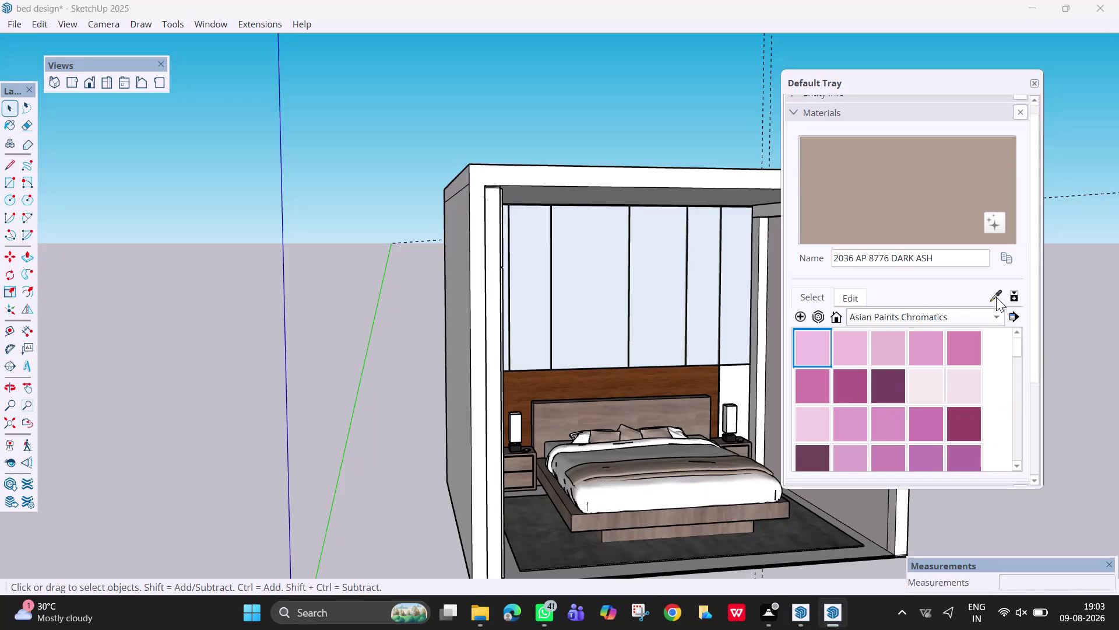
Sample the 0209 AP 9428 Sky Pink colour and paint the first wall faces.
click(996, 296)
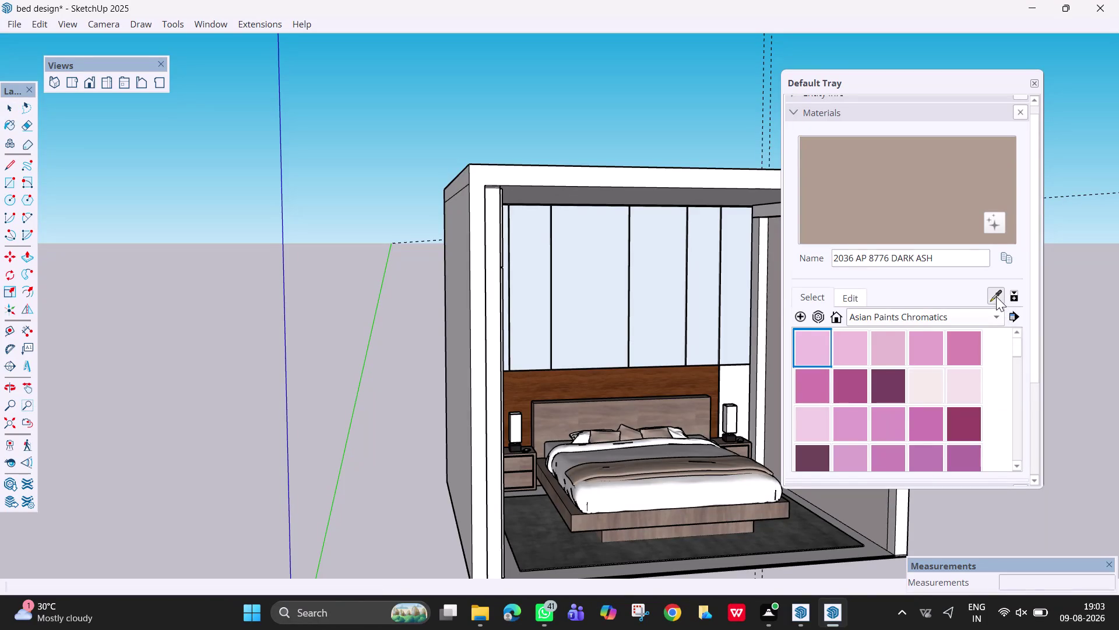
click(873, 517)
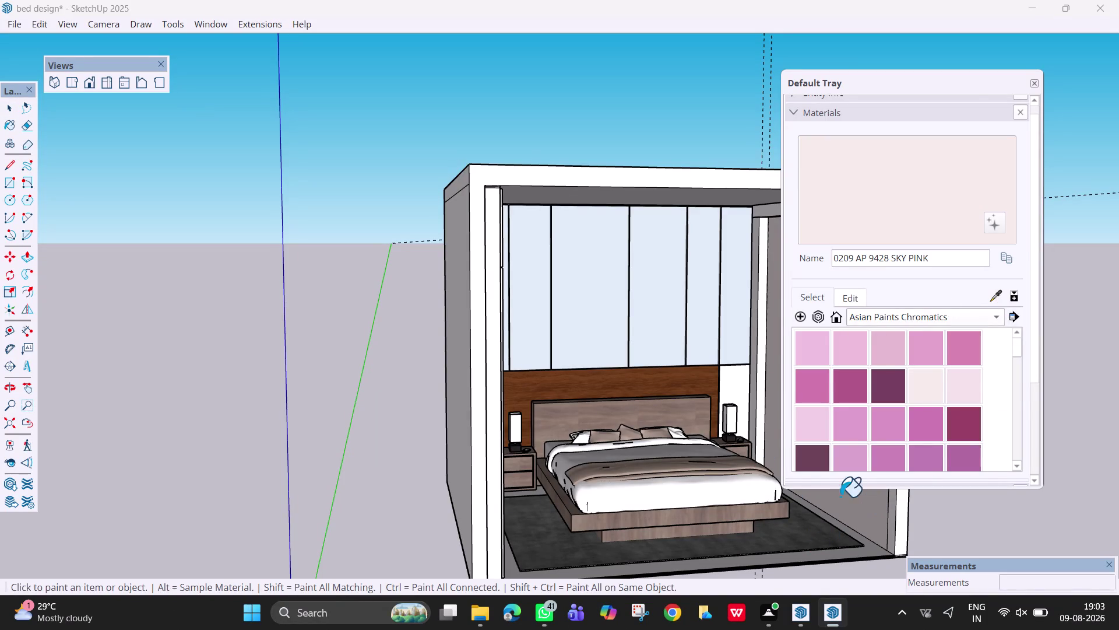
click(735, 395)
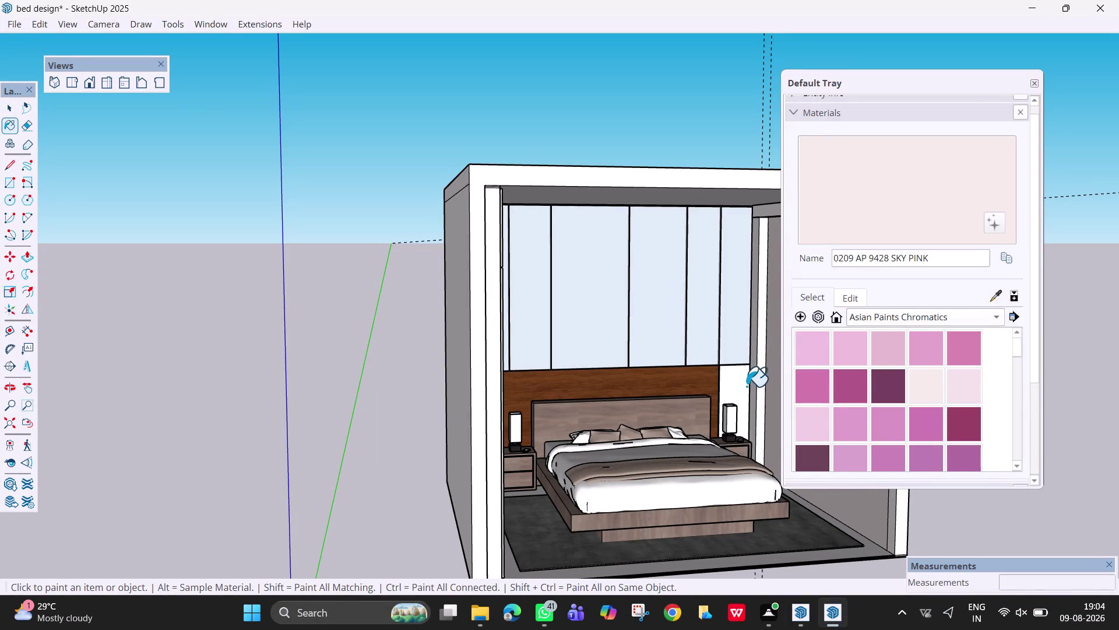
click(734, 386)
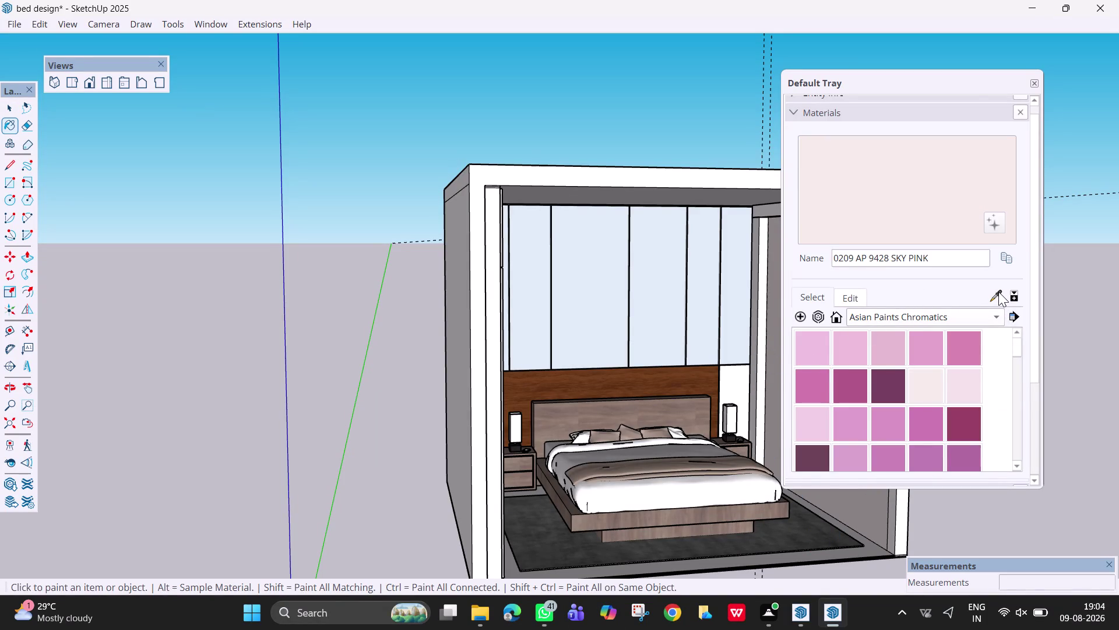
click(998, 292)
click(774, 394)
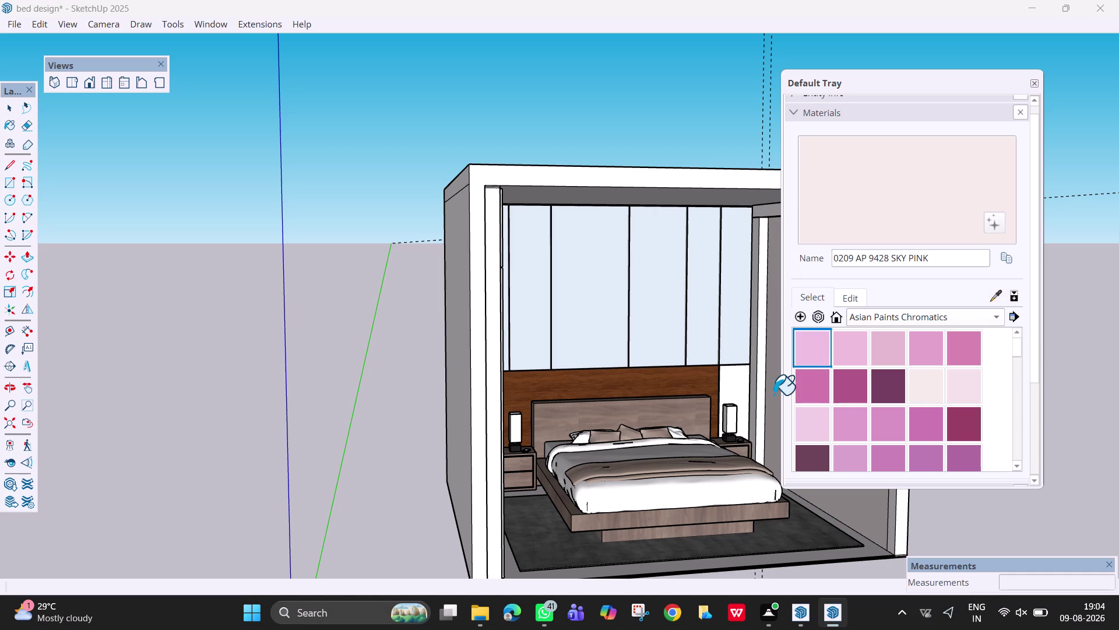
click(741, 393)
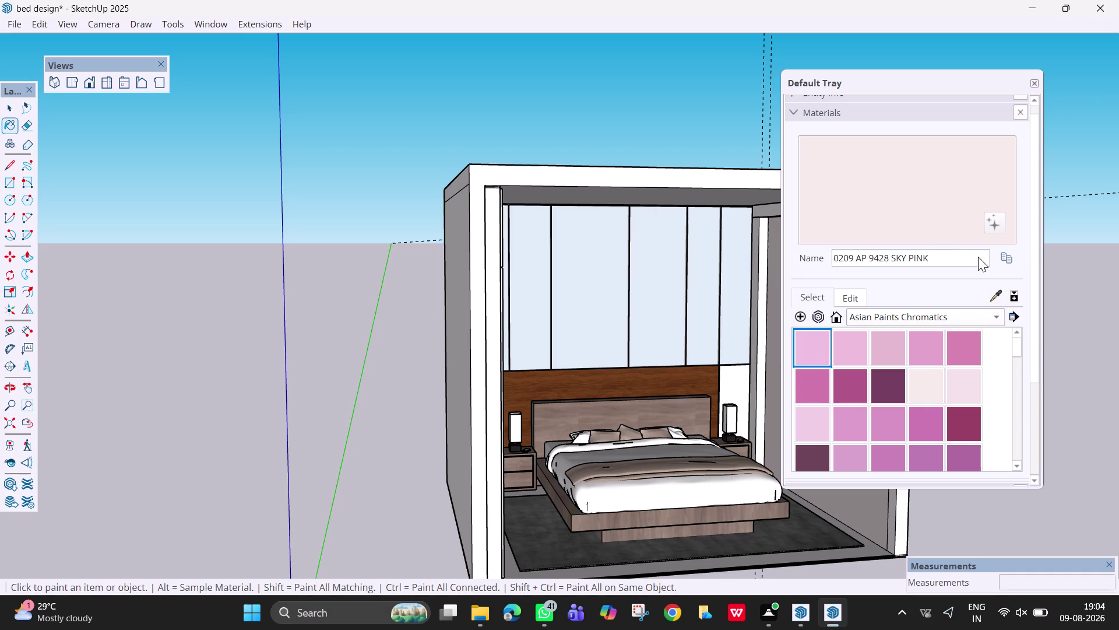
click(995, 297)
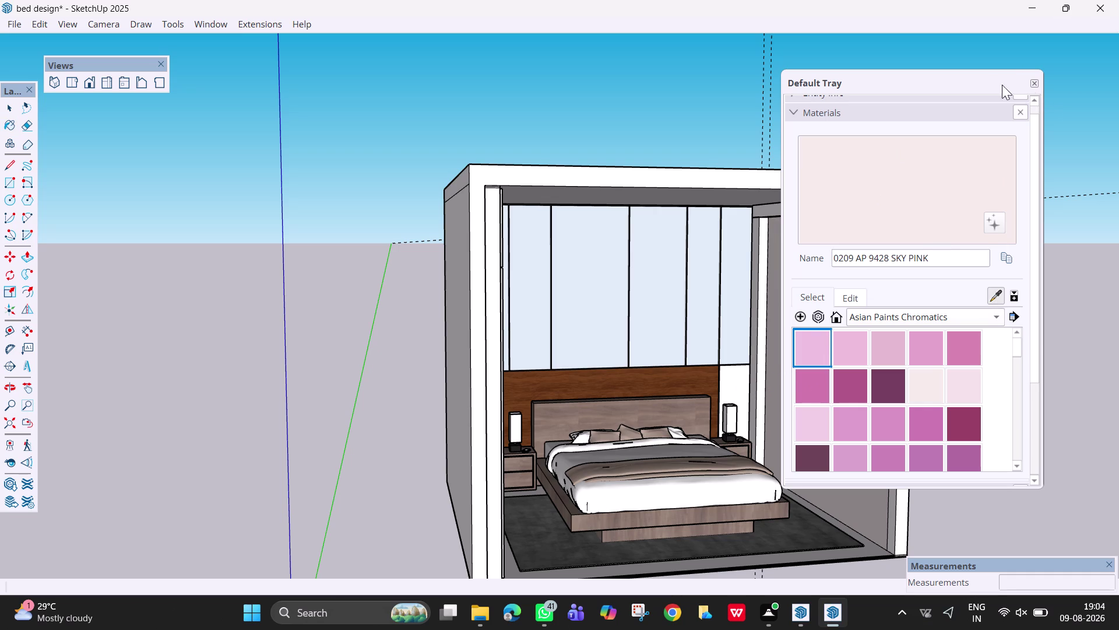
Park the Materials panel at the right edge and paint more side-wall faces Sky Pink.
drag(982, 82, 1087, 73)
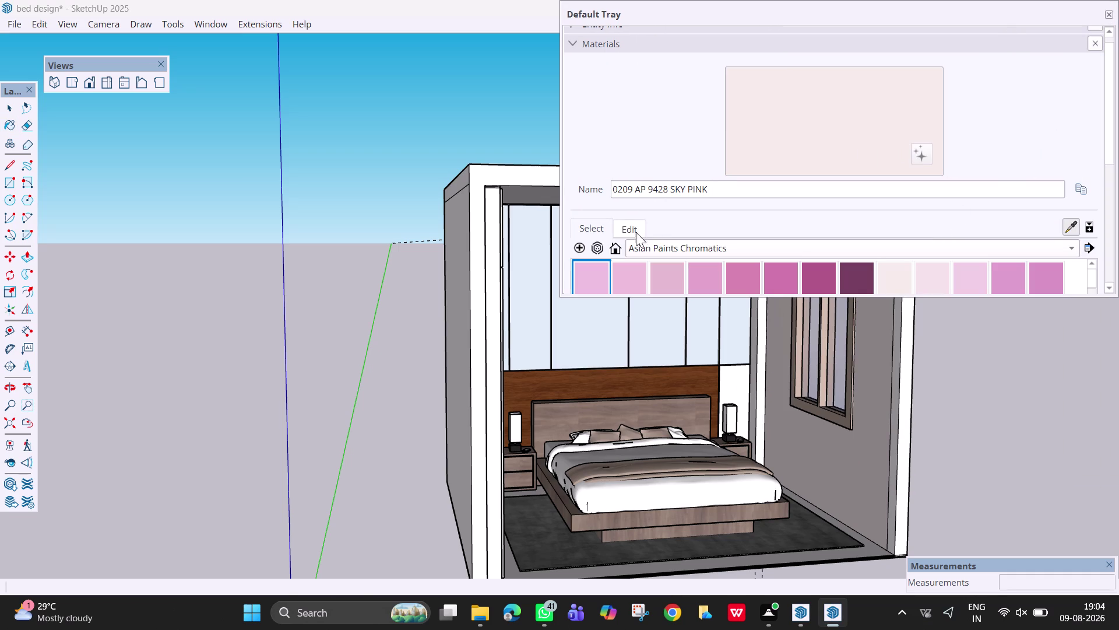
drag(562, 141, 1035, 162)
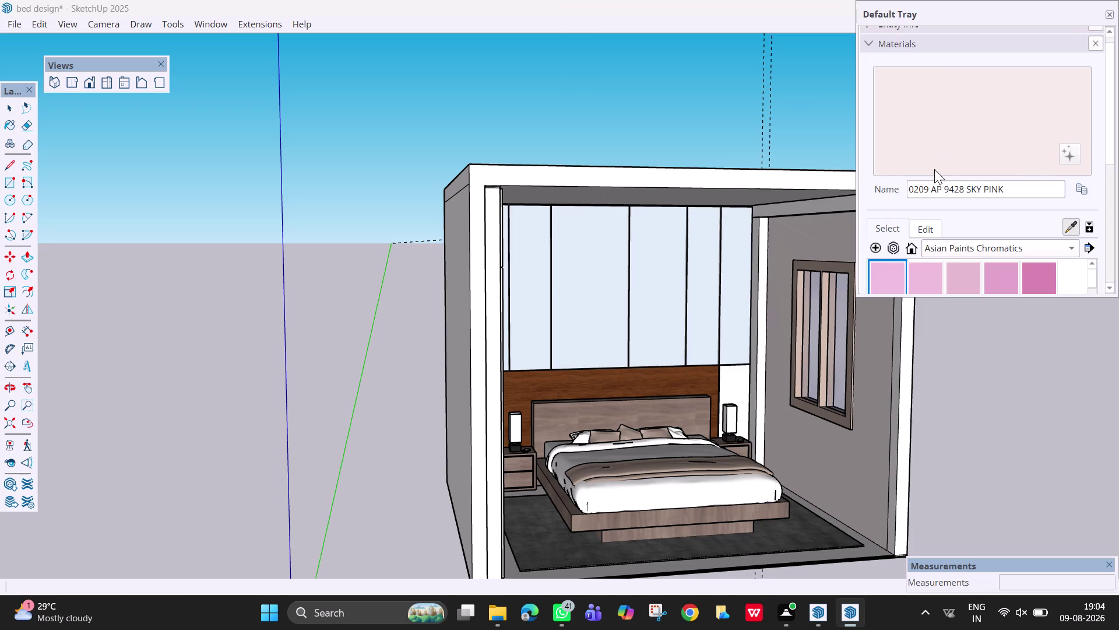
click(784, 246)
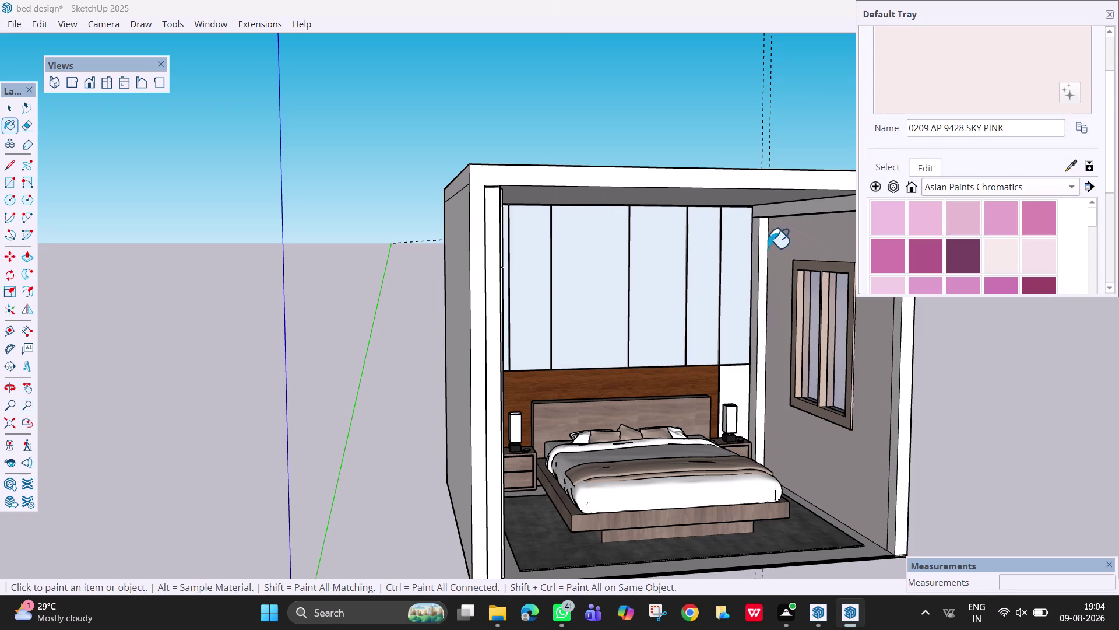
click(741, 383)
scroll(up, 3)
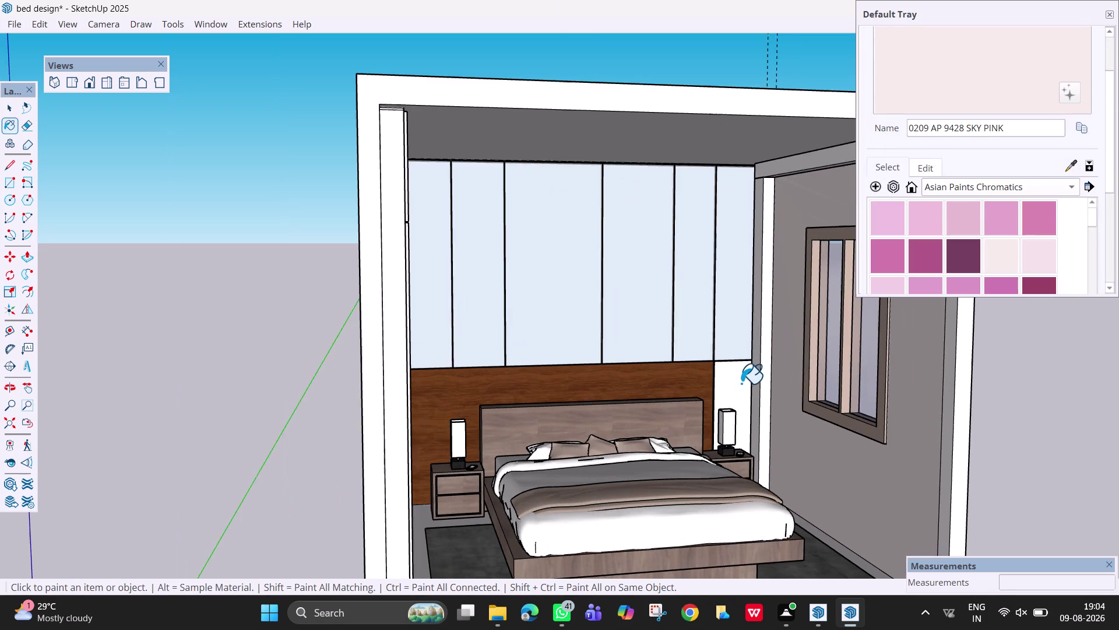
middle_drag(741, 383, 567, 352)
scroll(down, 3)
middle_drag(778, 437, 892, 434)
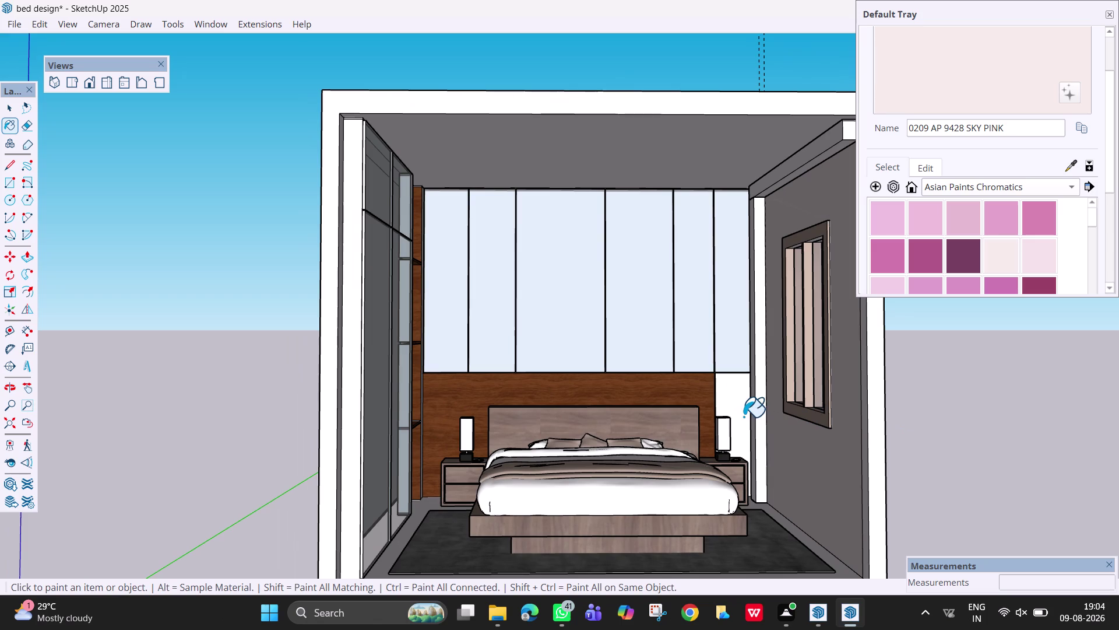
click(759, 423)
click(753, 424)
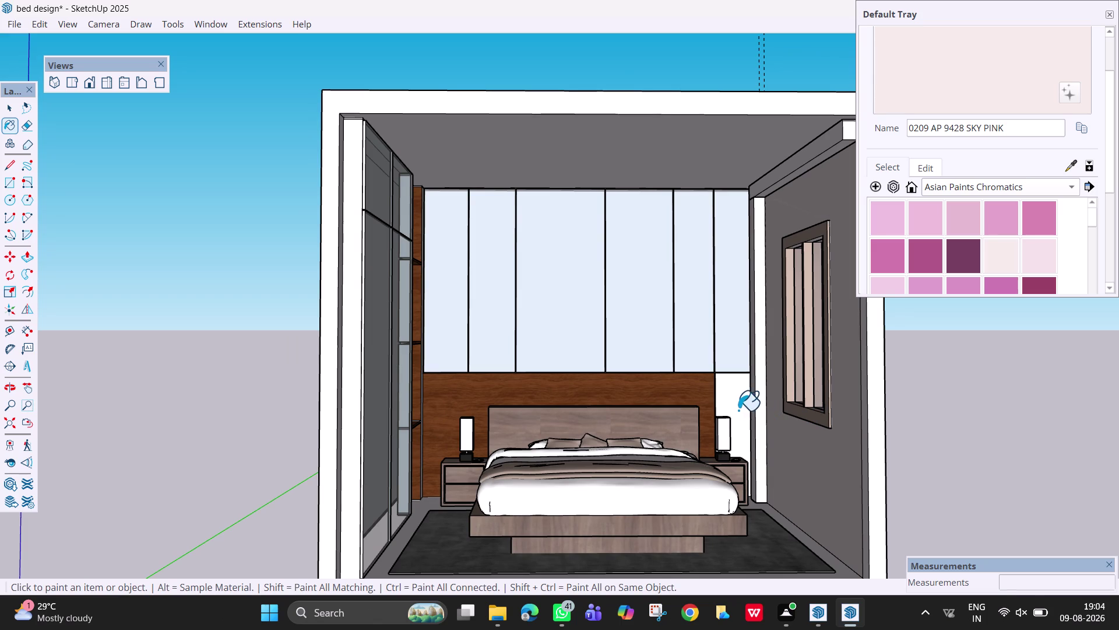
click(738, 409)
click(801, 458)
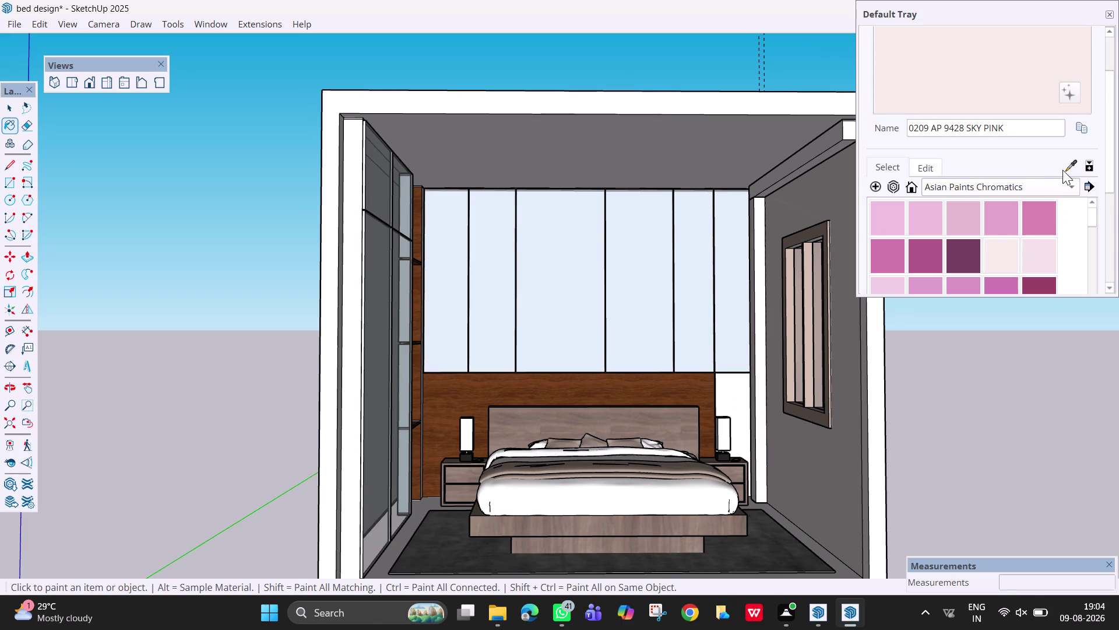
Re-sample Sky Pink from the wall and paint the remaining wall edge and surface.
click(1072, 168)
middle_drag(709, 496, 919, 517)
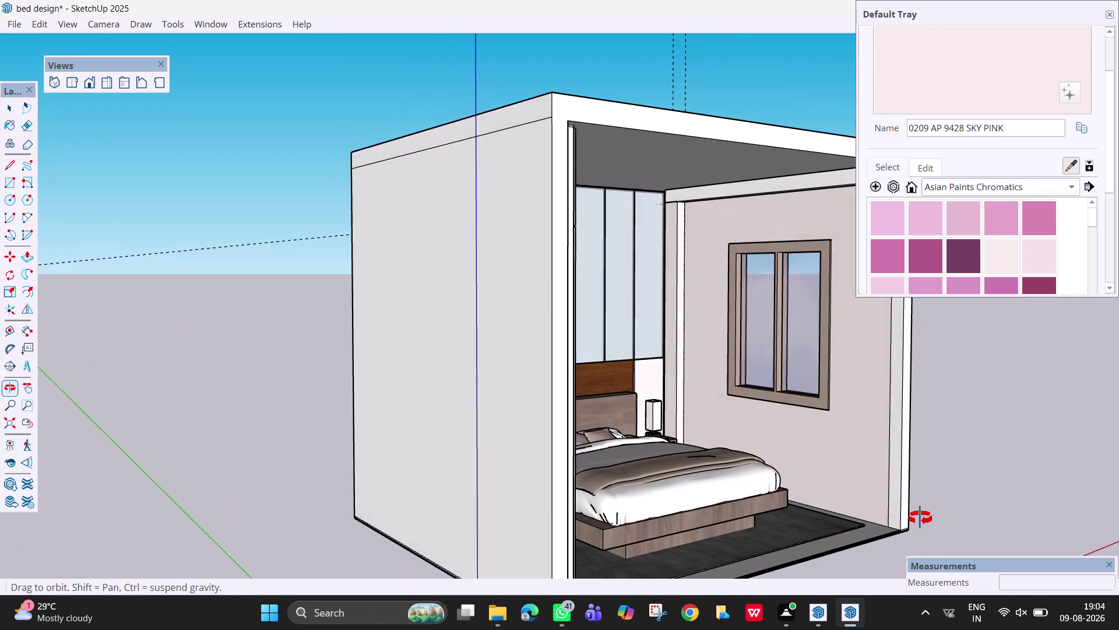
middle_drag(919, 518, 952, 520)
click(890, 456)
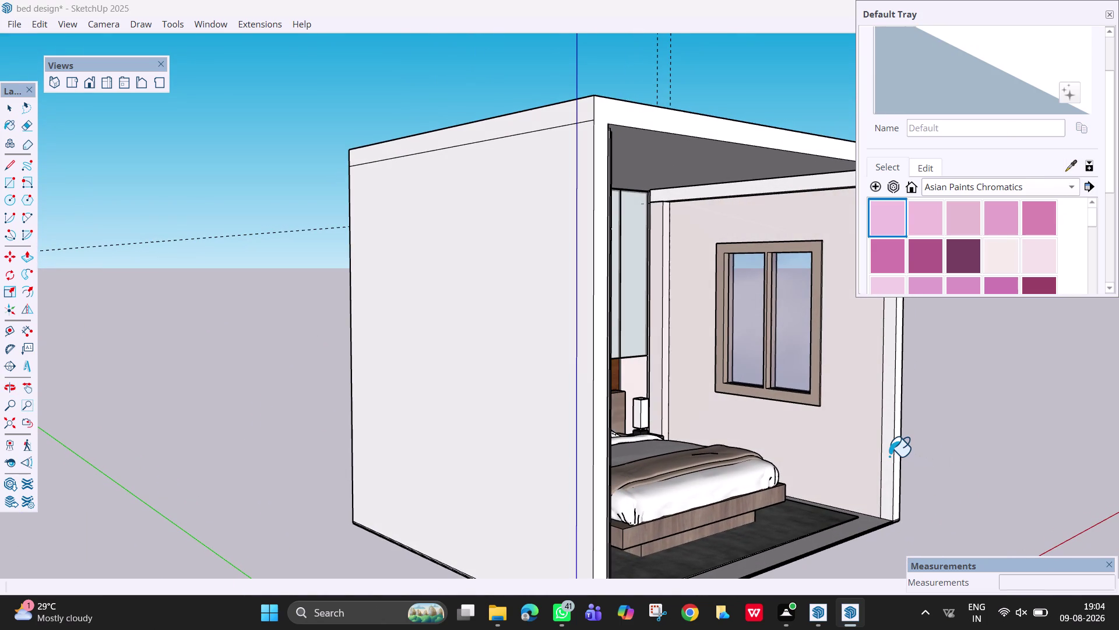
click(865, 441)
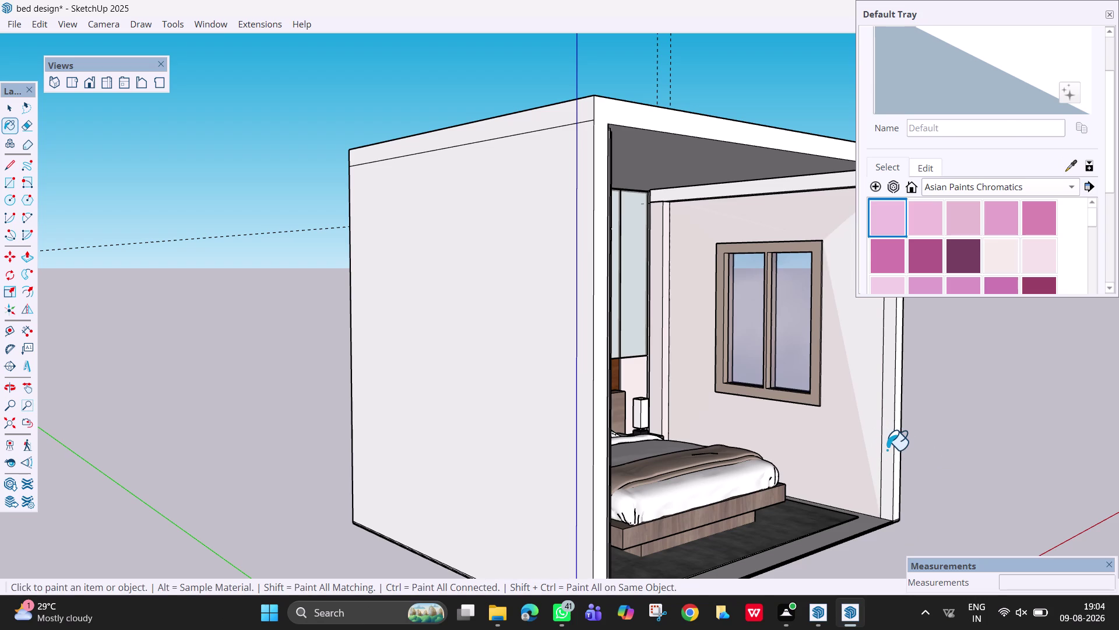
click(888, 450)
click(1068, 164)
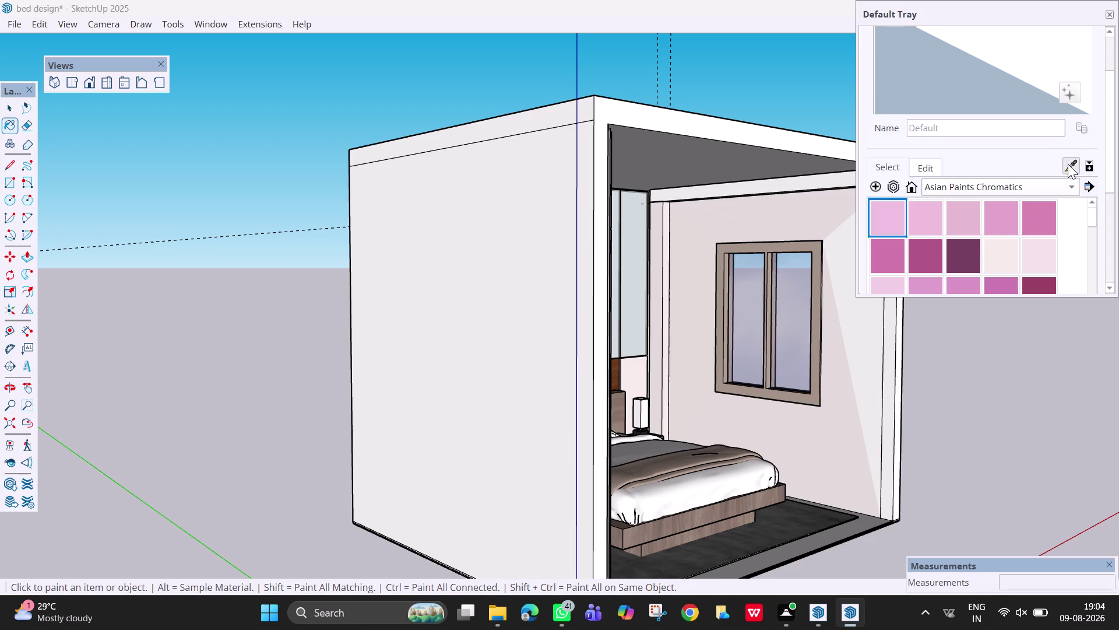
click(786, 441)
click(871, 375)
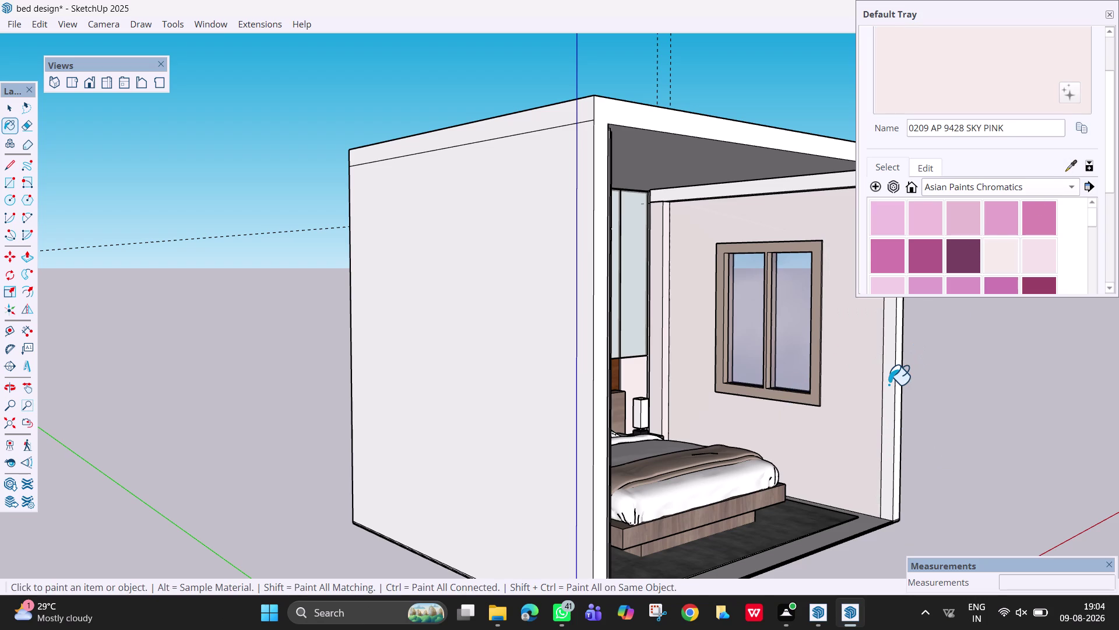
click(889, 384)
click(768, 194)
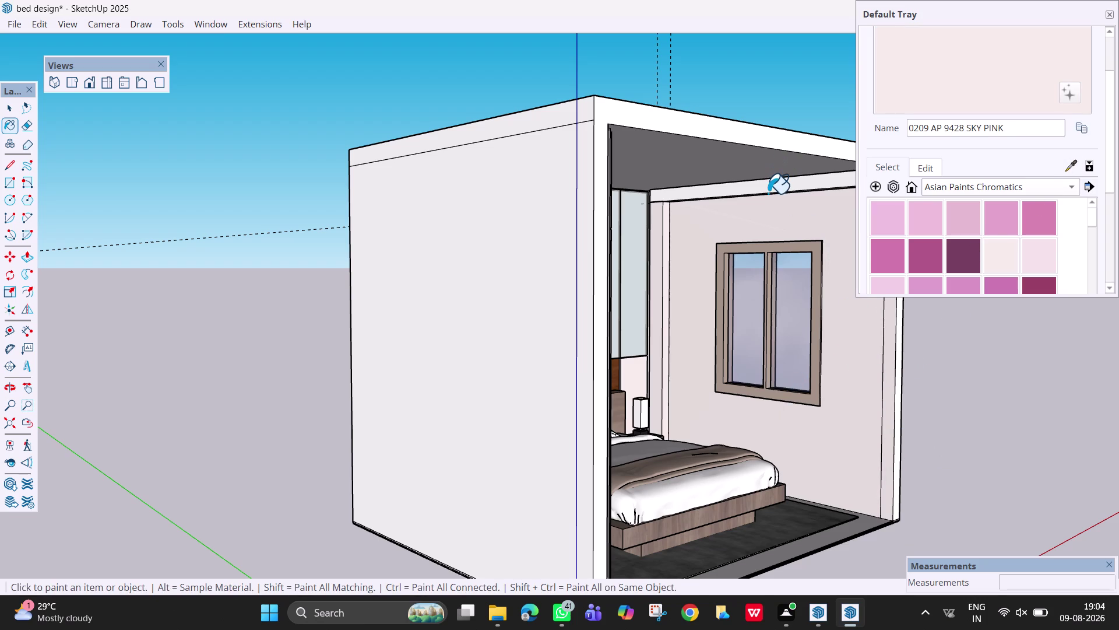
middle_drag(763, 247, 471, 229)
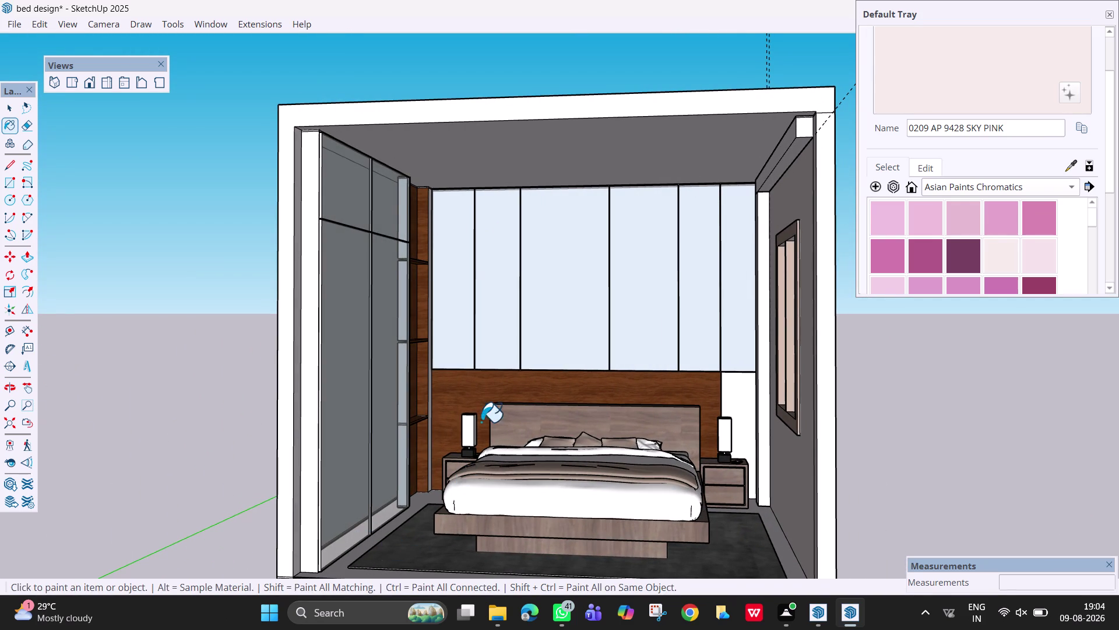
scroll(down, 3)
middle_drag(482, 433, 416, 469)
middle_drag(476, 479, 568, 479)
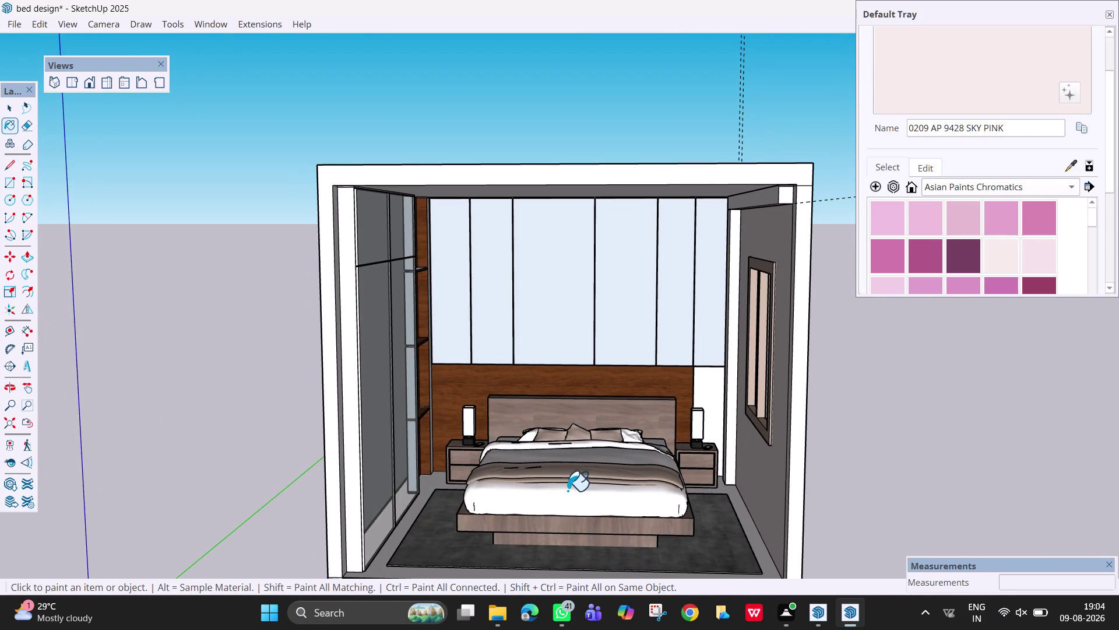
middle_drag(566, 491, 500, 488)
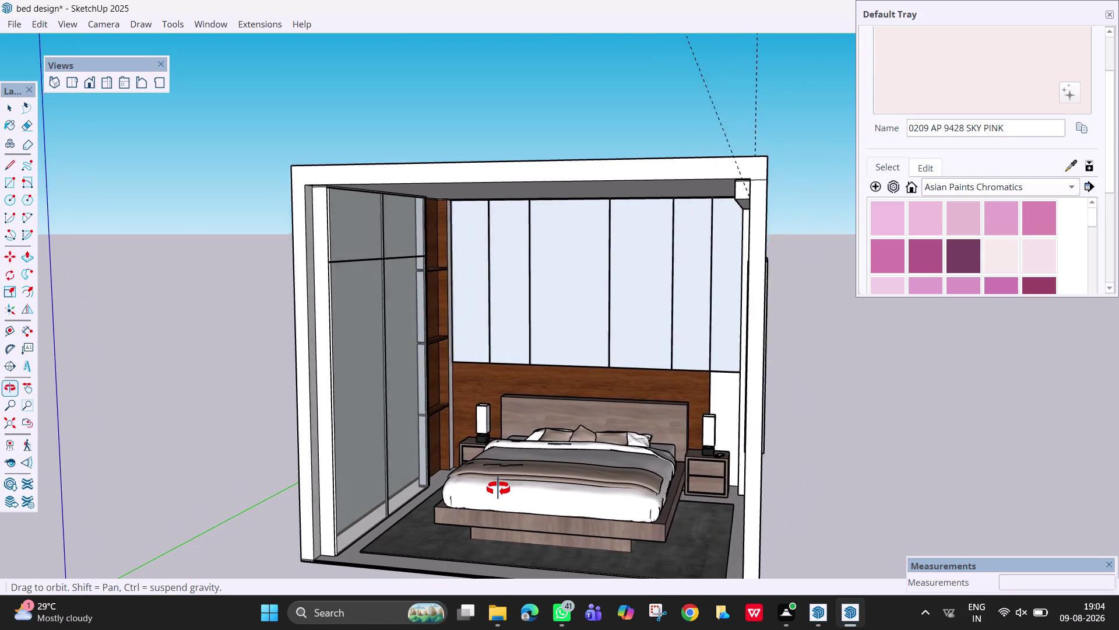
middle_drag(500, 488, 535, 488)
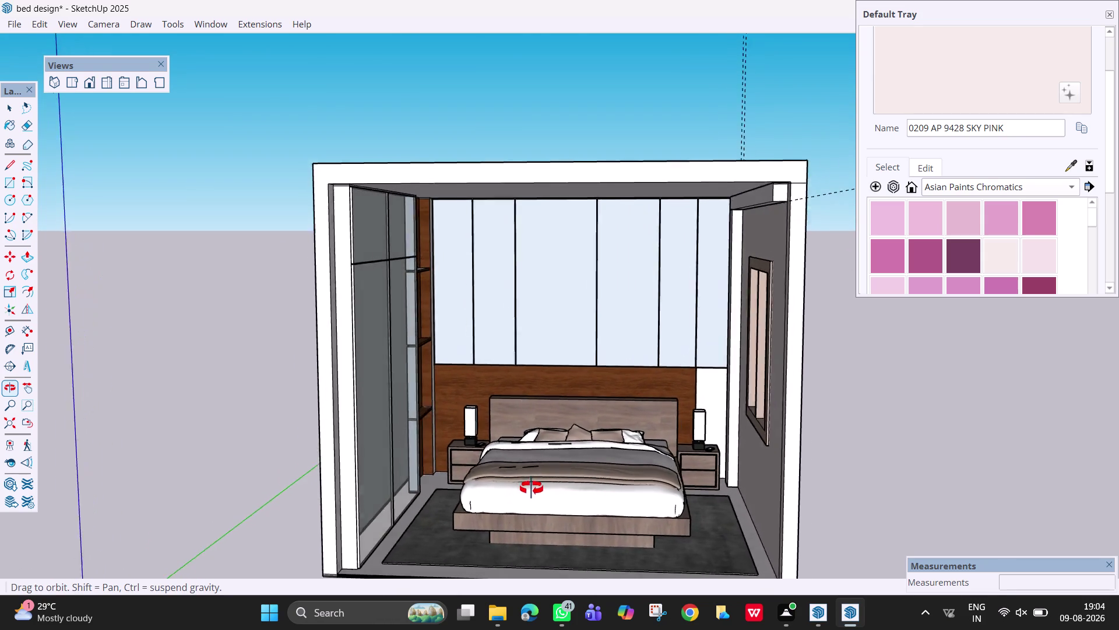
middle_drag(536, 487, 493, 489)
scroll(down, 3)
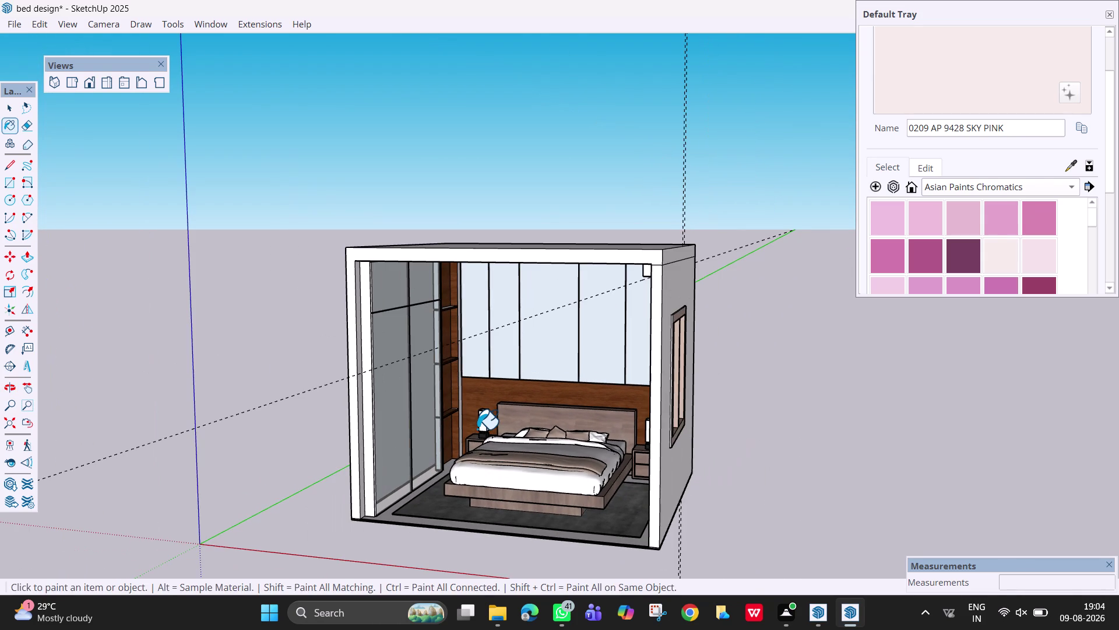
key(Escape)
key(space)
scroll(down, 3)
middle_drag(472, 440, 402, 453)
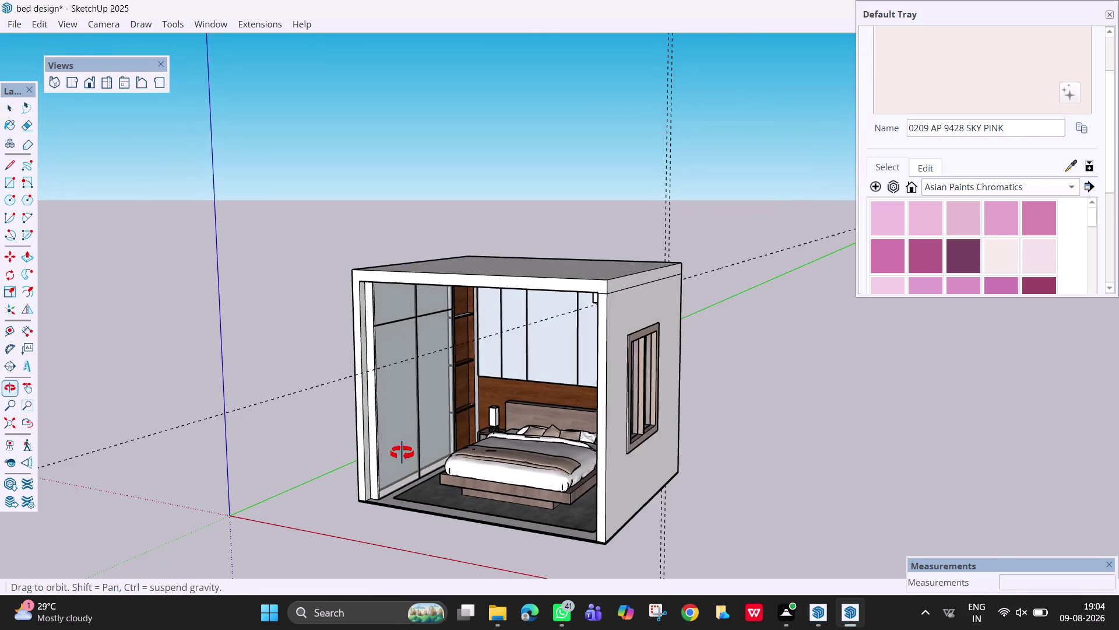
middle_drag(402, 453, 401, 453)
scroll(up, 3)
scroll(up, 3)
scroll(up, 3)
middle_drag(568, 469, 569, 469)
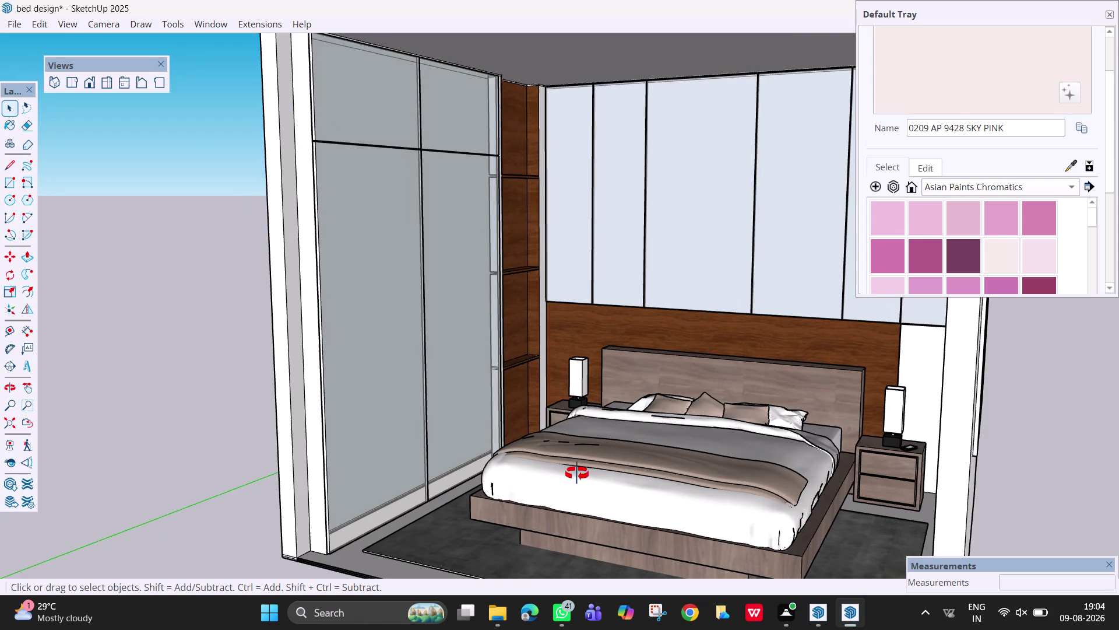
middle_drag(570, 469, 690, 499)
middle_drag(690, 497, 531, 505)
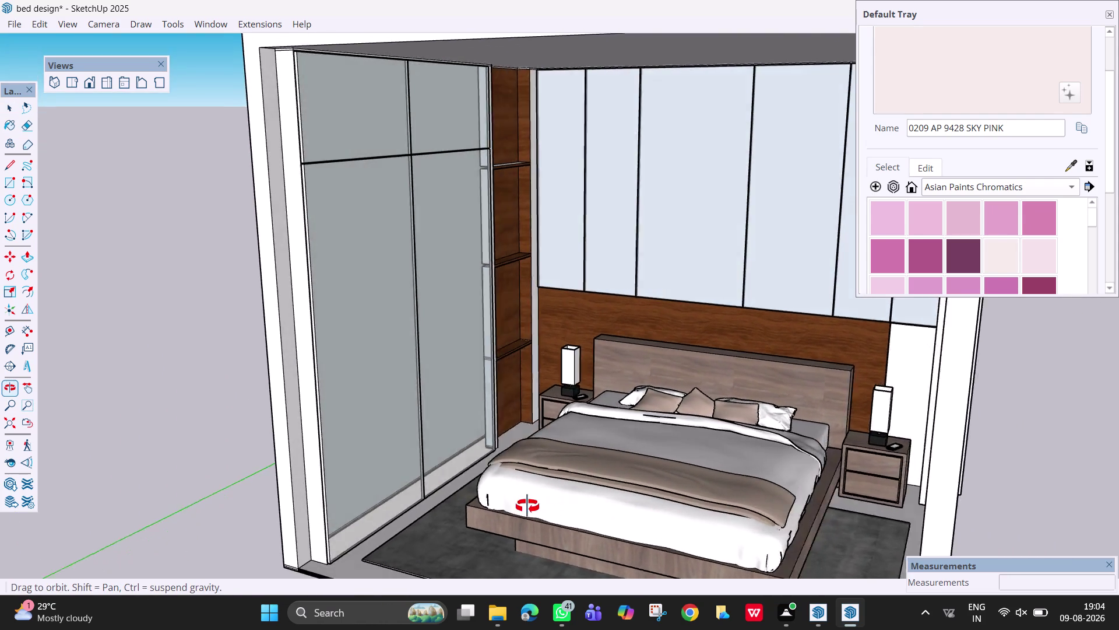
middle_drag(531, 505, 508, 507)
scroll(down, 3)
scroll(up, 3)
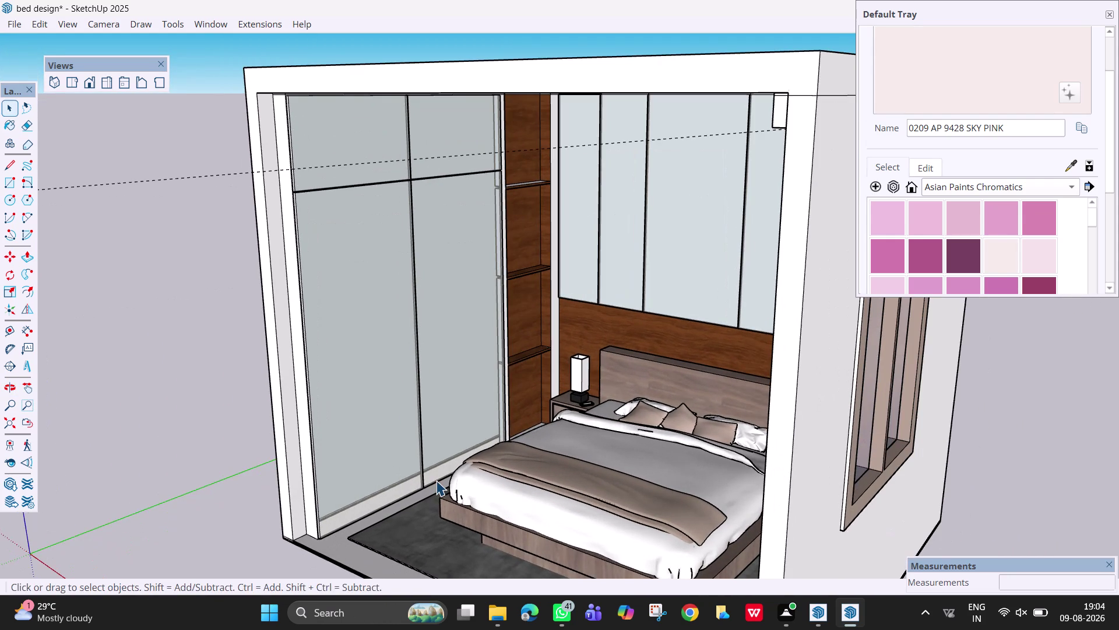
key(r)
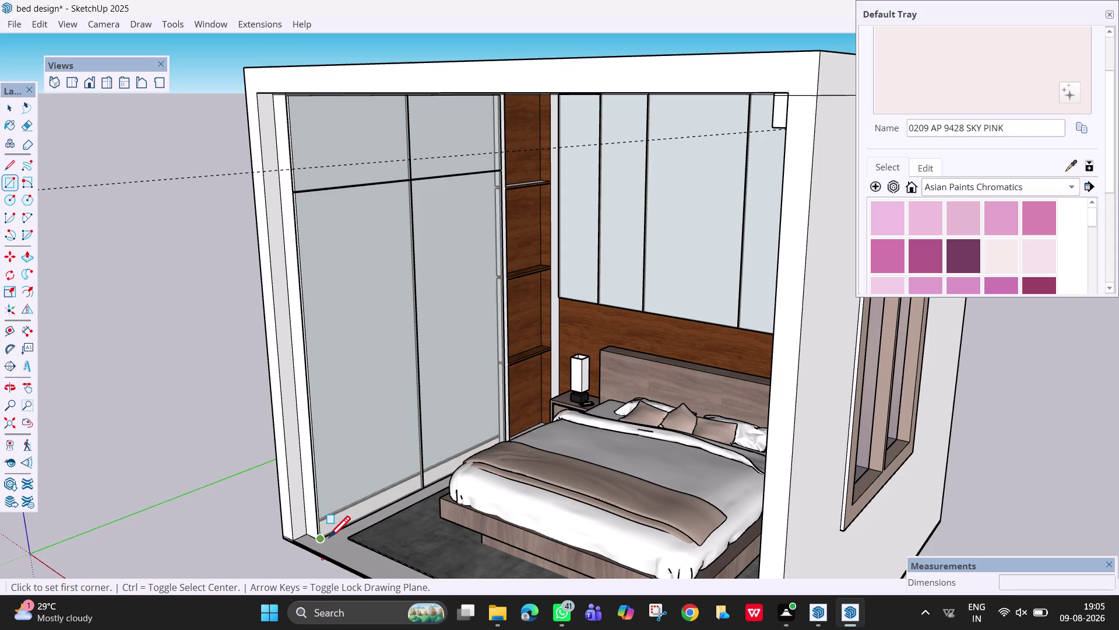
Draw a rectangle on the wardrobe front from its bottom corner to its top corner.
scroll(up, 3)
scroll(up, 3)
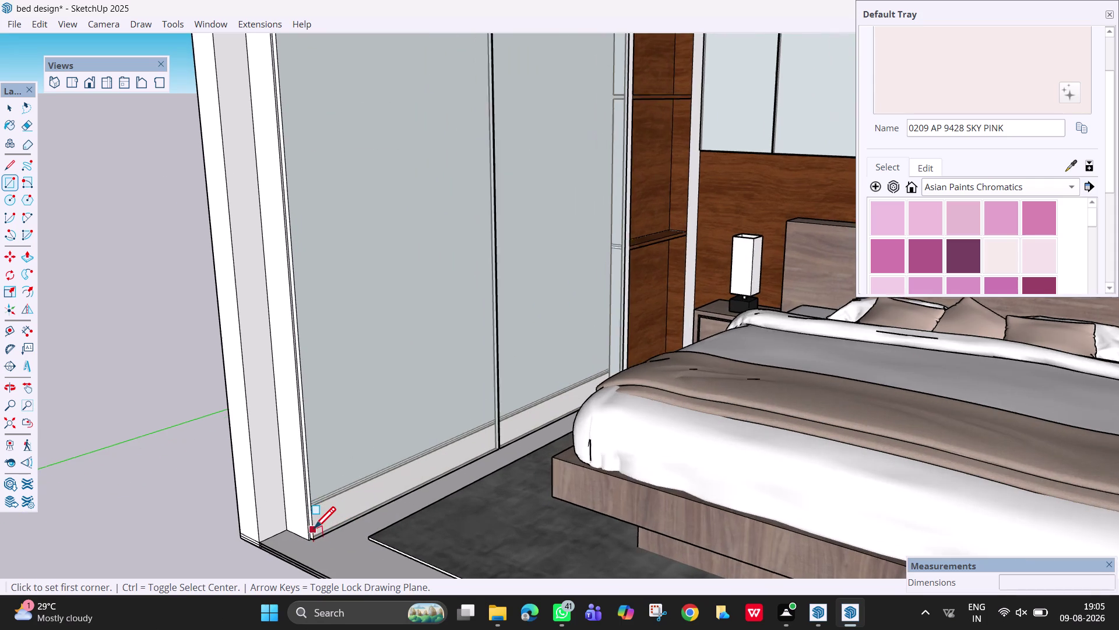
scroll(up, 3)
middle_drag(317, 540, 313, 530)
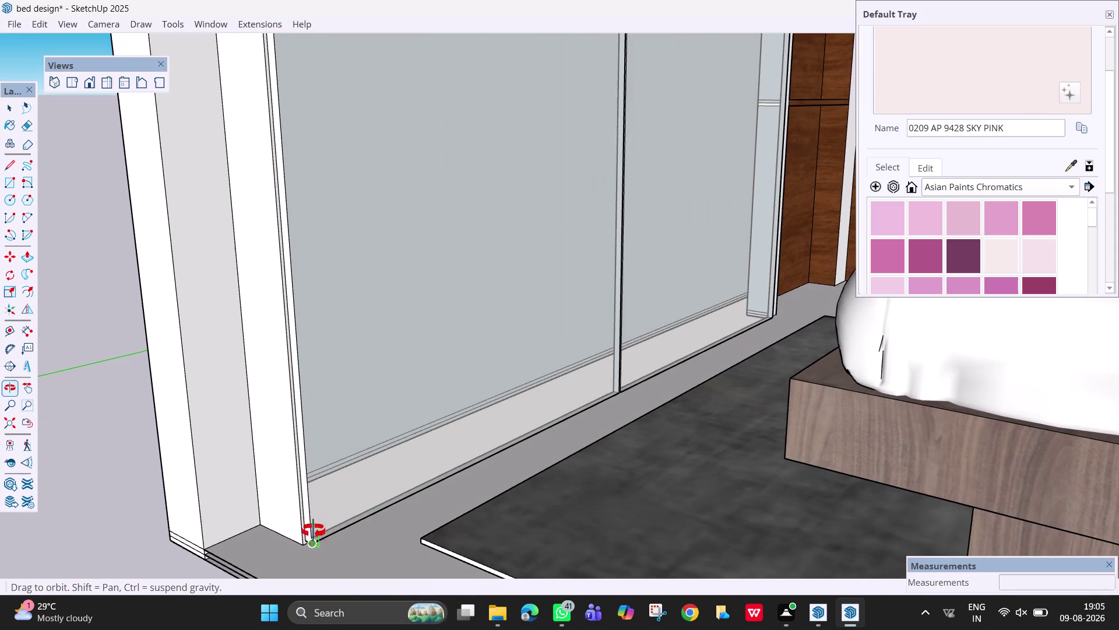
middle_drag(314, 530, 308, 496)
click(299, 519)
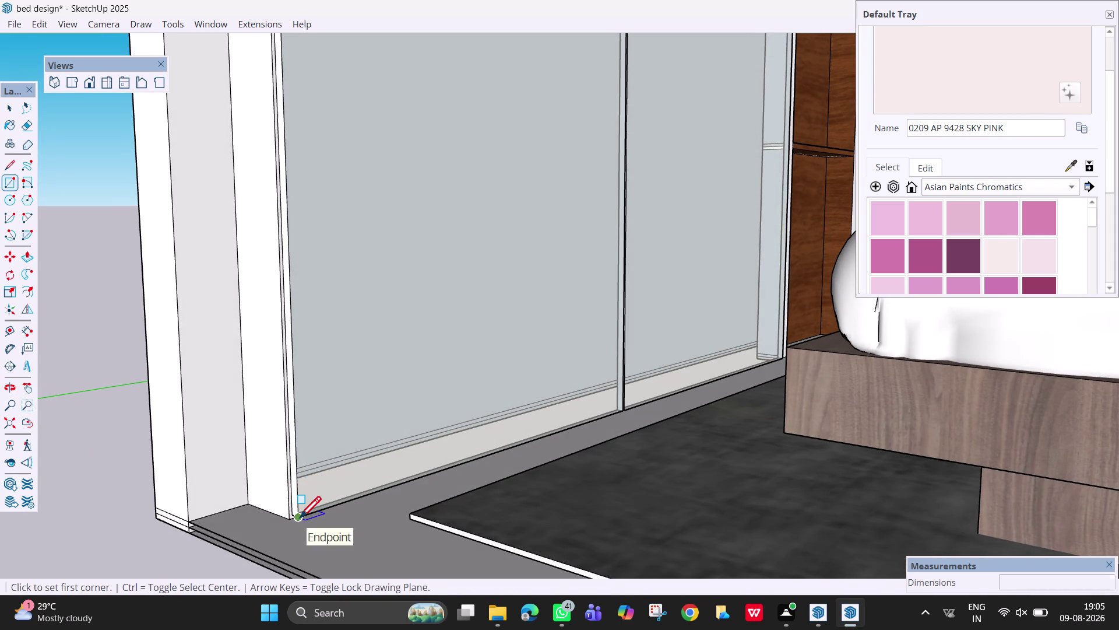
scroll(down, 3)
scroll(down, 3)
middle_drag(499, 144, 509, 322)
scroll(down, 3)
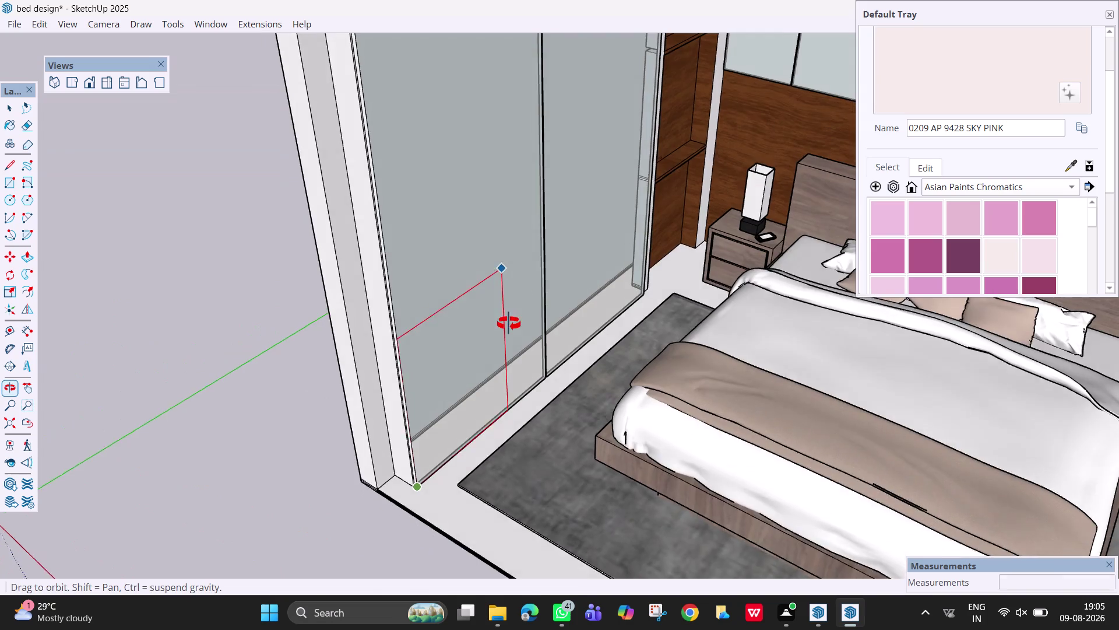
middle_drag(509, 322, 509, 323)
scroll(down, 3)
scroll(down, 3)
scroll(up, 3)
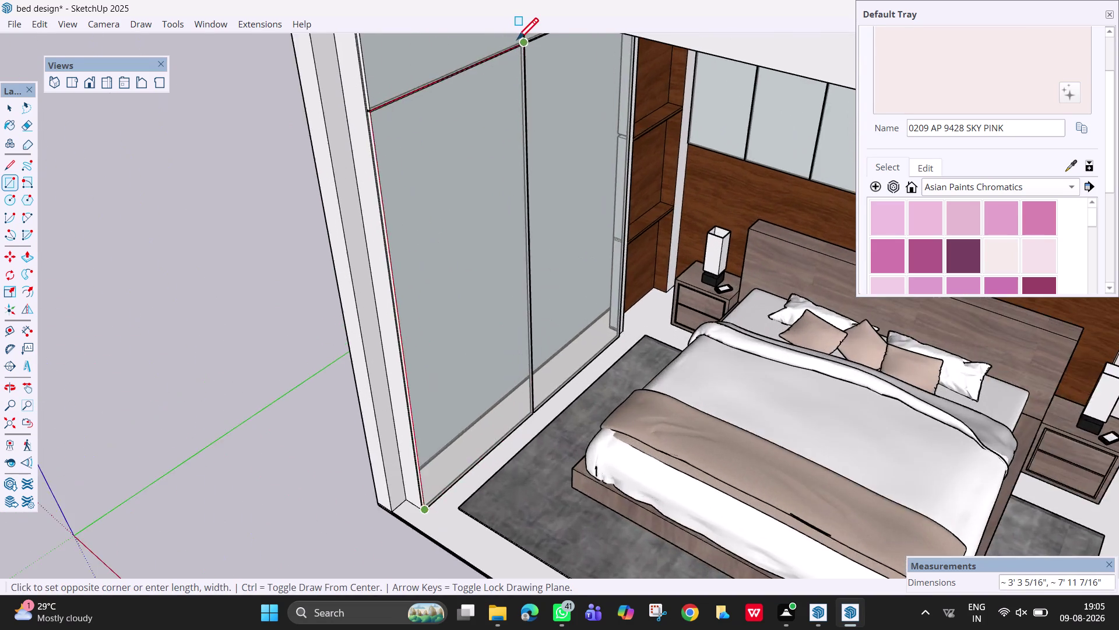
scroll(up, 3)
scroll(up, 3)
scroll(up, 3)
scroll(up, 3)
scroll(up, 3)
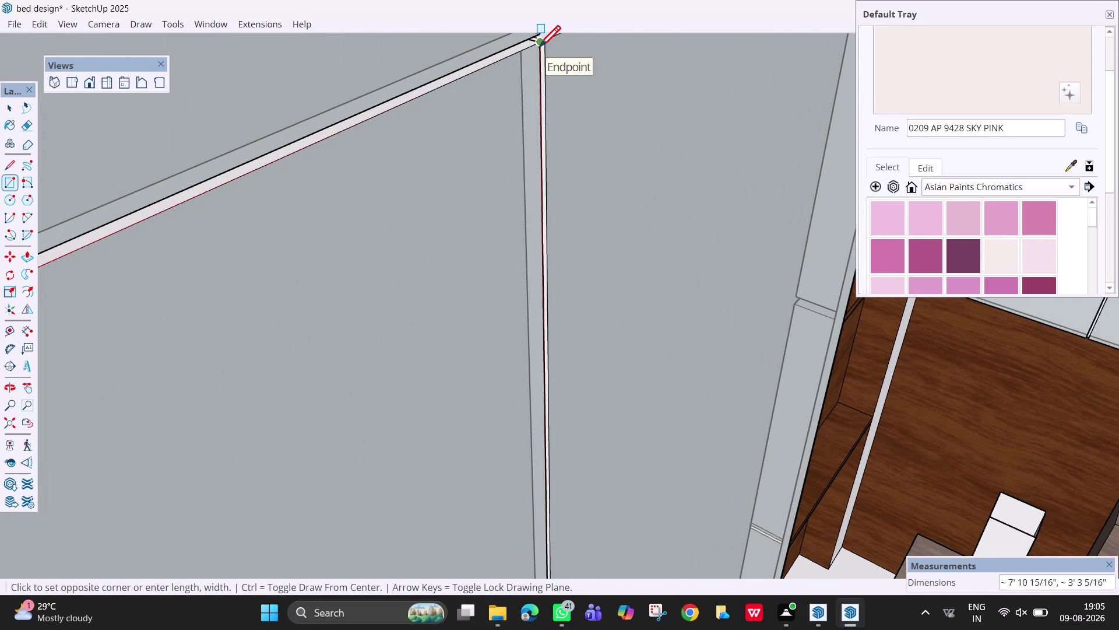
click(538, 49)
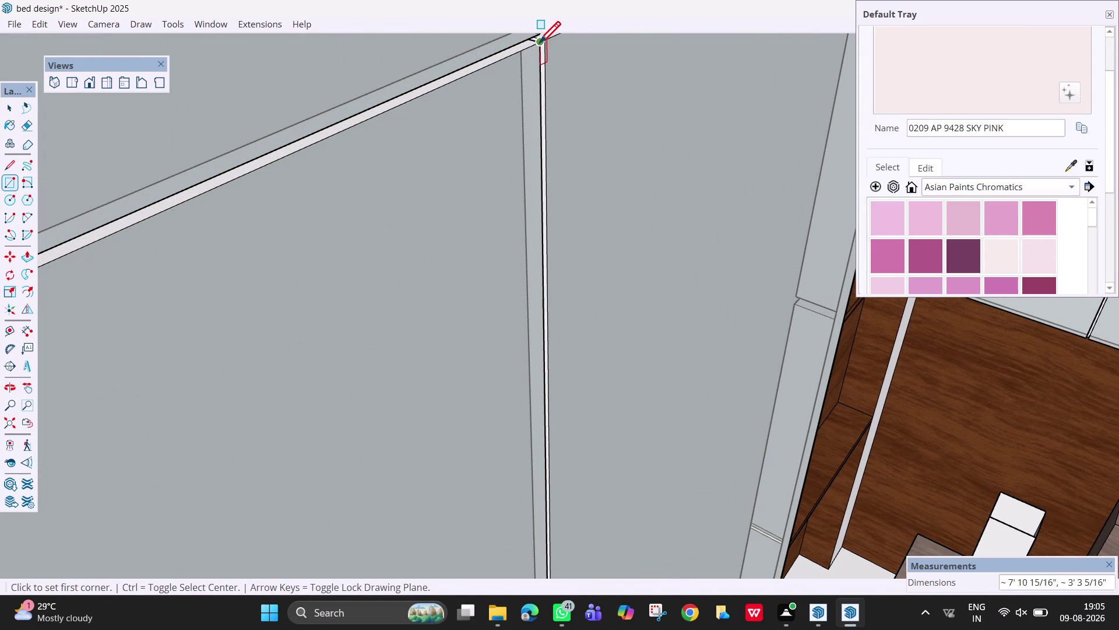
Cancel a second rectangle started at the top corner and reframe the wardrobe and bed.
click(538, 45)
scroll(down, 3)
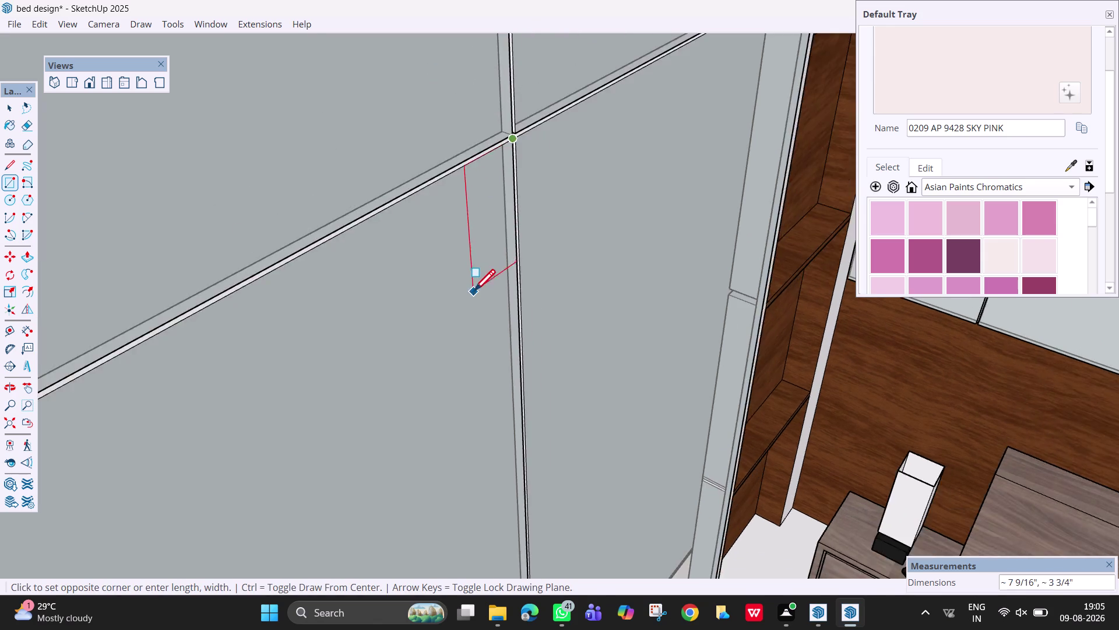
scroll(down, 3)
scroll(down, 3)
scroll(down, 3)
key(Escape)
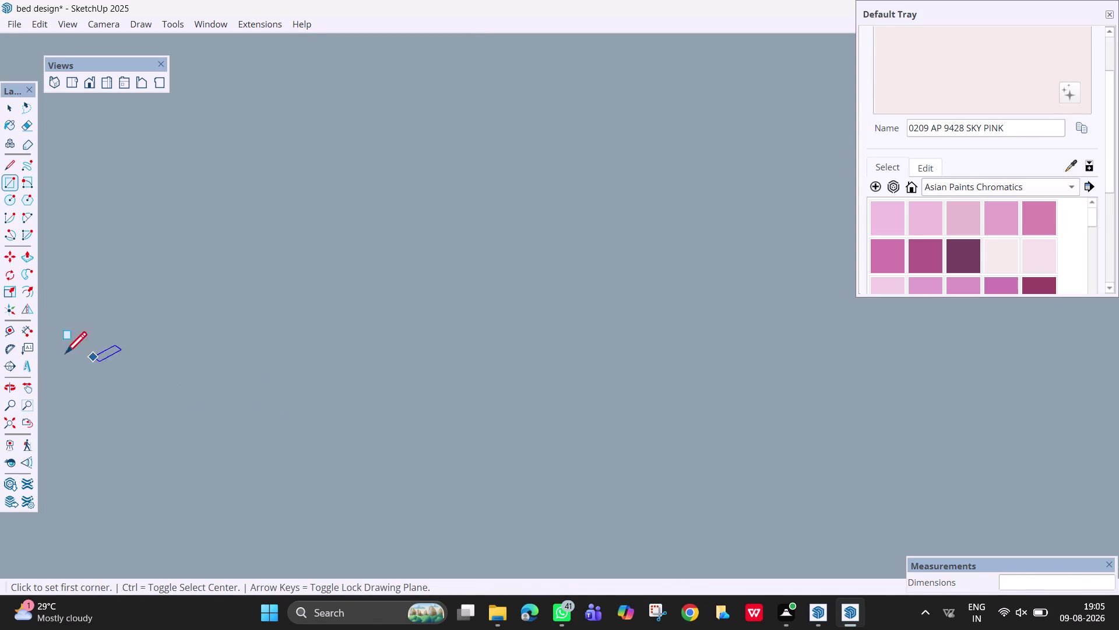
click(7, 427)
scroll(down, 3)
middle_drag(419, 382, 421, 383)
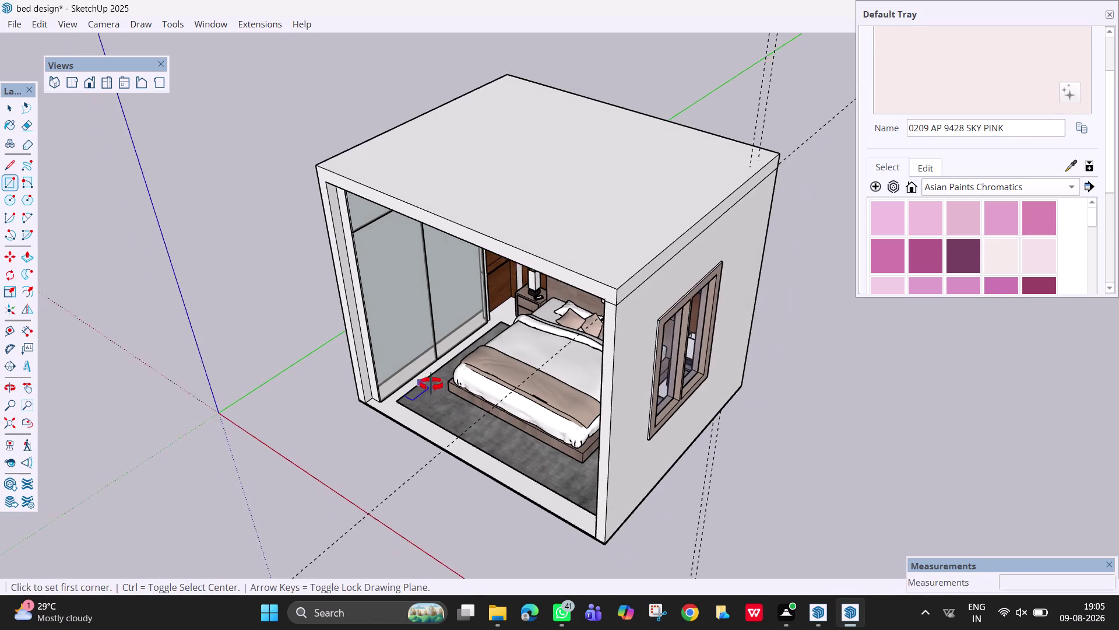
middle_drag(422, 382, 436, 381)
middle_drag(451, 329, 462, 246)
scroll(up, 3)
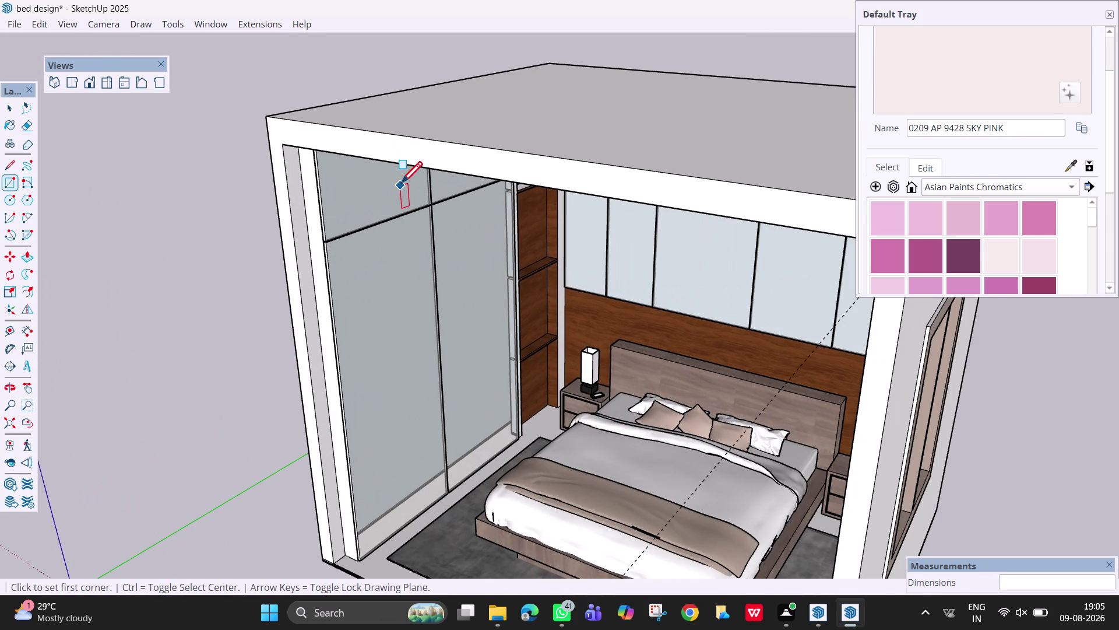
Outline the lower-left door panel from the horizontal divide, then select it with Push/Pull.
click(431, 212)
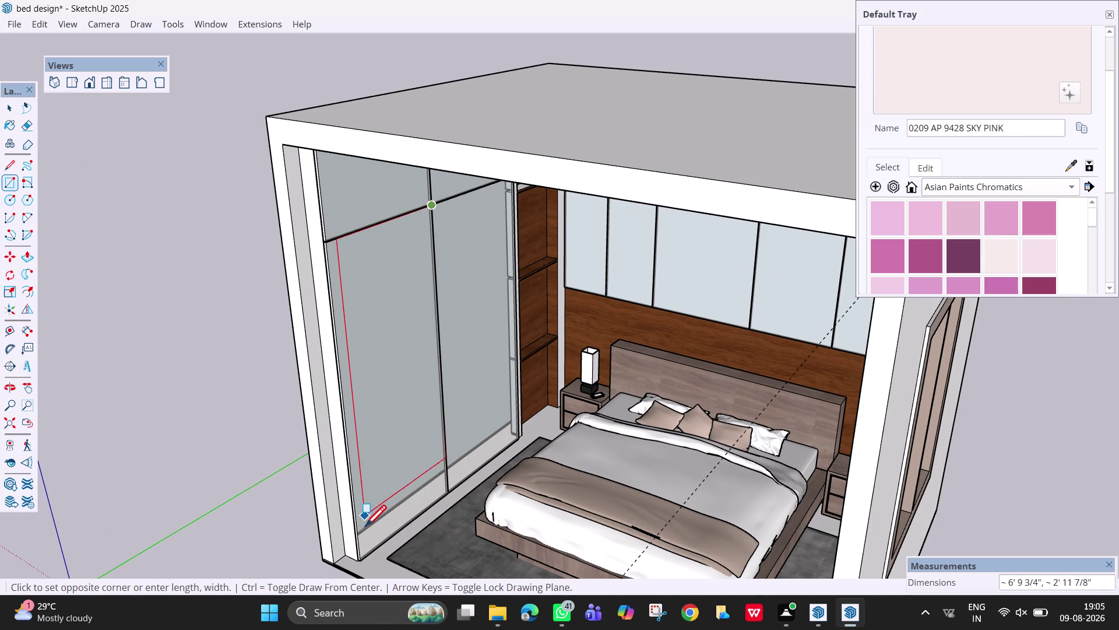
click(363, 557)
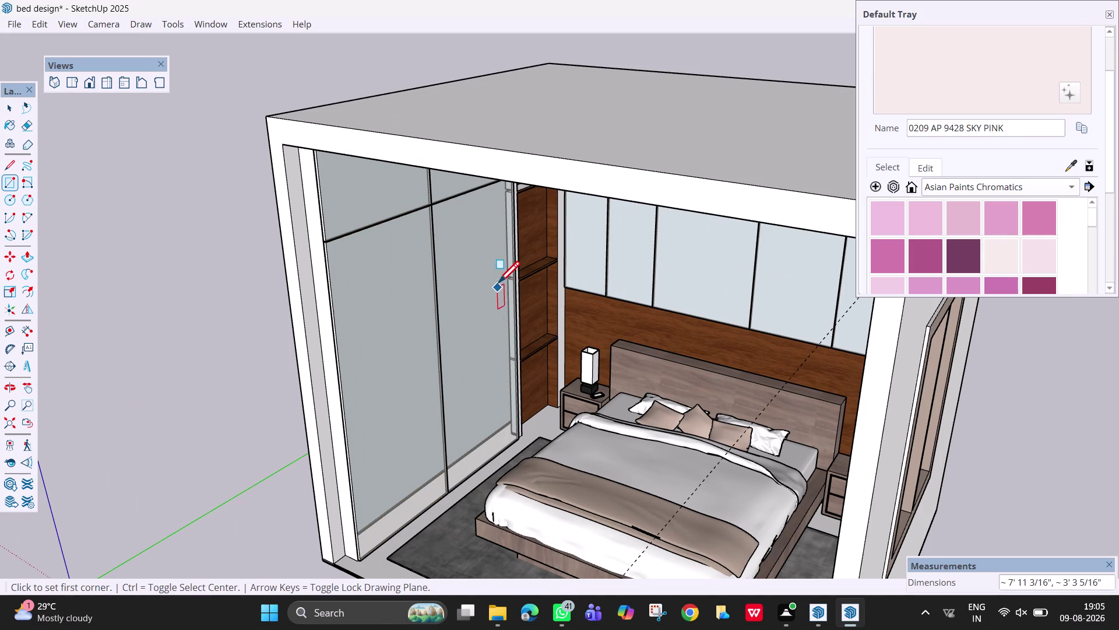
key(Escape)
scroll(down, 3)
middle_drag(375, 415, 533, 351)
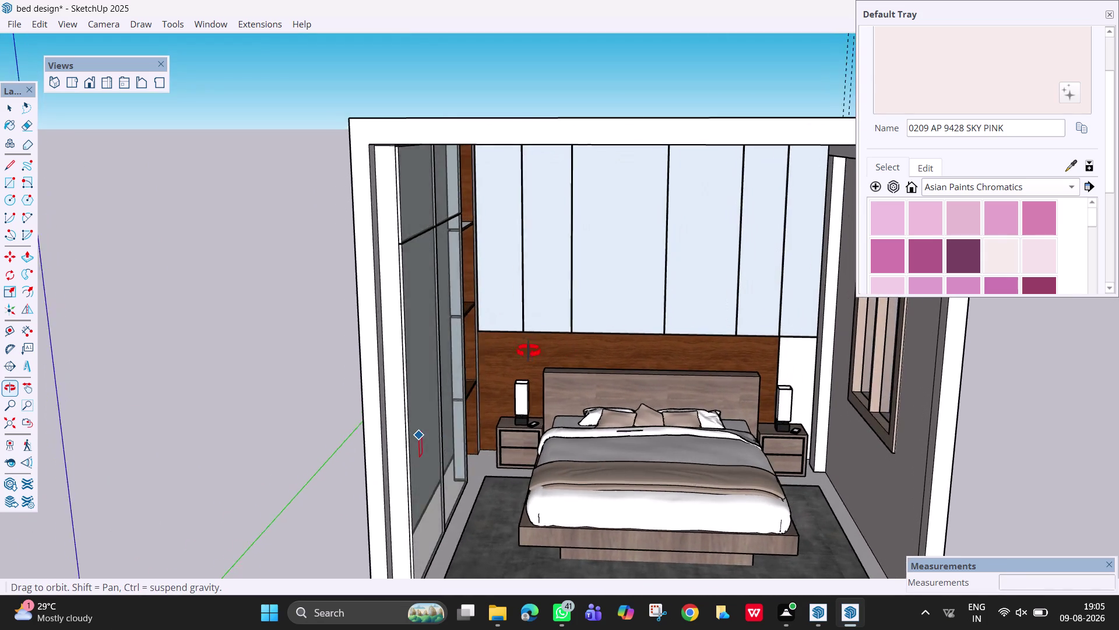
middle_drag(533, 351, 463, 311)
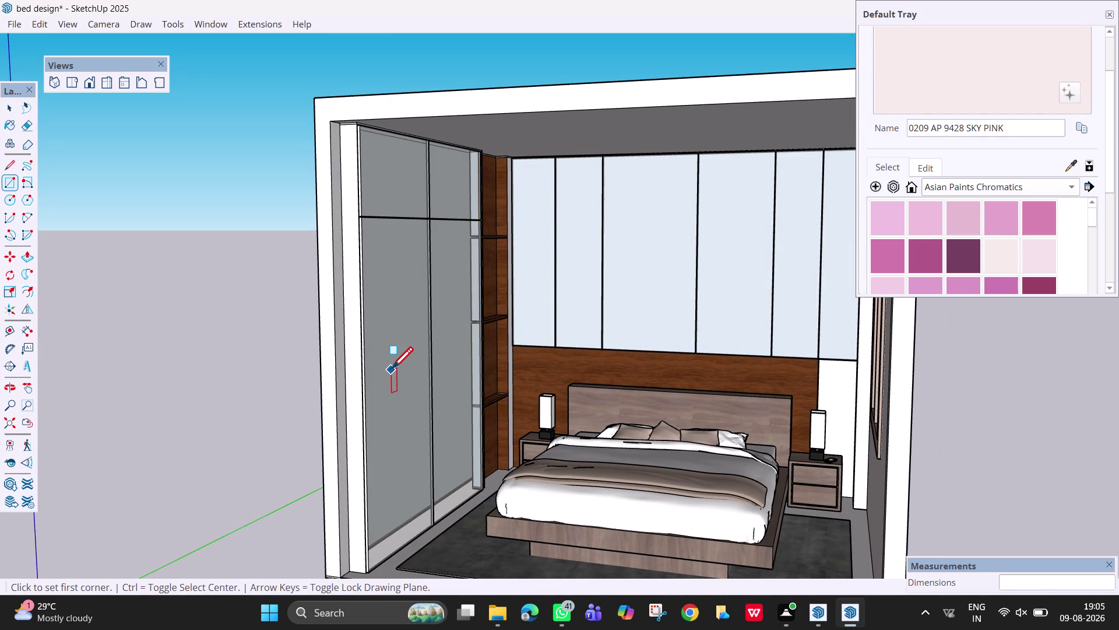
middle_drag(391, 371, 335, 382)
key(p)
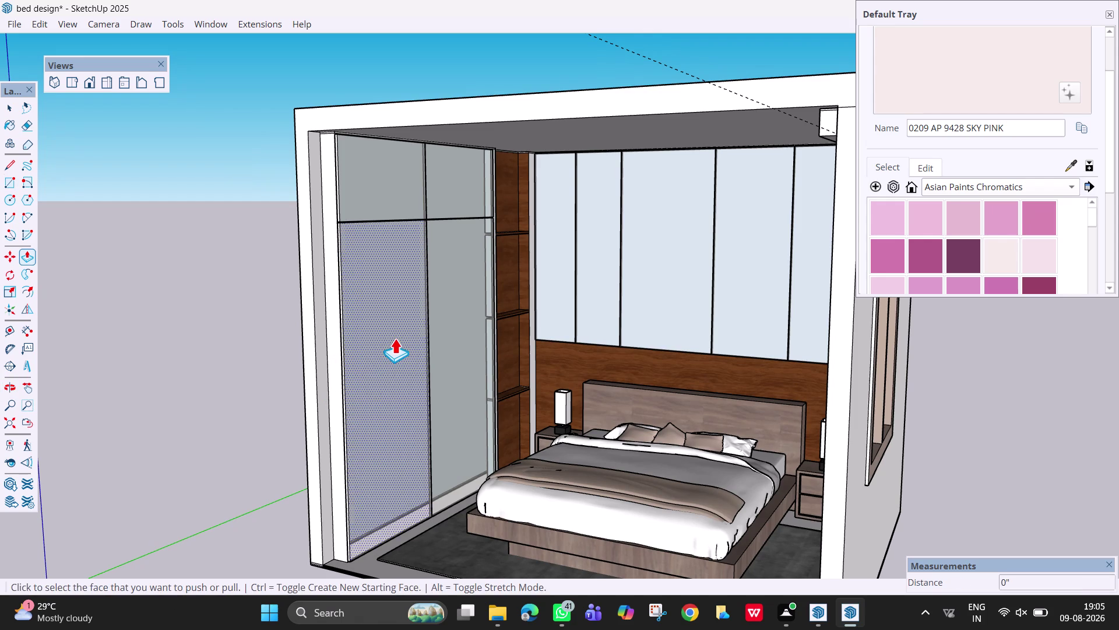
click(395, 338)
key(Escape)
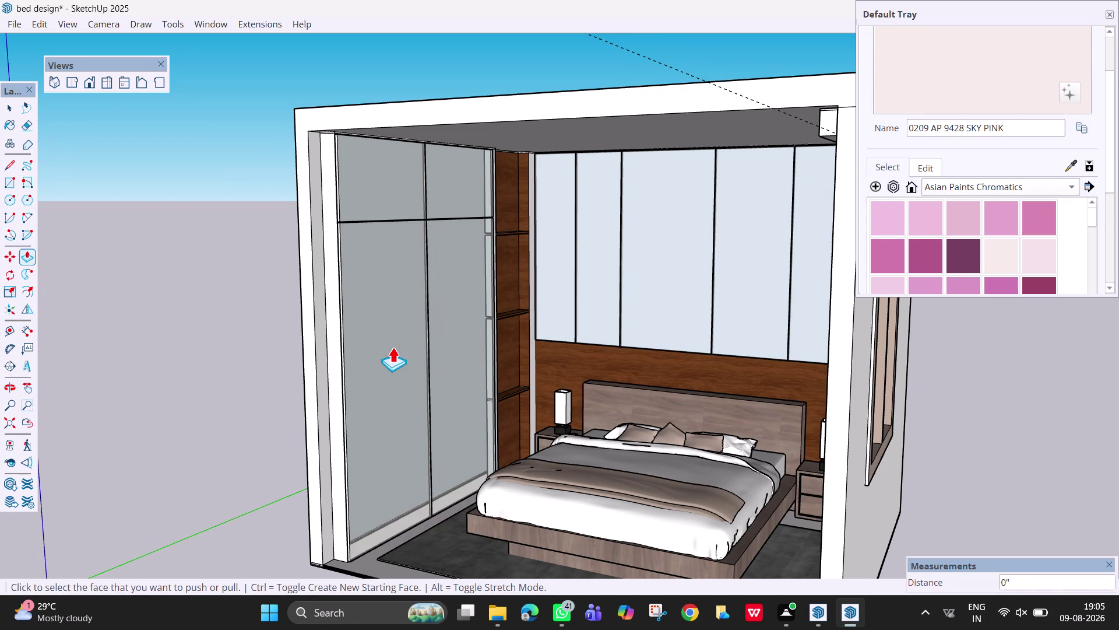
click(324, 372)
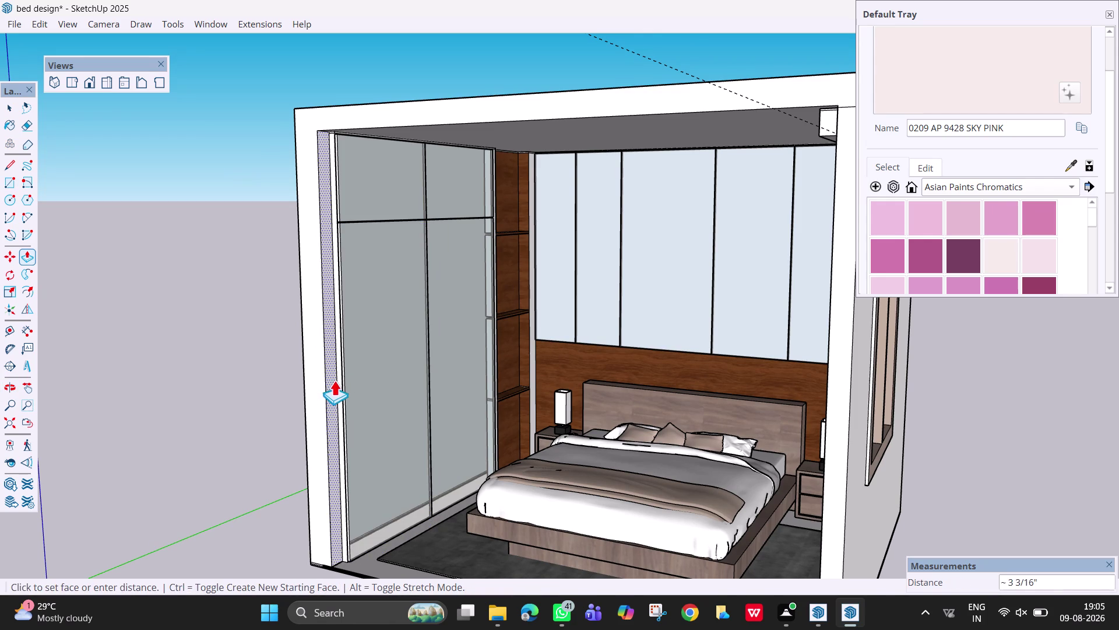
key(Escape)
scroll(down, 3)
middle_drag(436, 360, 551, 386)
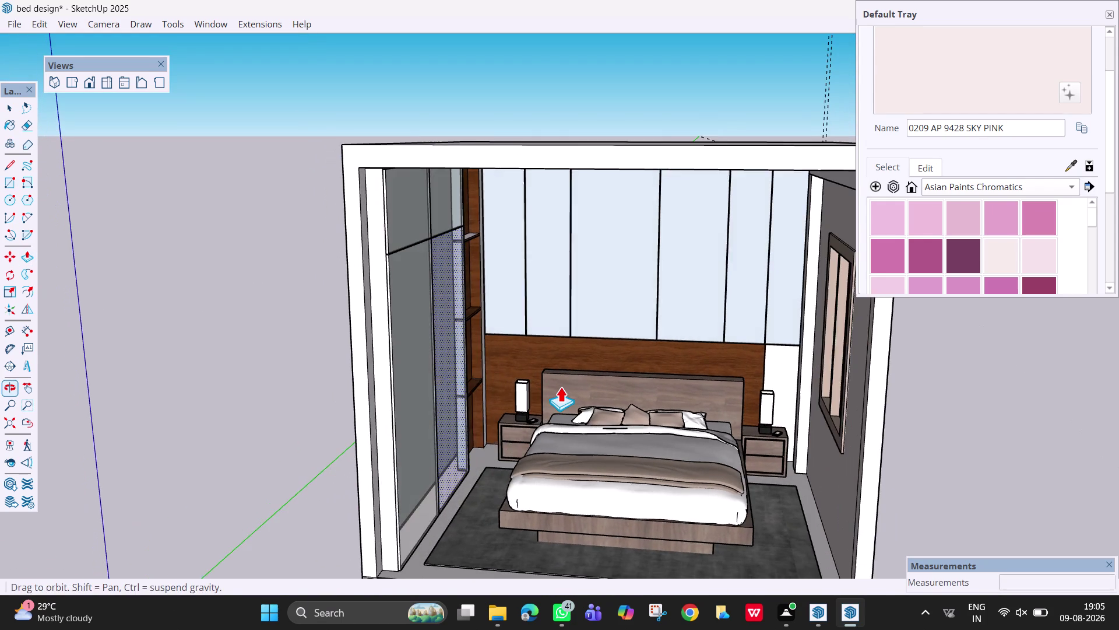
scroll(up, 3)
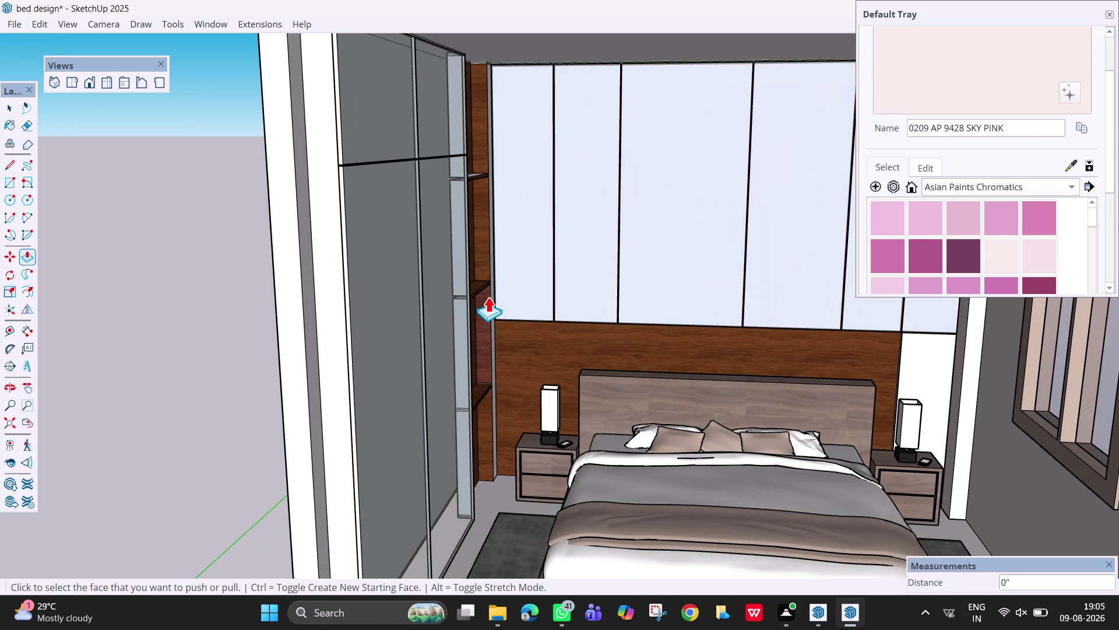
key(space)
middle_drag(480, 175, 439, 196)
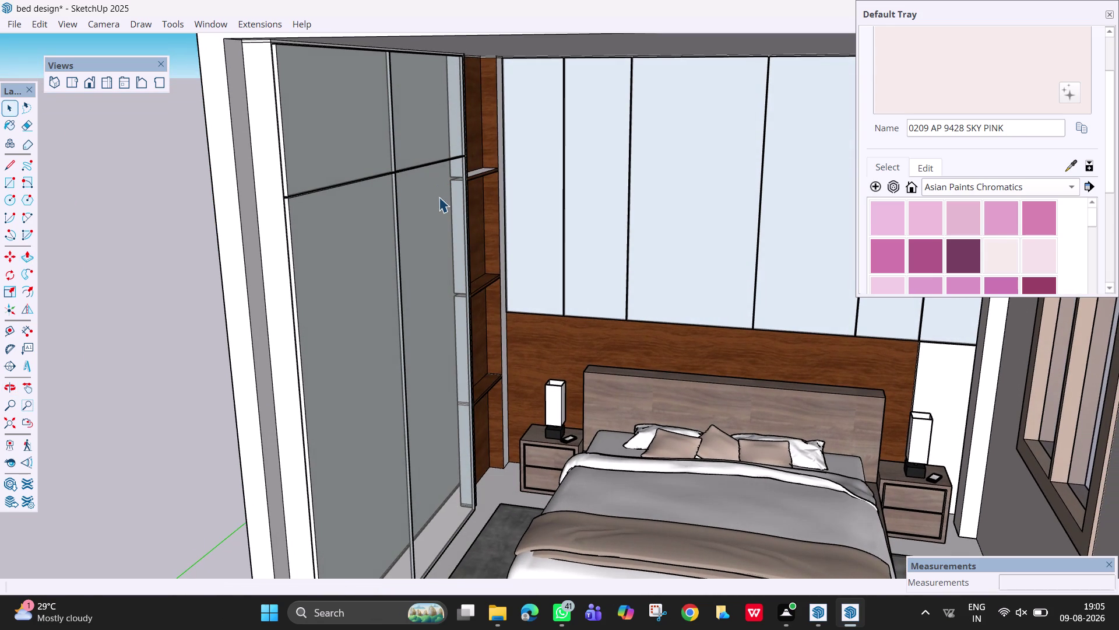
scroll(up, 3)
scroll(down, 3)
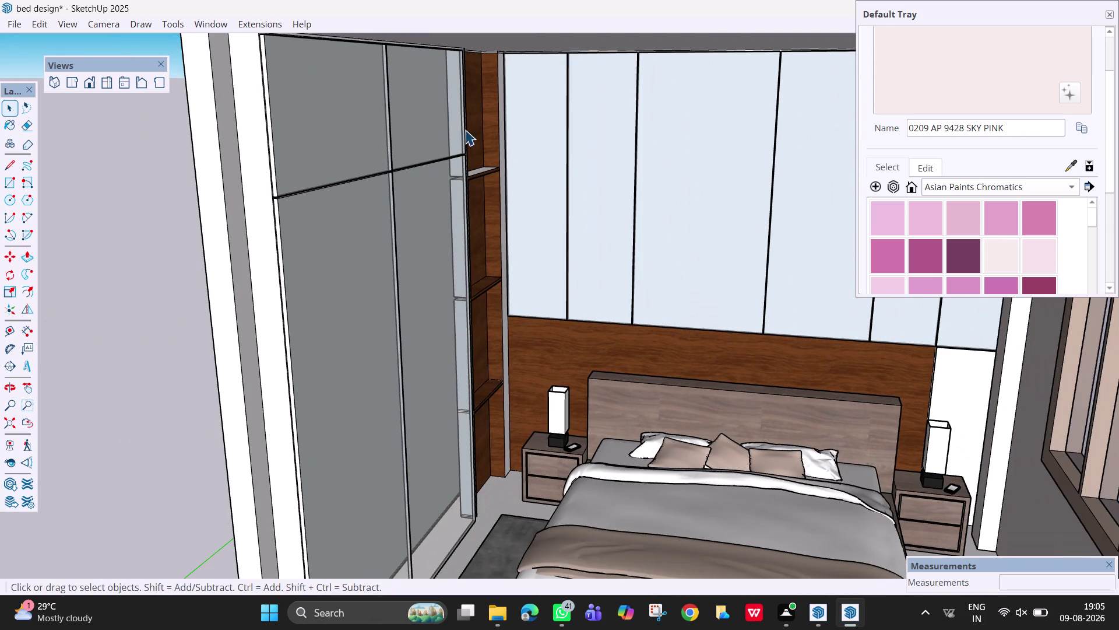
middle_drag(465, 129, 416, 136)
middle_drag(477, 138, 440, 141)
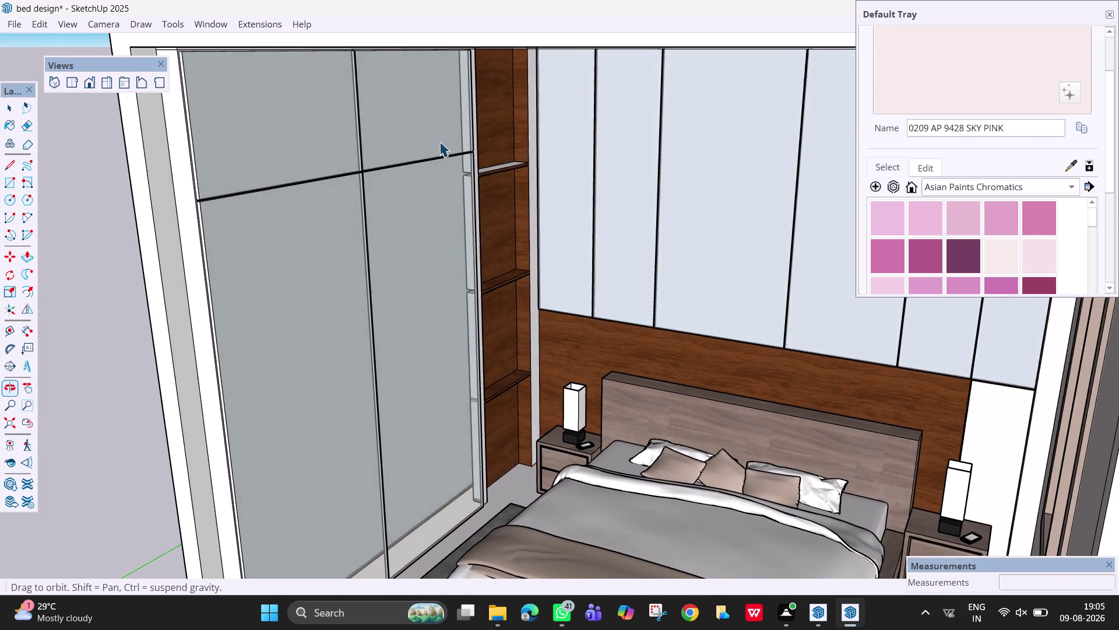
scroll(up, 3)
scroll(up, 3)
middle_drag(478, 216, 432, 216)
scroll(down, 3)
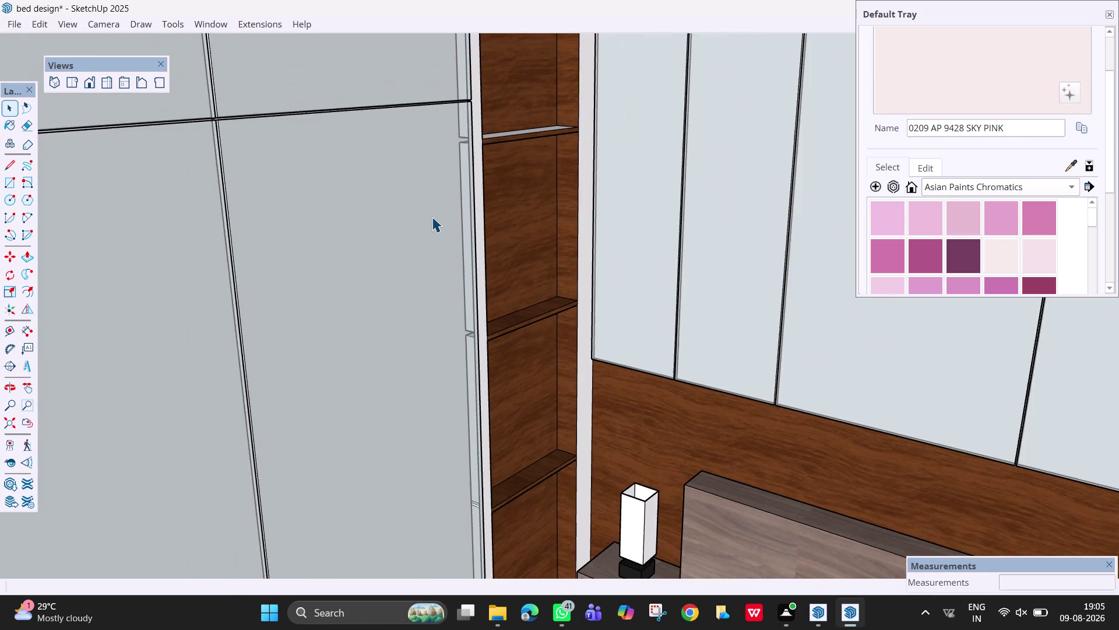
scroll(down, 3)
scroll(down, 3)
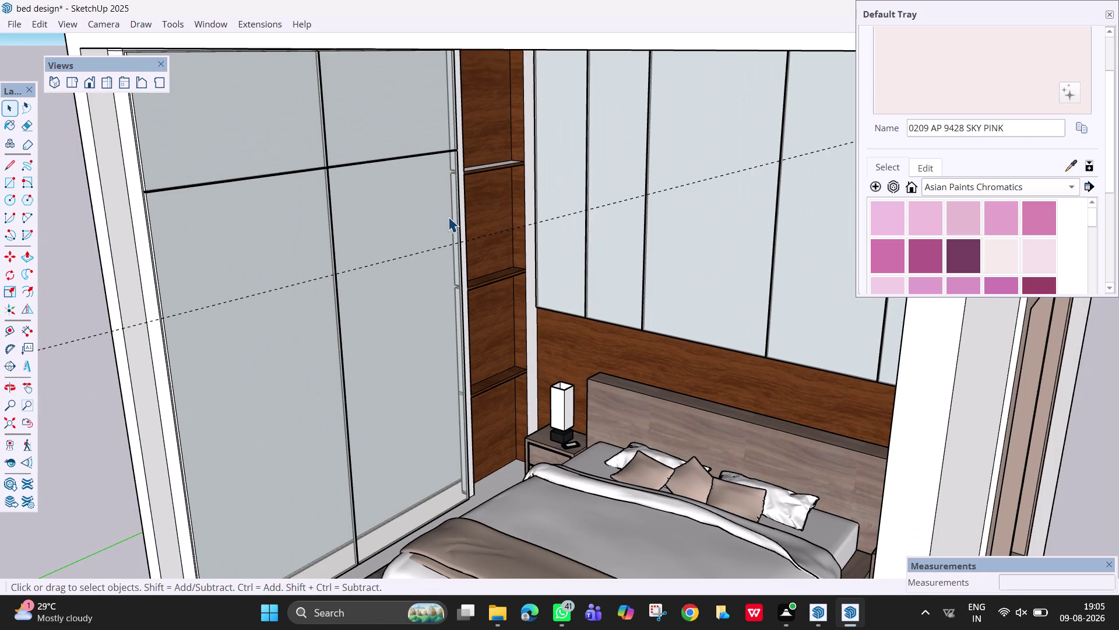
key(r)
Draw a rectangle from the wardrobe divide line to its lower corner, then cancel and reframe.
click(453, 153)
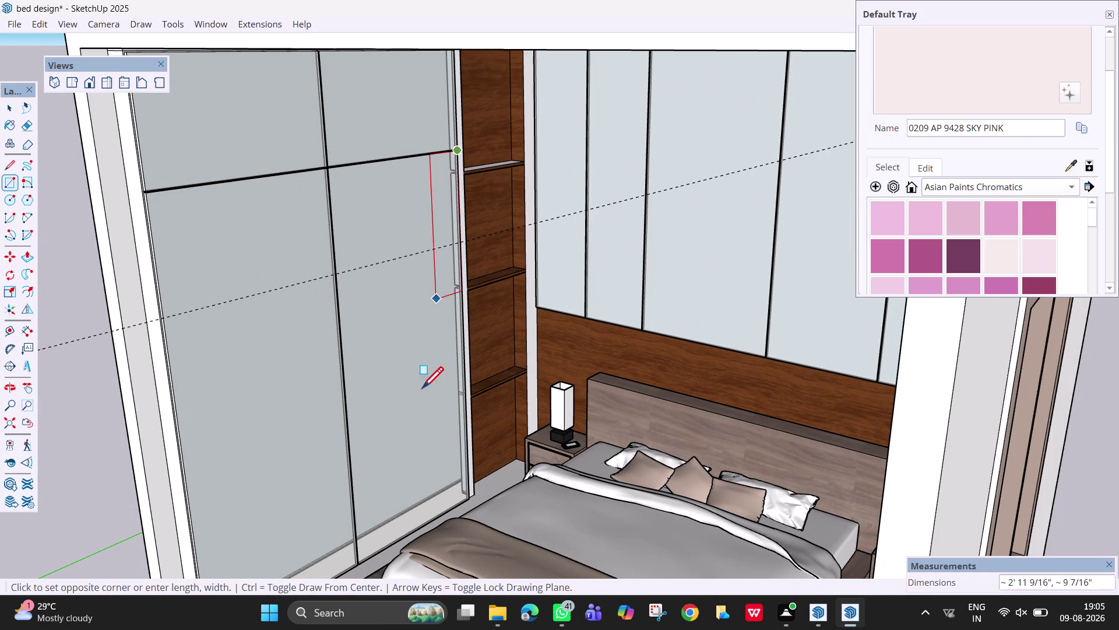
click(356, 542)
scroll(down, 3)
middle_drag(419, 324, 555, 246)
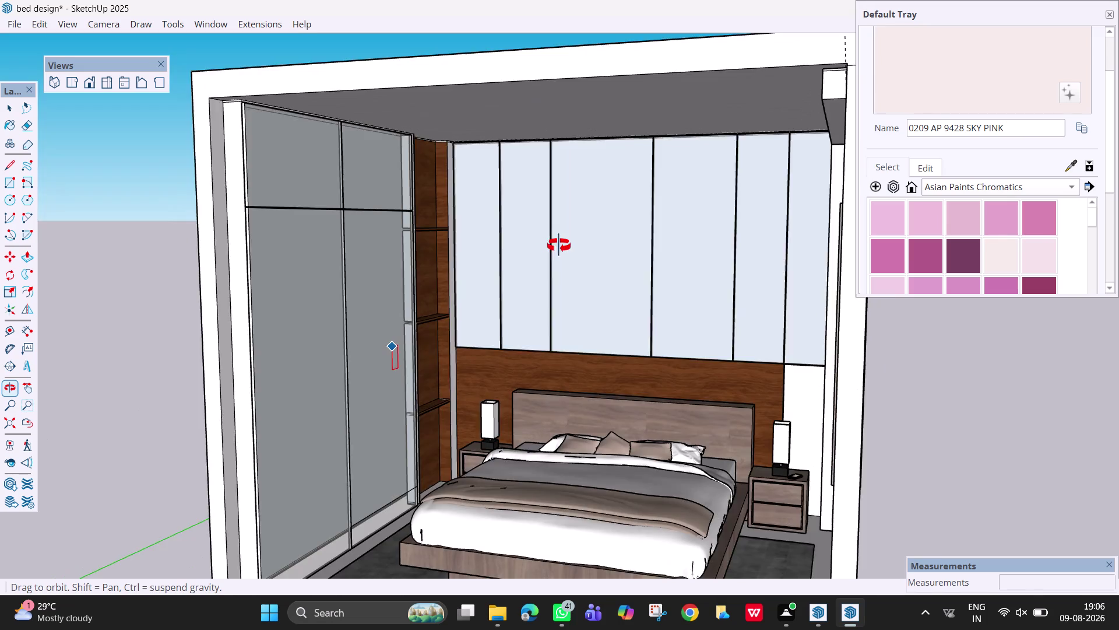
middle_drag(554, 245, 619, 270)
middle_click(653, 276)
middle_click(657, 276)
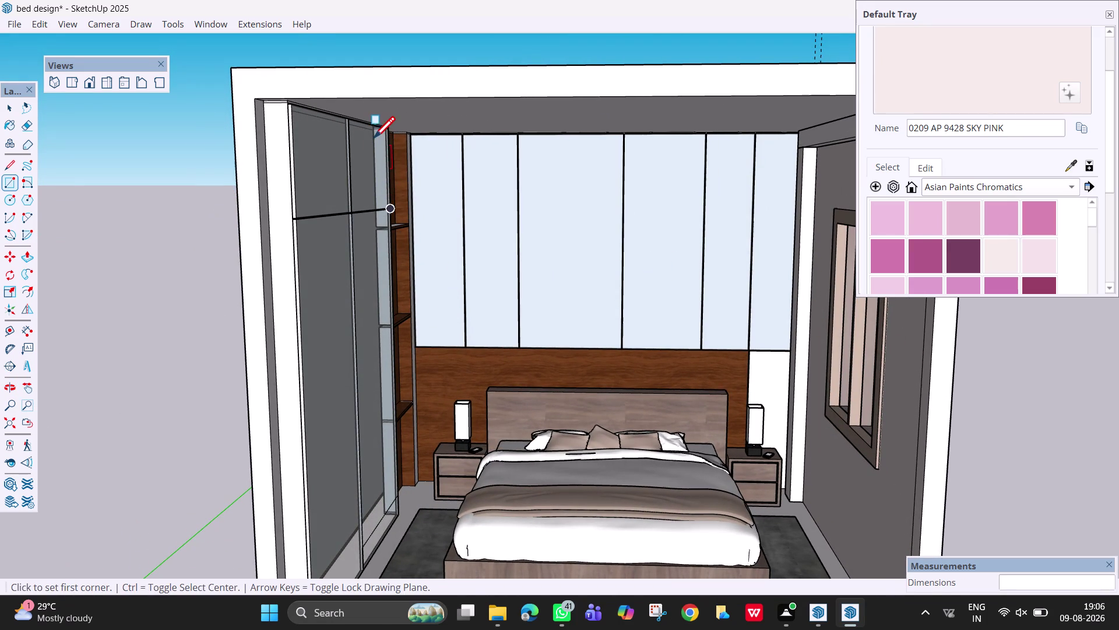
scroll(up, 3)
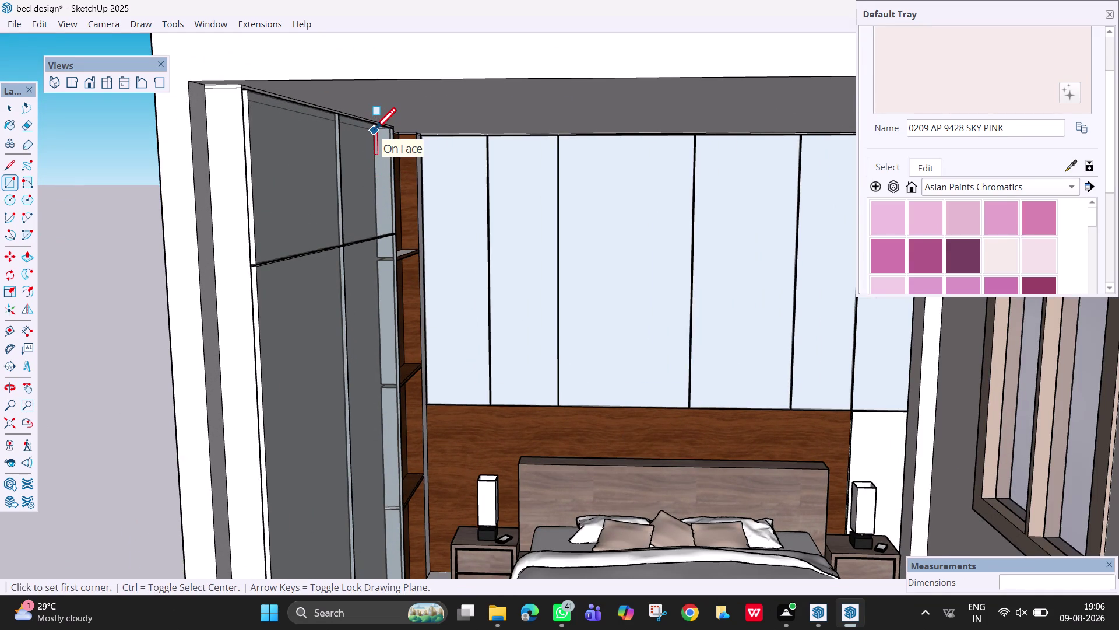
key(Escape)
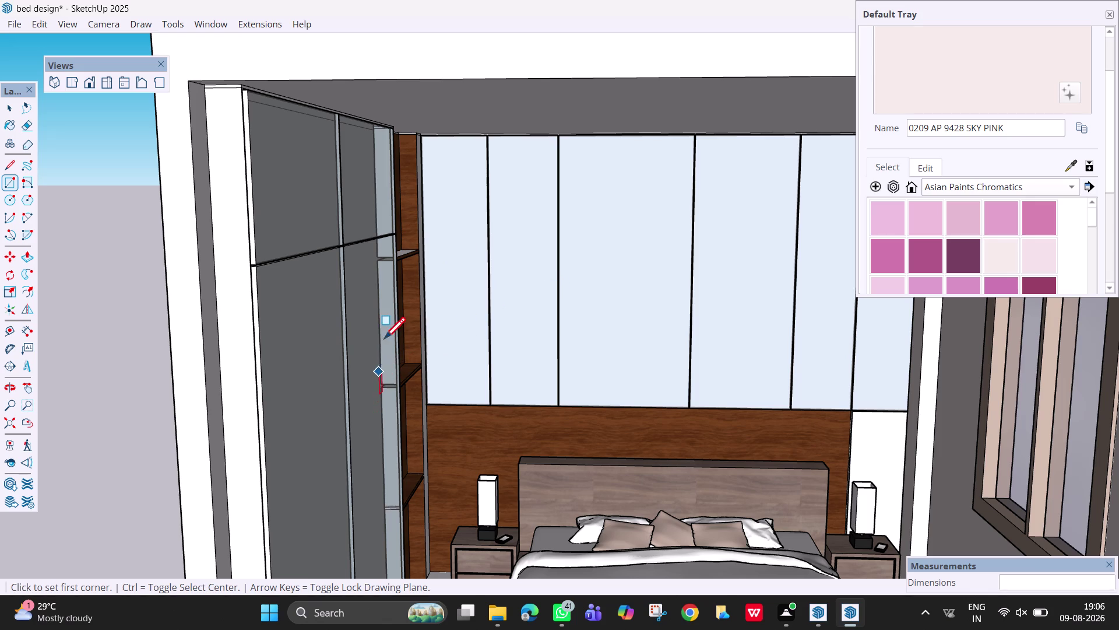
Start the filler rectangle at the top of the gap and lock its plane with arrow keys.
click(390, 127)
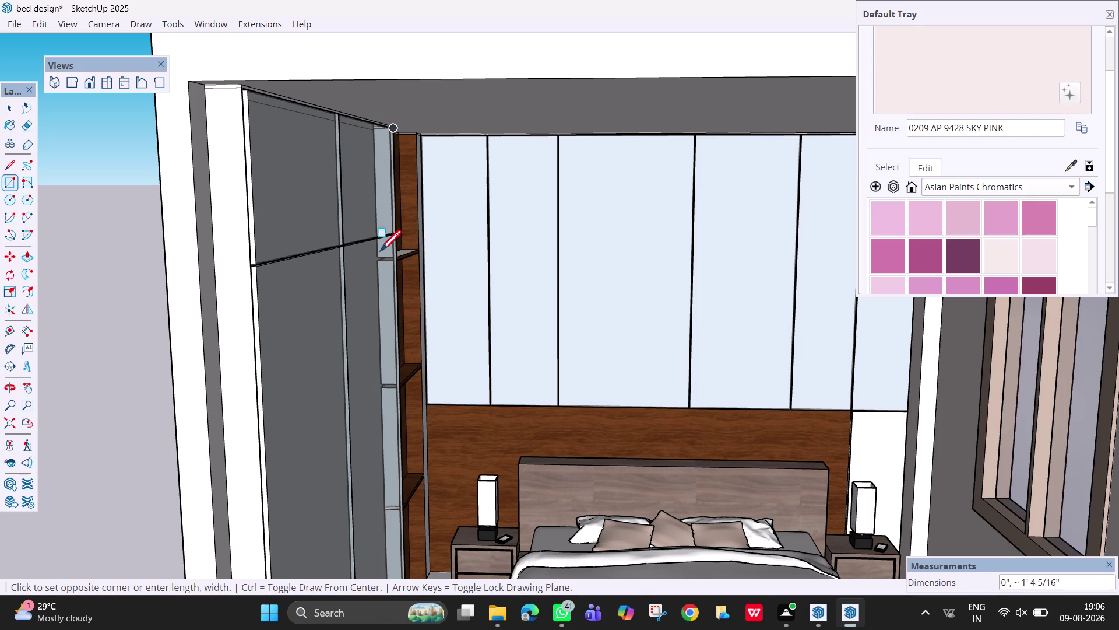
scroll(down, 3)
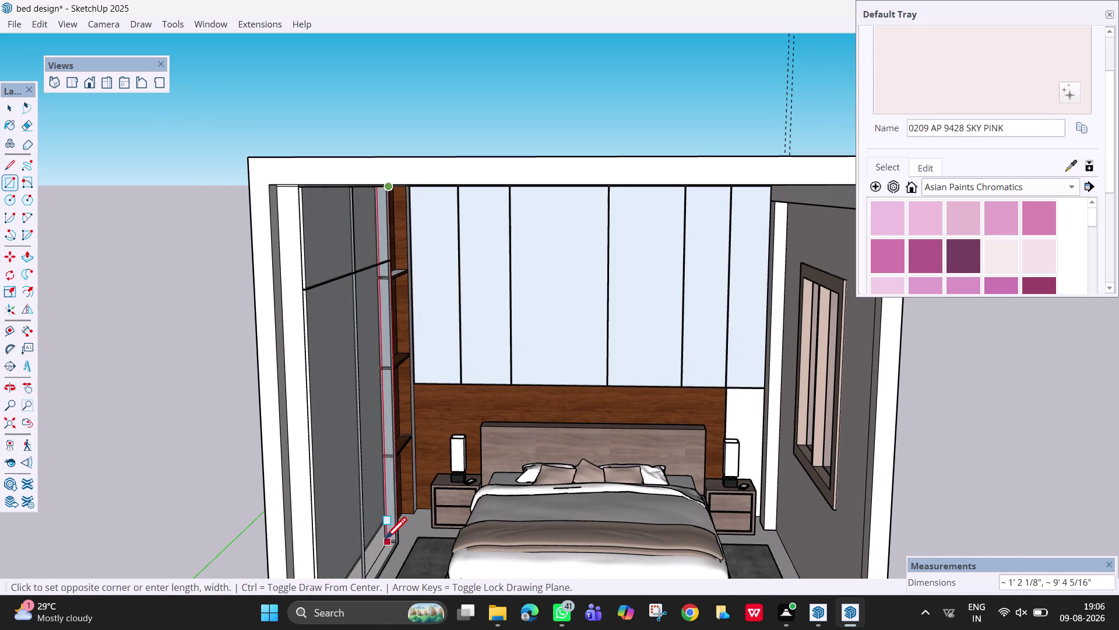
scroll(up, 3)
scroll(up, 3)
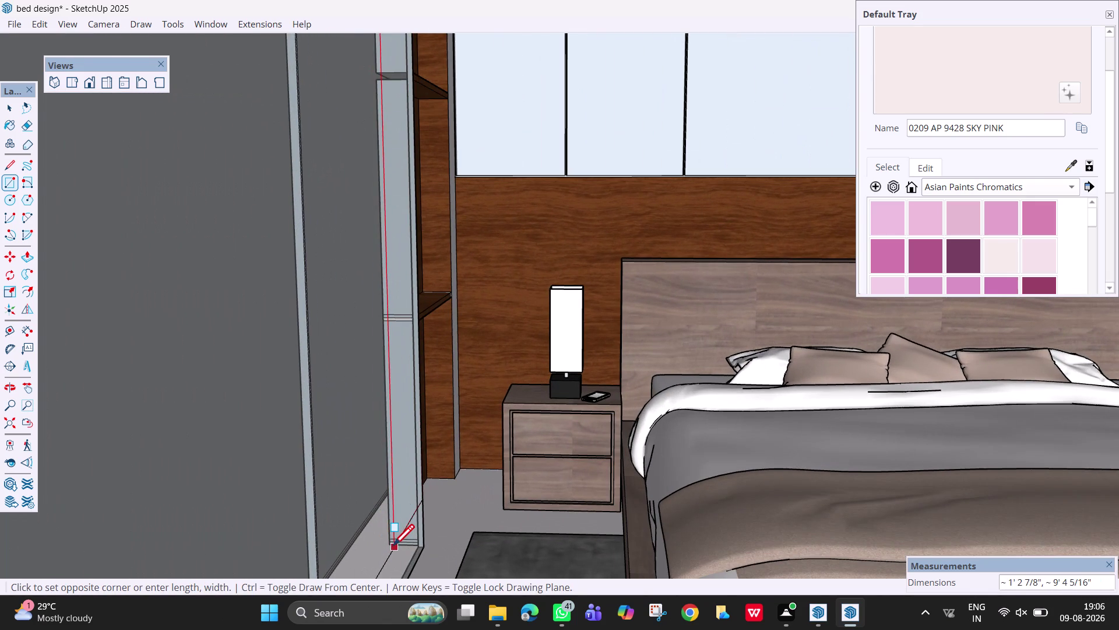
key(Left)
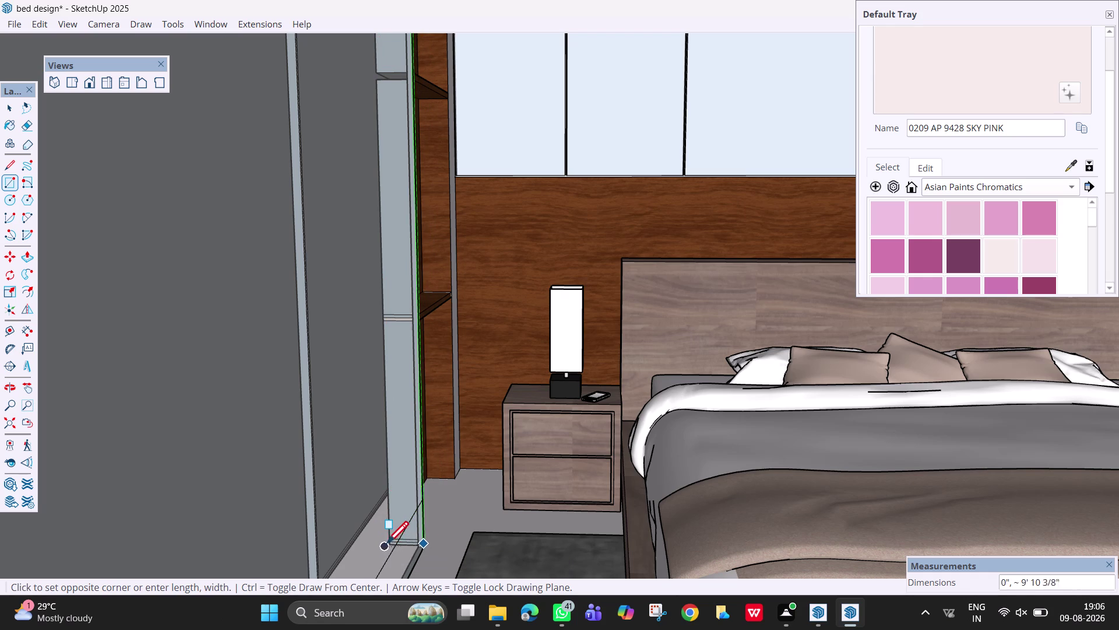
scroll(up, 3)
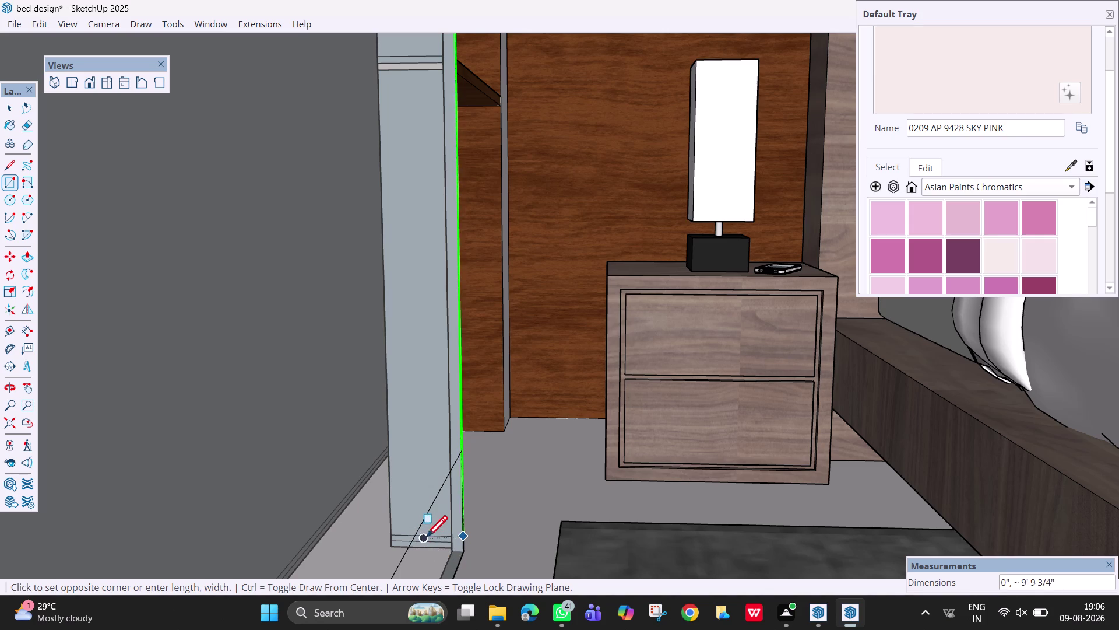
key(Up)
key(ctrl+Right)
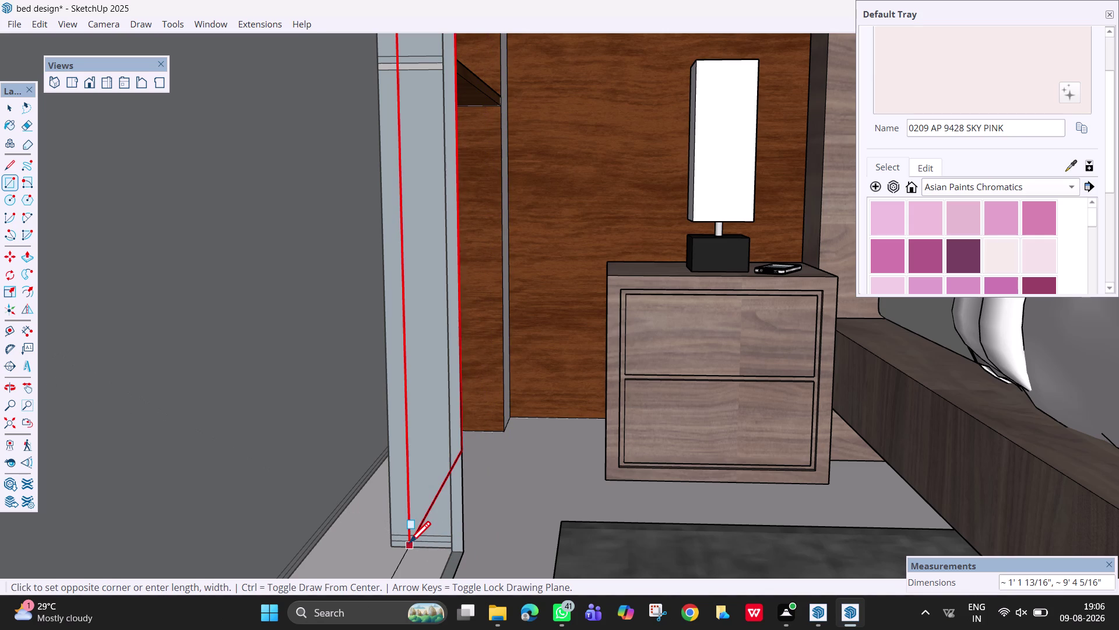
key(Left)
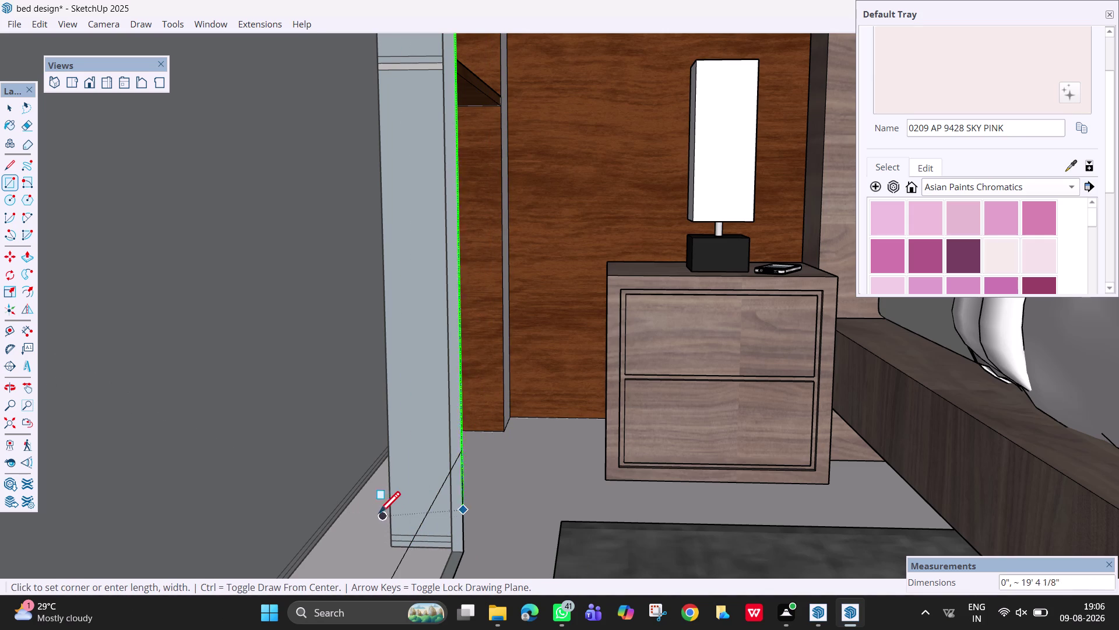
key(Up)
key(Down)
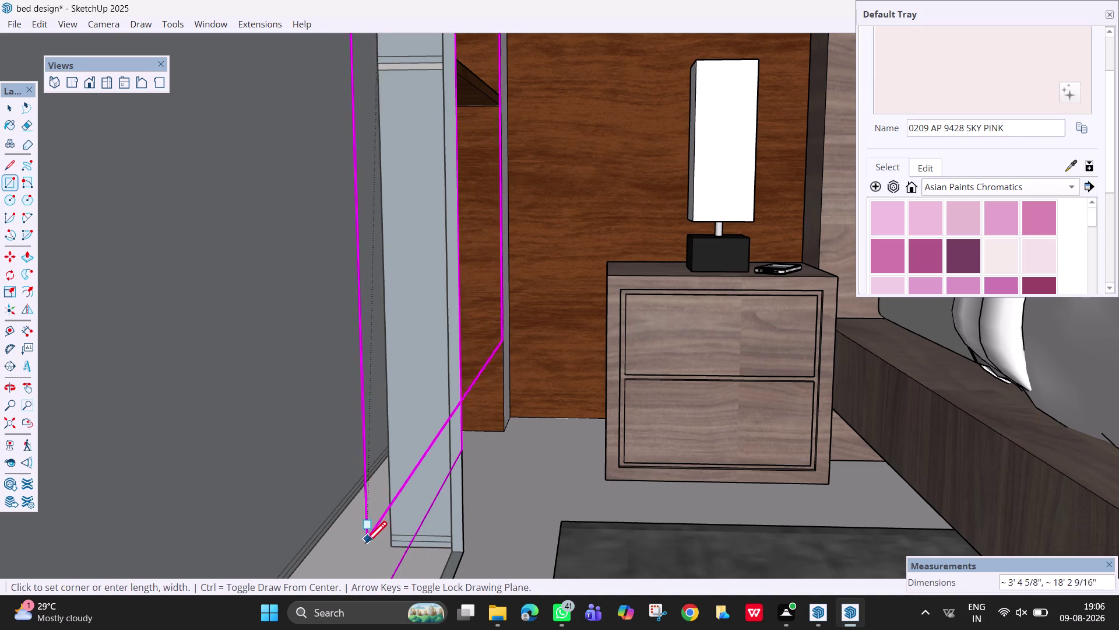
key(Left)
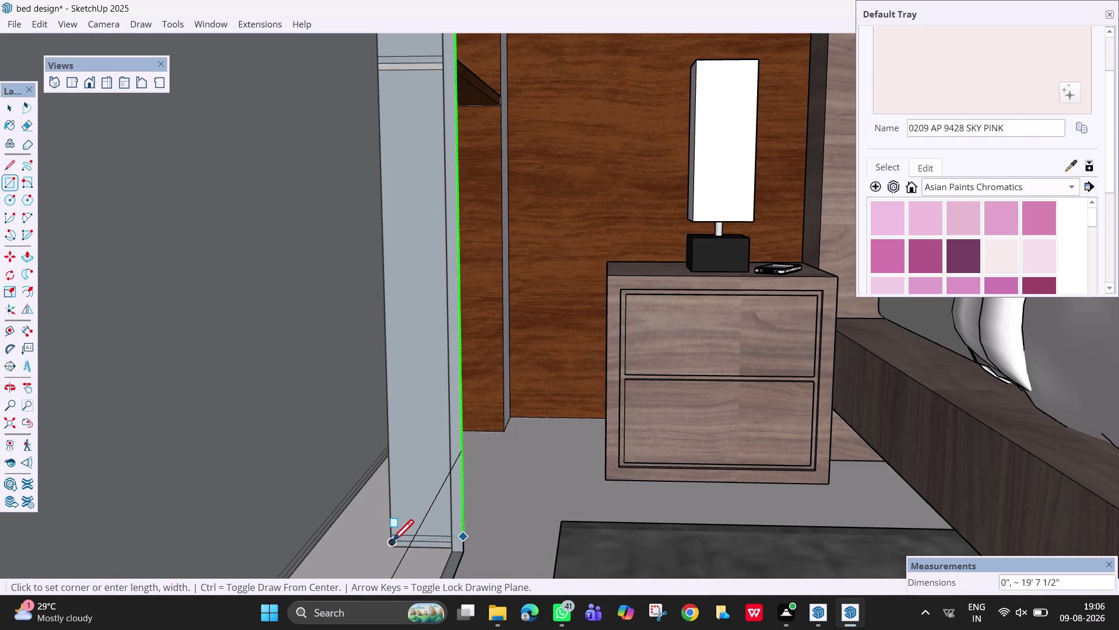
Finish the filler rectangle at the floor and orbit back toward the wardrobe gap.
click(392, 542)
click(391, 540)
click(387, 538)
scroll(down, 3)
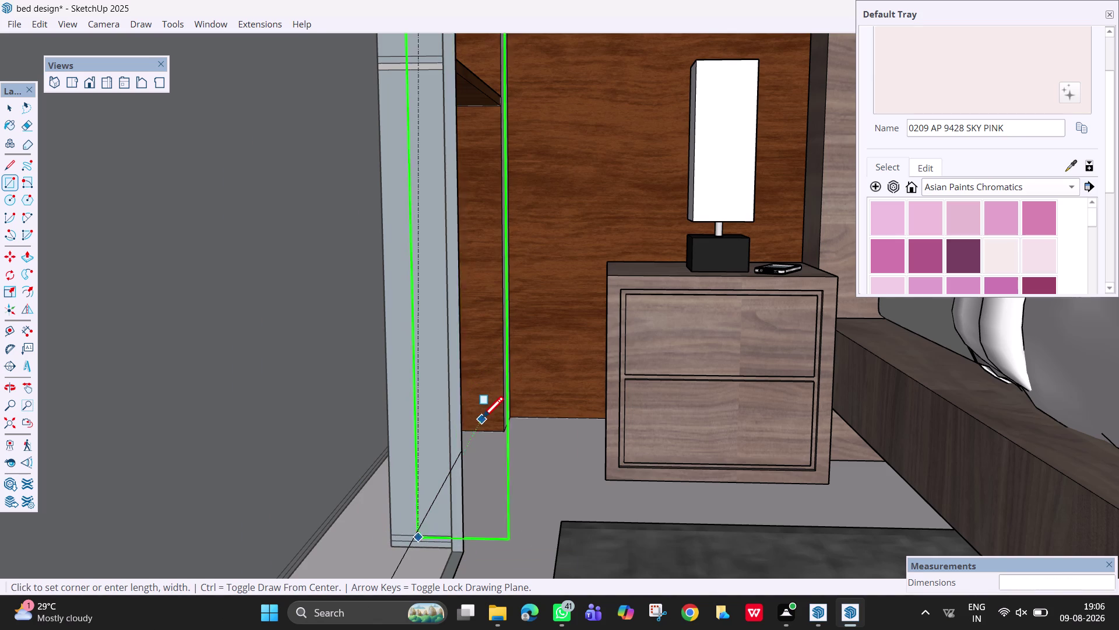
scroll(down, 3)
key(Escape)
scroll(down, 3)
middle_drag(507, 391, 441, 394)
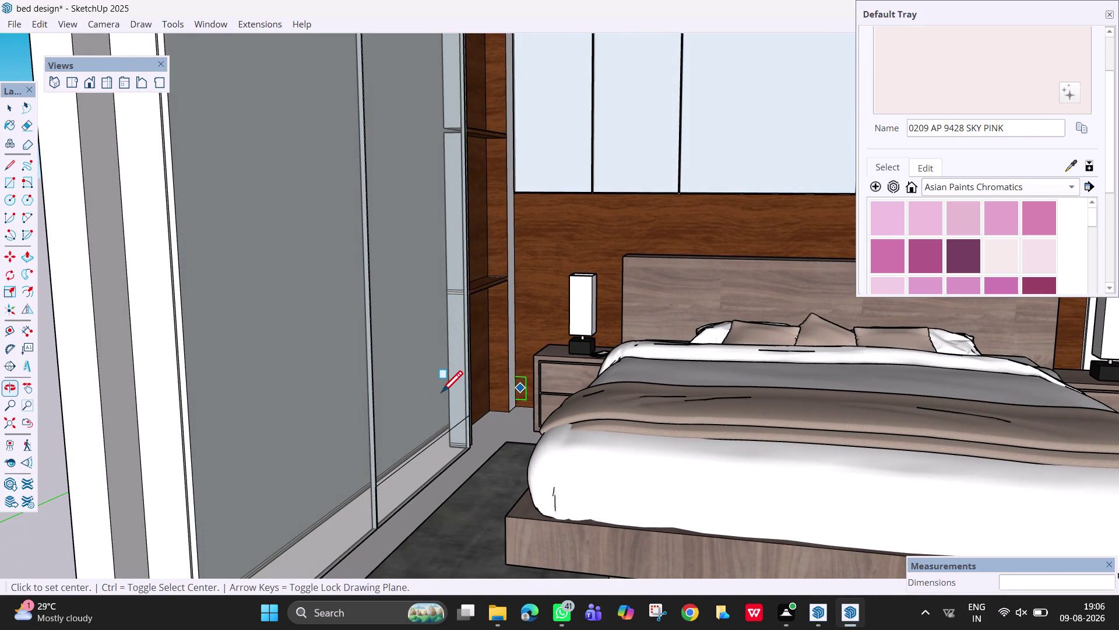
Try to extrude the filler face with Push/Pull, cancelling each depth attempt.
key(p)
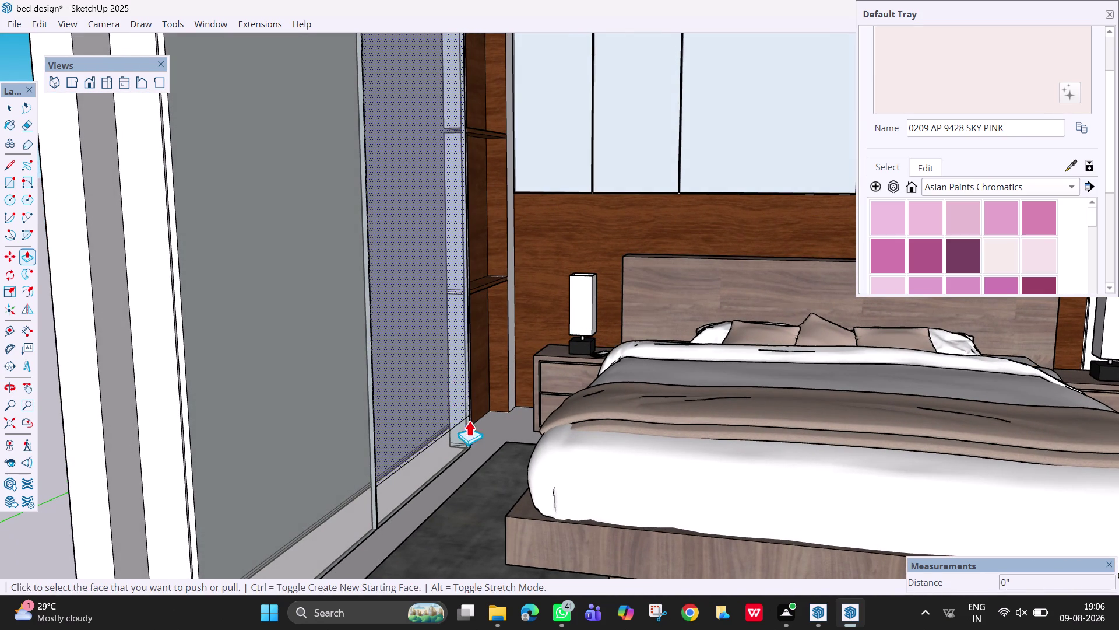
click(465, 410)
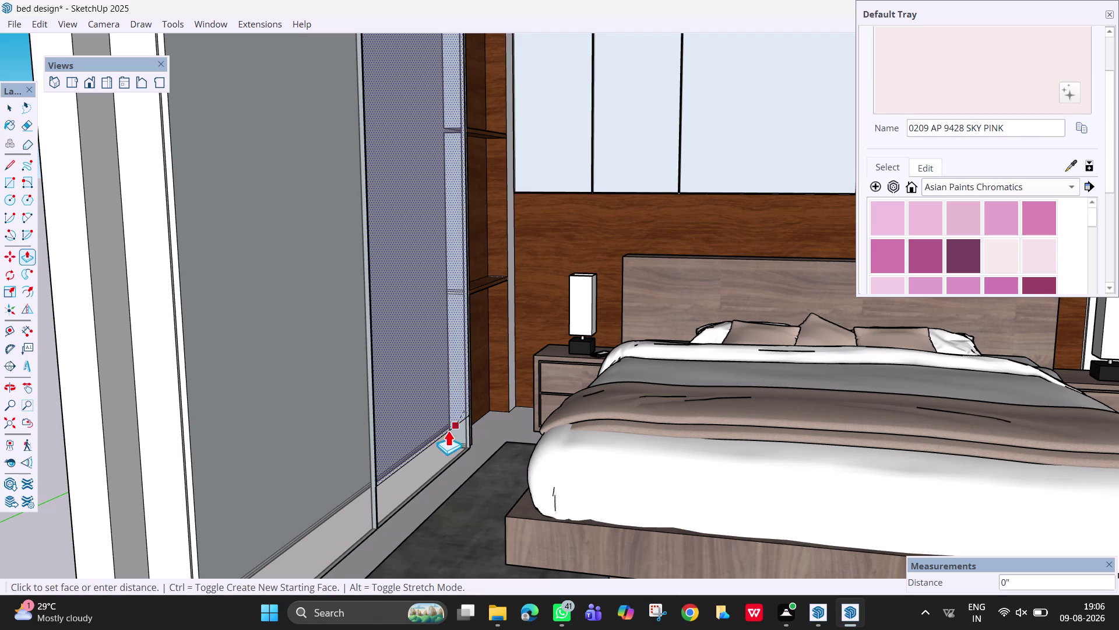
key(Escape)
click(456, 383)
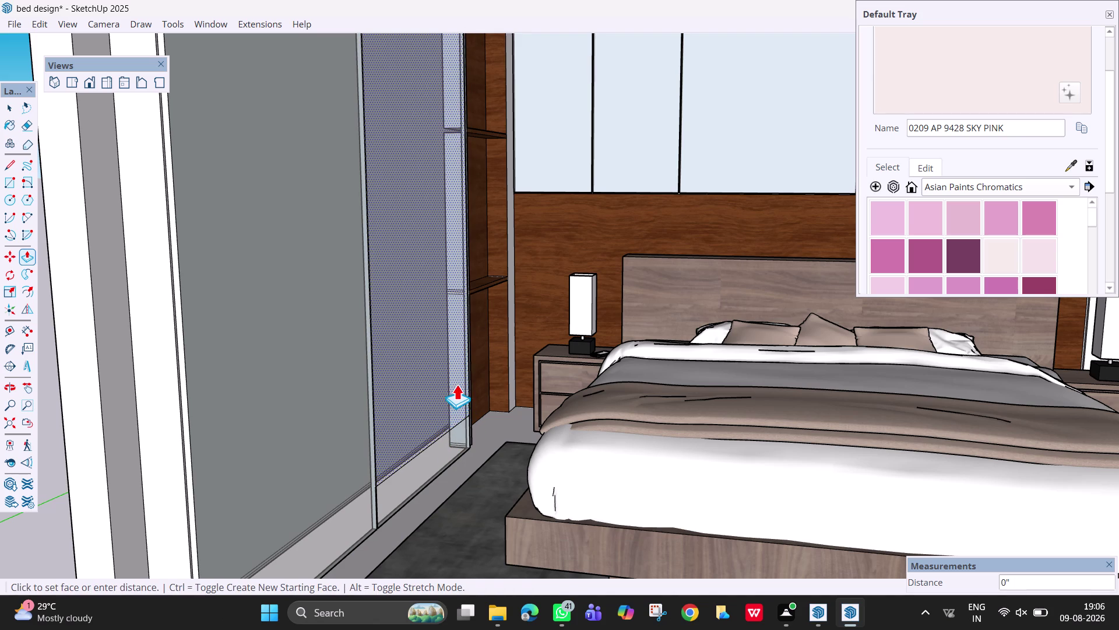
key(Escape)
scroll(up, 3)
click(457, 358)
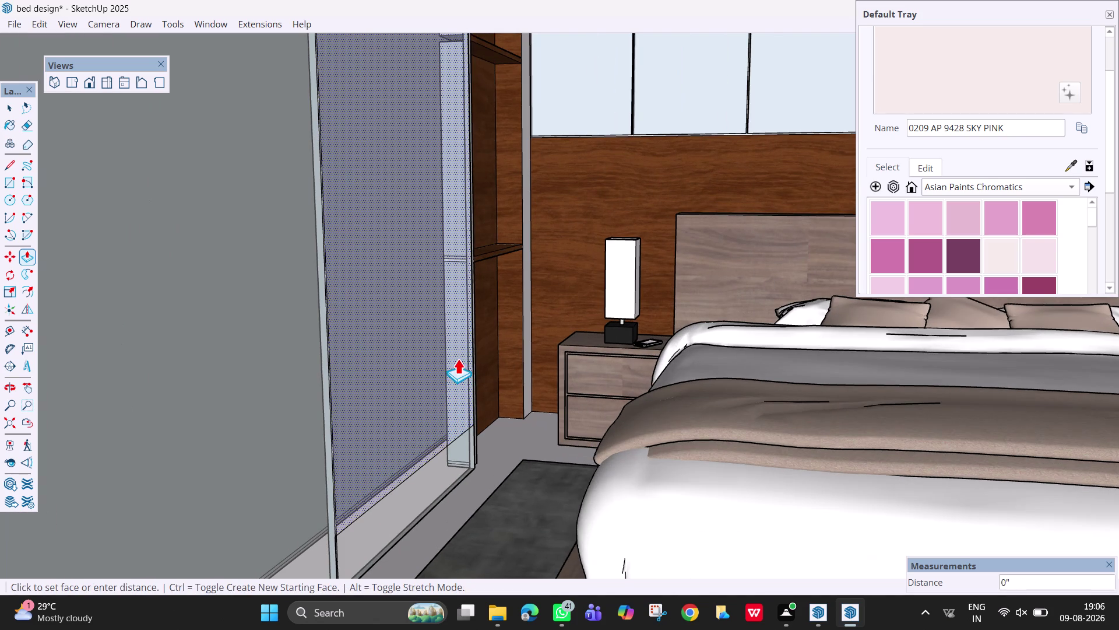
scroll(down, 3)
key(Escape)
scroll(down, 3)
Orbit out to view the whole bedroom model.
middle_drag(557, 394, 550, 405)
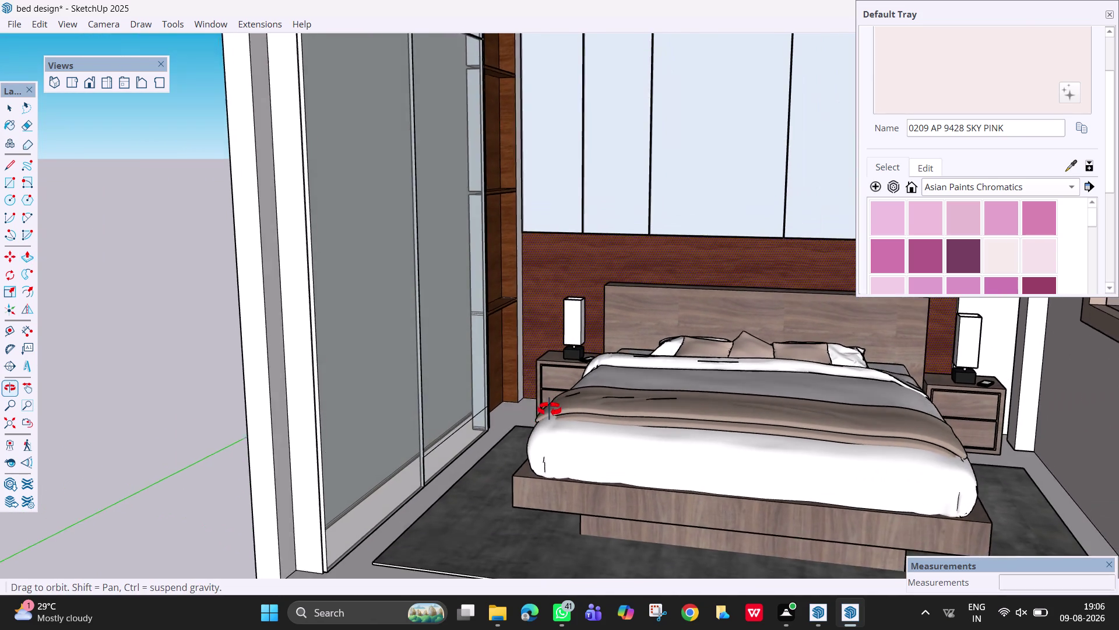
middle_drag(550, 405, 545, 427)
scroll(down, 3)
scroll(down, 3)
scroll(down, 3)
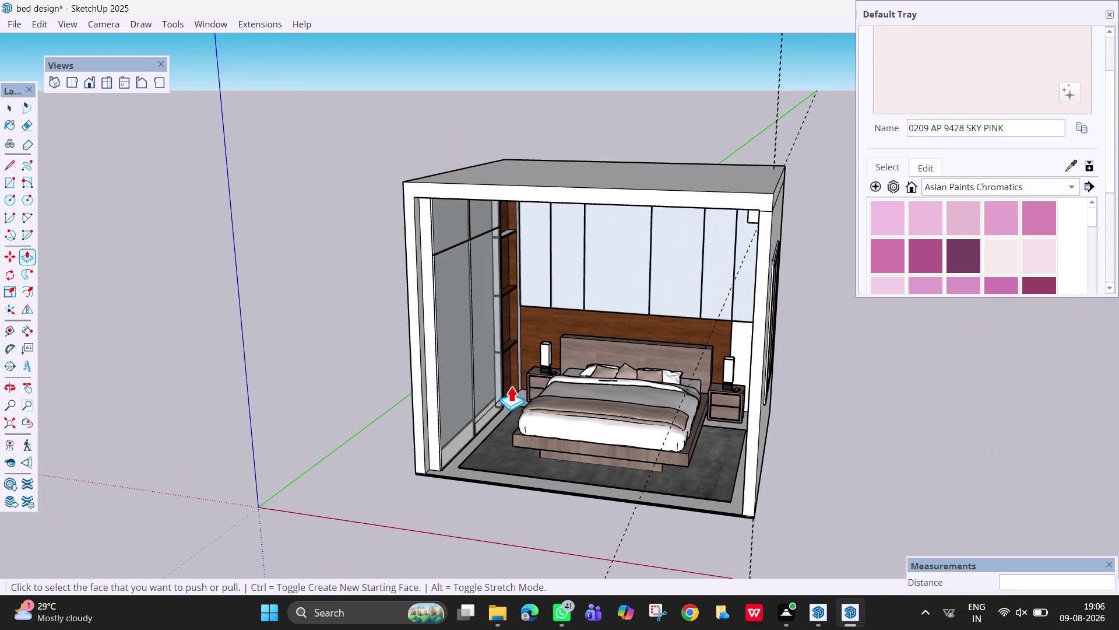
key(space)
middle_drag(493, 320, 421, 197)
scroll(up, 3)
scroll(up, 3)
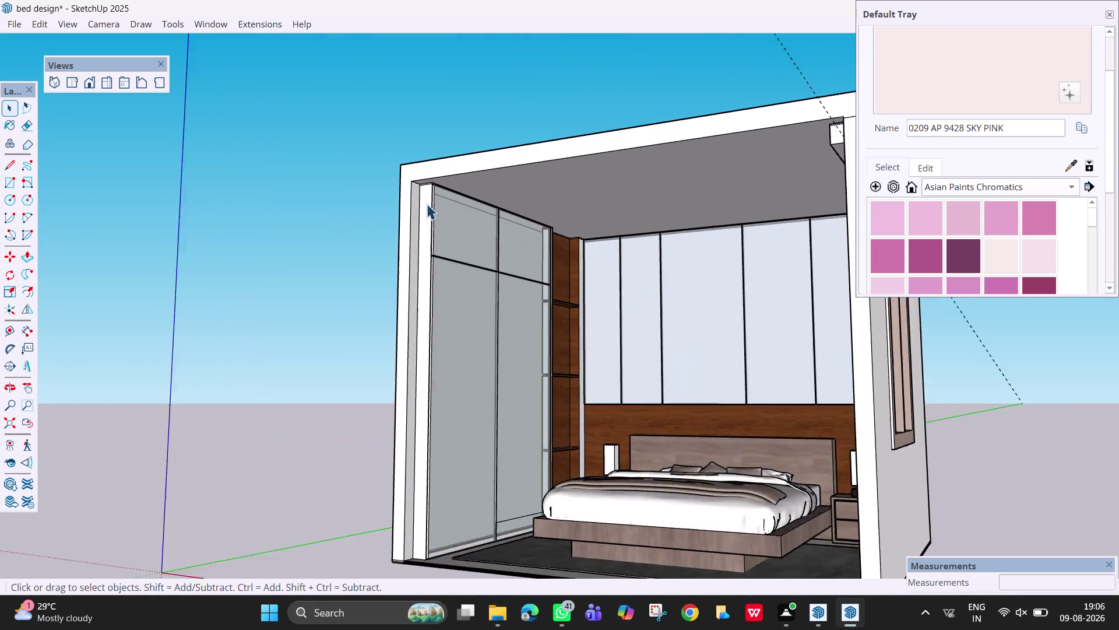
scroll(up, 3)
scroll(up, 3)
Orbit to inspect the wardrobe's upper doors and top edge, ending facing its front.
middle_drag(479, 211, 496, 222)
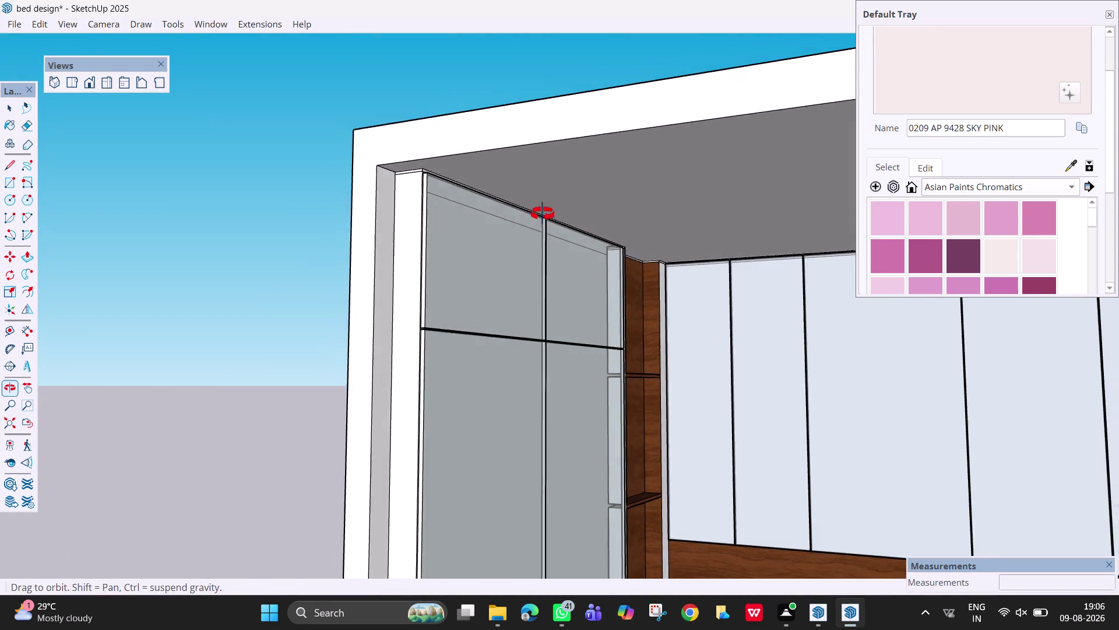
middle_drag(497, 223, 543, 214)
scroll(down, 3)
middle_drag(537, 219, 421, 179)
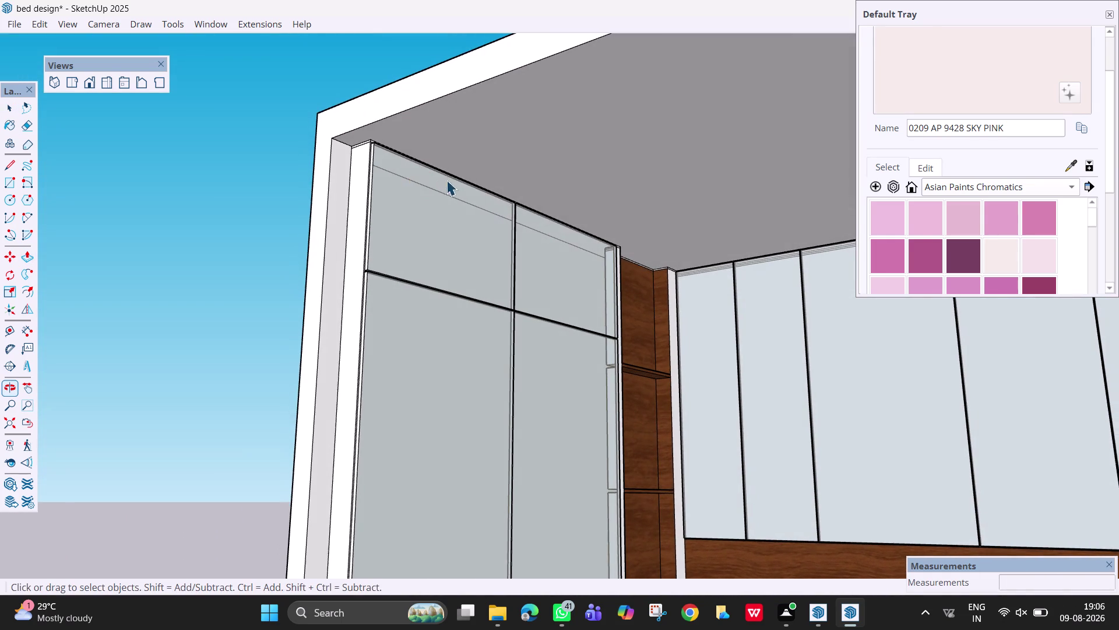
middle_drag(494, 297, 562, 258)
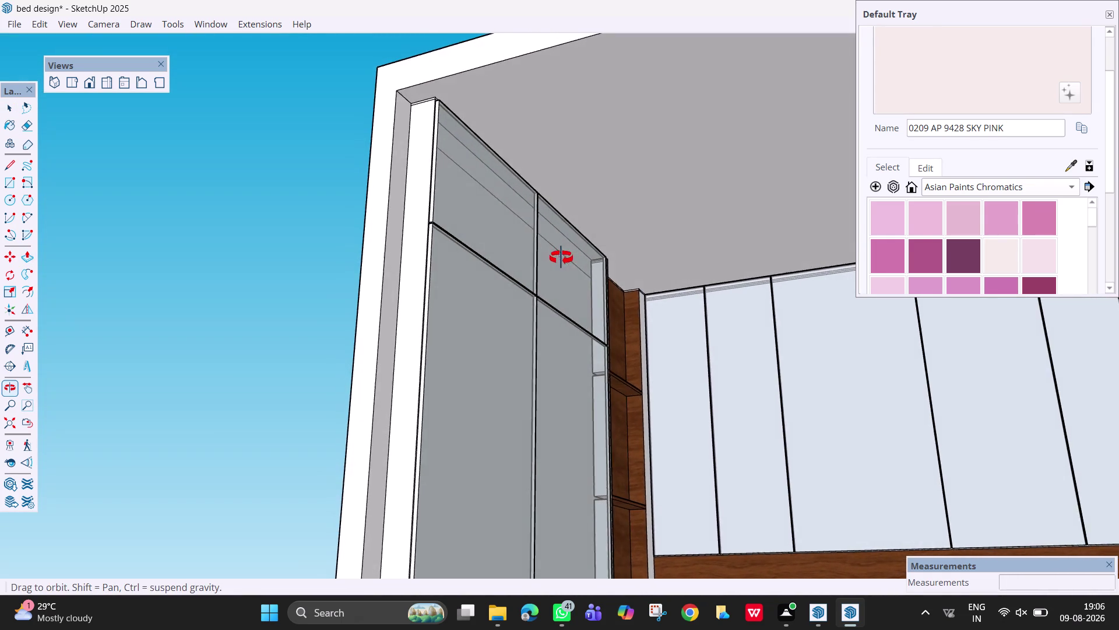
middle_drag(562, 257, 481, 277)
scroll(down, 3)
middle_drag(481, 276, 488, 327)
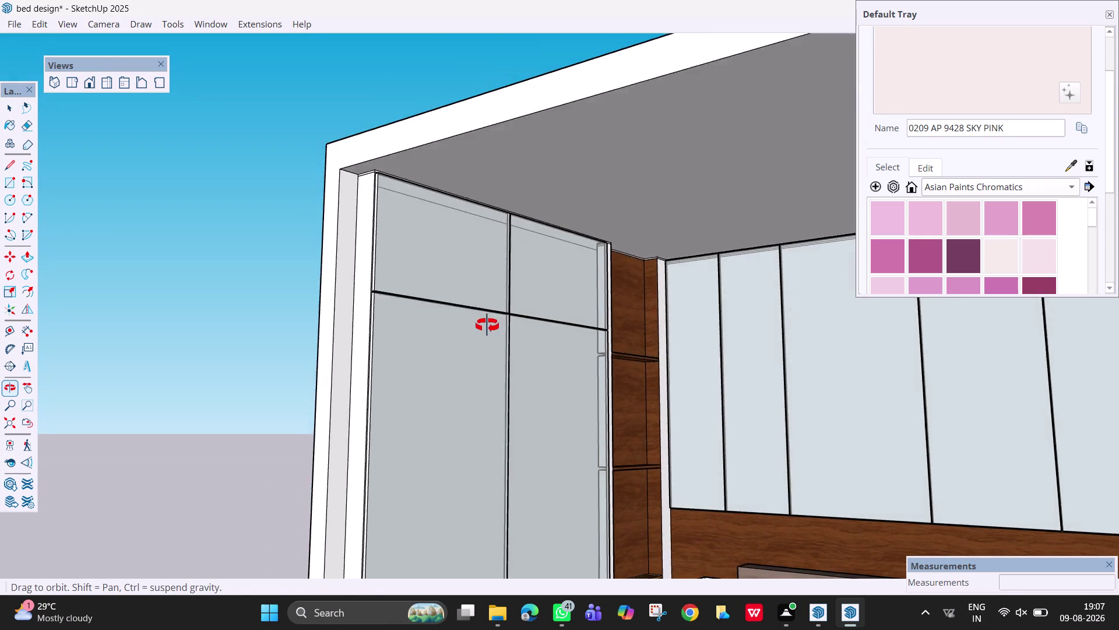
middle_drag(488, 327, 490, 365)
scroll(down, 3)
middle_drag(529, 419, 657, 463)
scroll(down, 3)
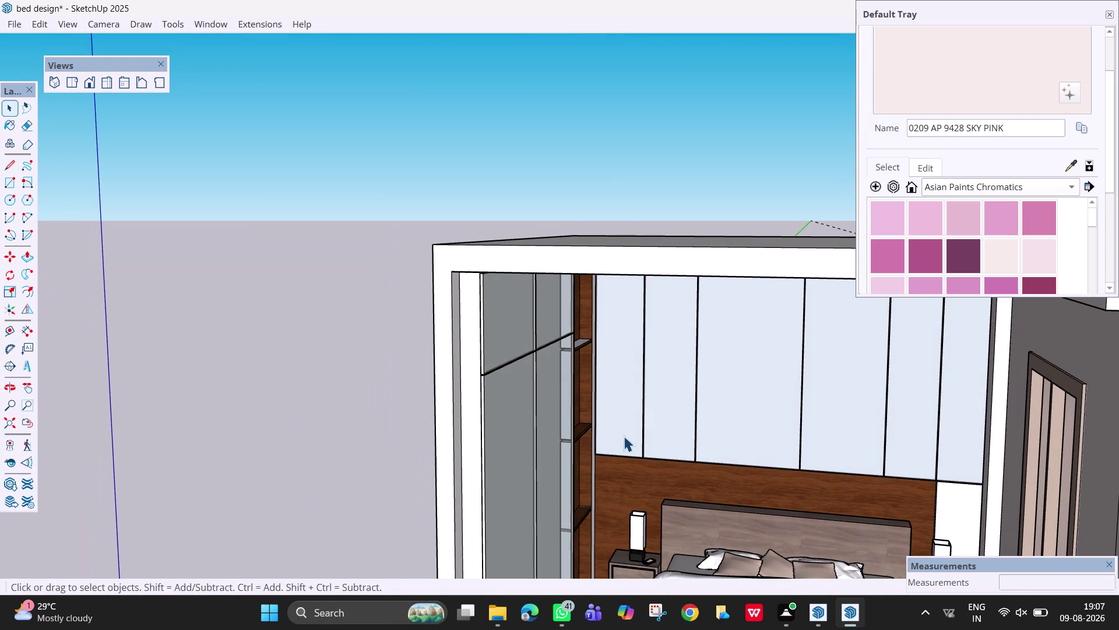
Orbit to face the wardrobe front and select the lower wardrobe doors.
click(512, 449)
middle_drag(590, 425, 479, 426)
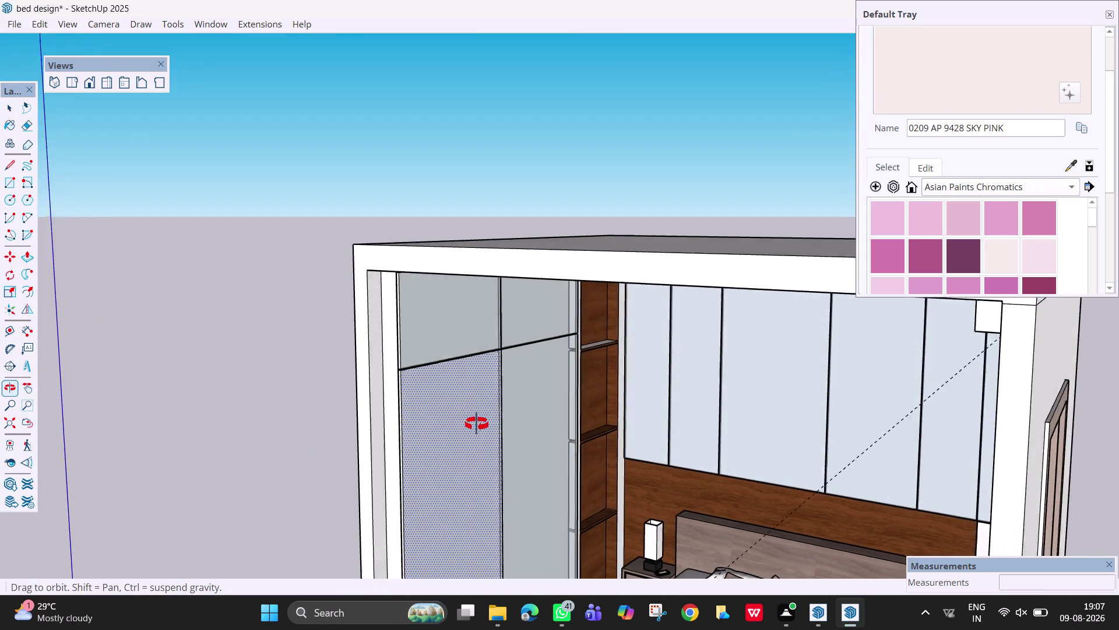
middle_drag(479, 426, 451, 409)
click(526, 392)
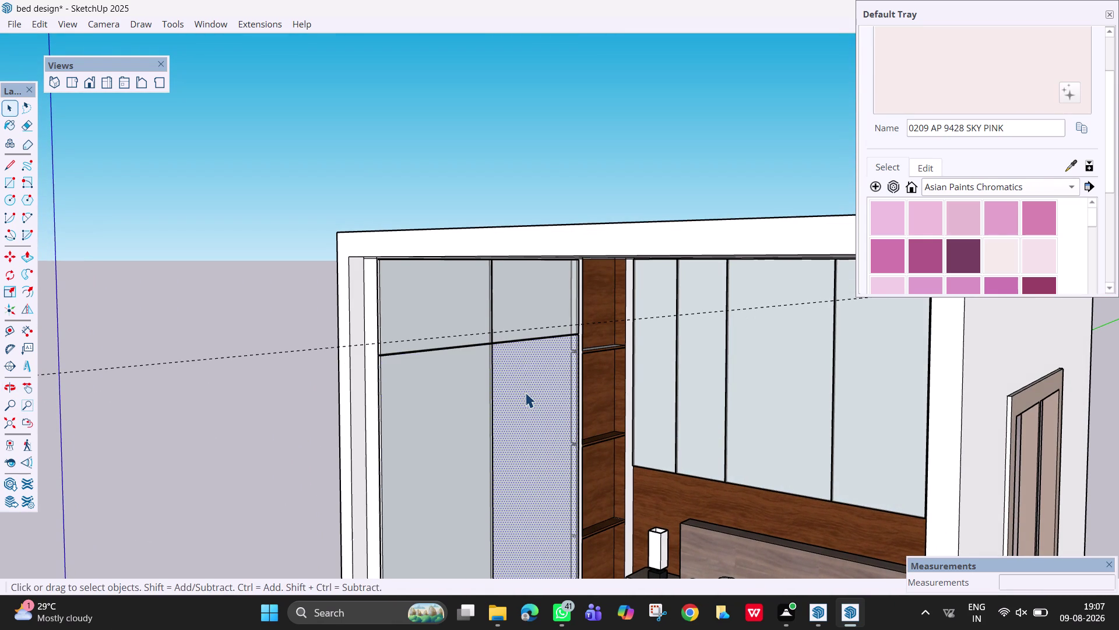
click(451, 417)
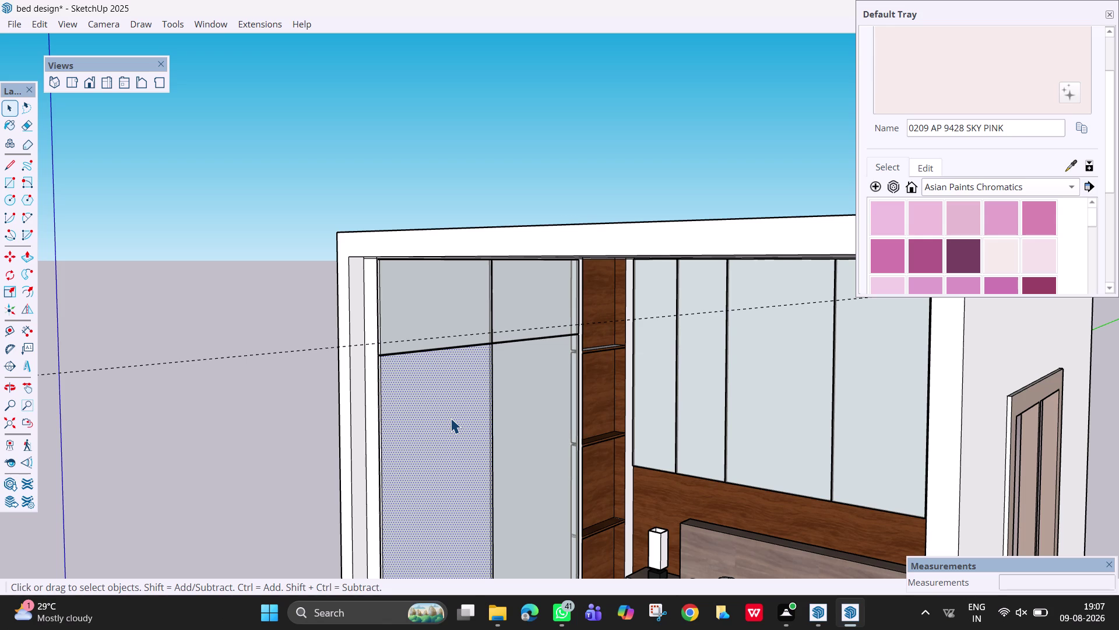
Switch to the Glass material collection and paint wardrobe door panels with glass.
click(1004, 185)
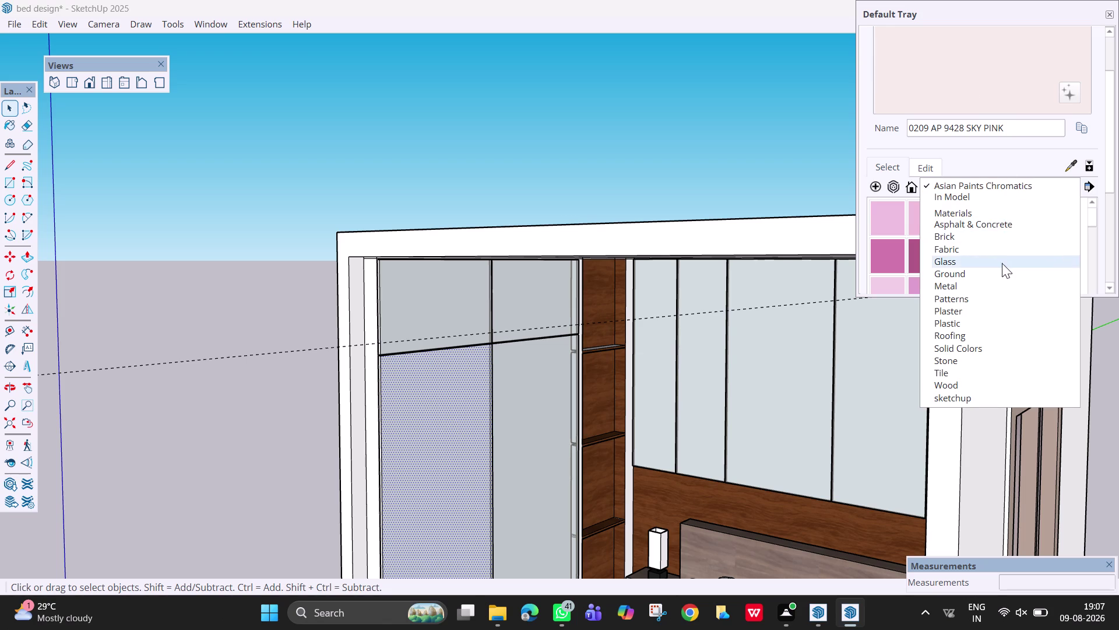
click(1002, 263)
click(961, 227)
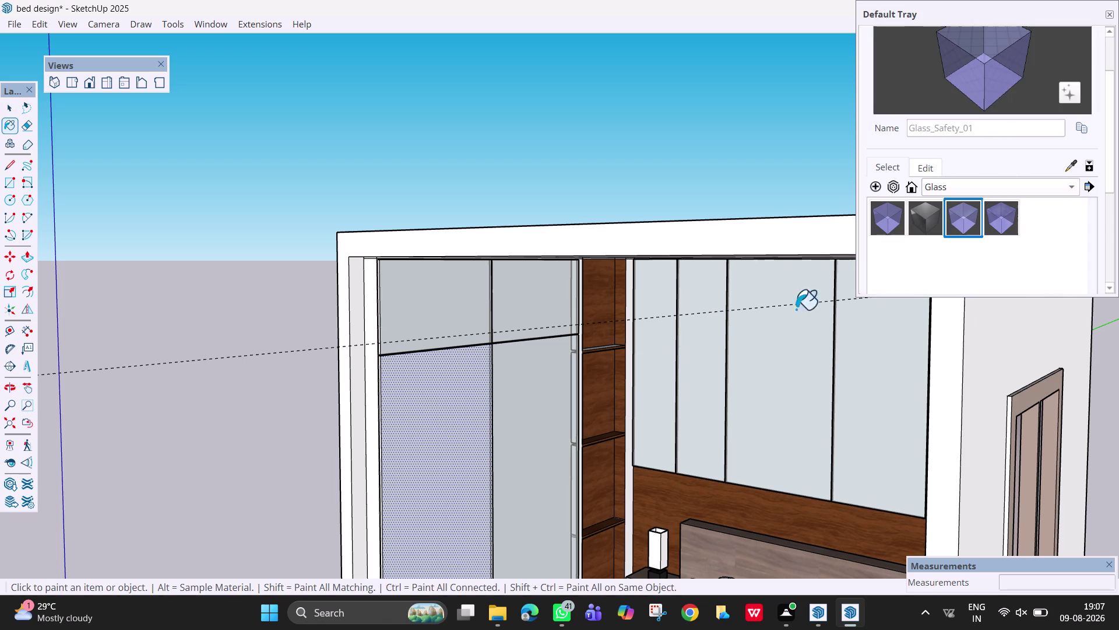
click(453, 456)
click(509, 446)
click(535, 291)
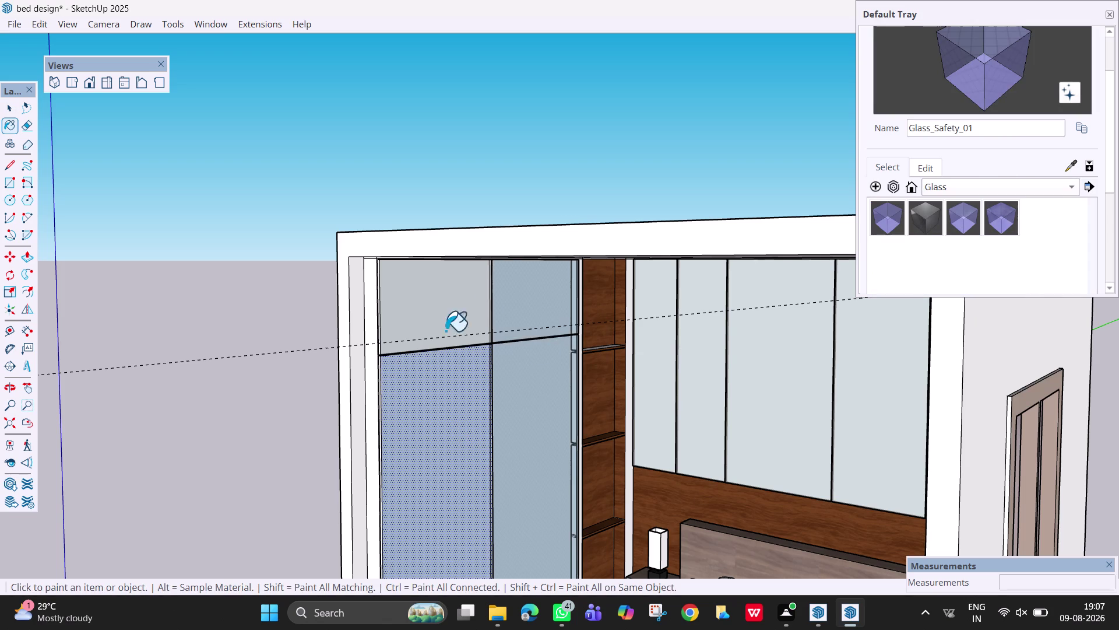
click(420, 337)
scroll(down, 3)
Paint the wardrobe doors and a lower surface with Glass_Mirror_01 mirror glass.
middle_drag(501, 457, 573, 395)
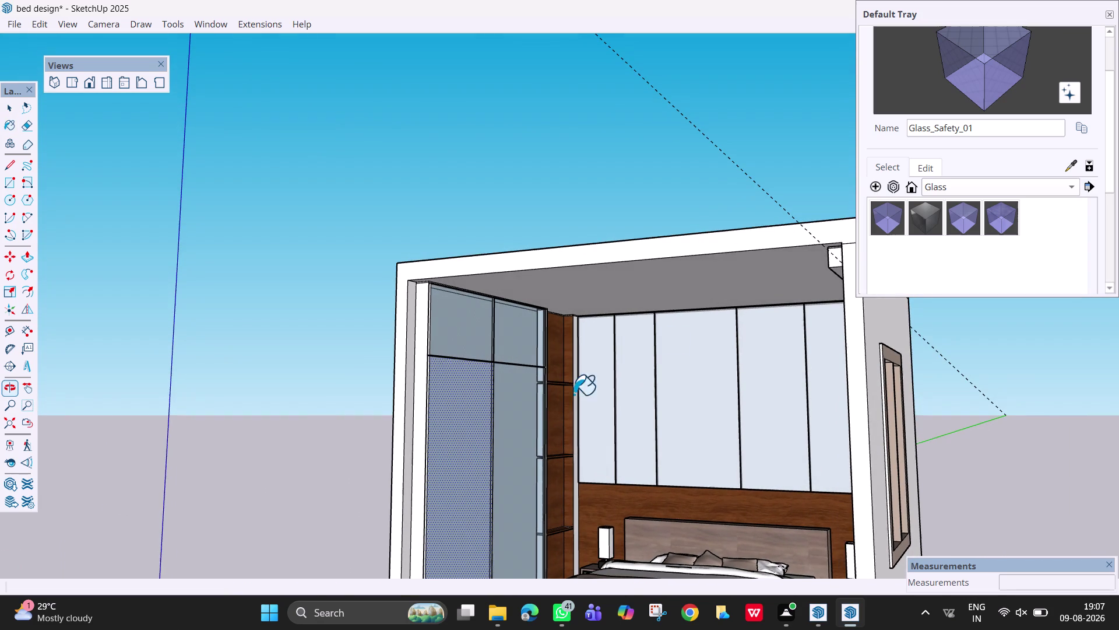
click(927, 207)
click(444, 441)
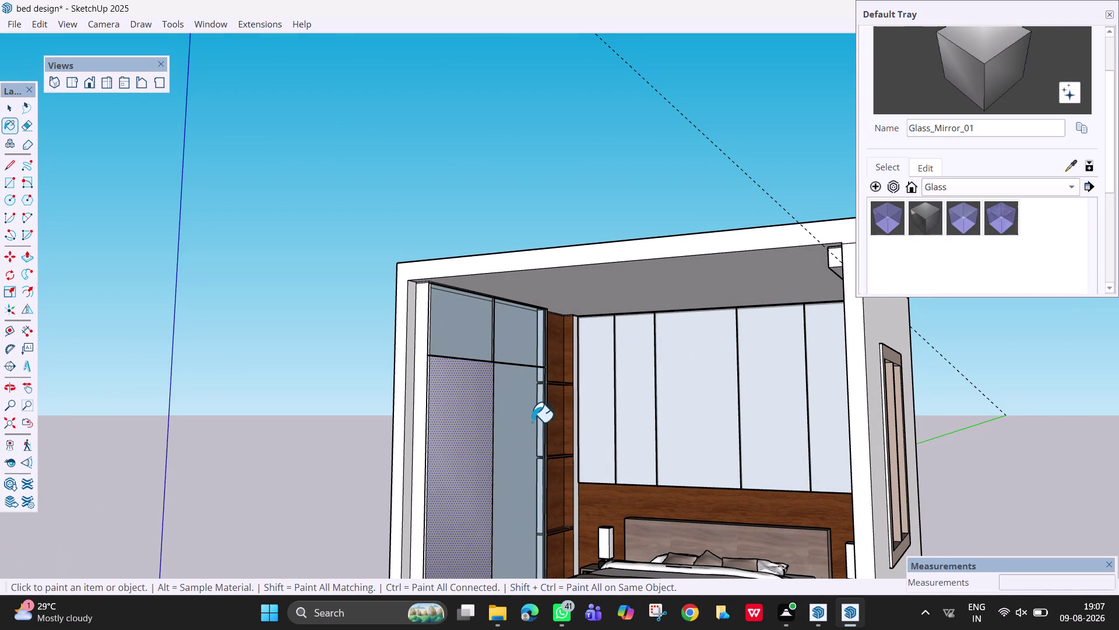
click(533, 422)
click(523, 333)
click(458, 335)
scroll(down, 3)
middle_drag(490, 433, 503, 441)
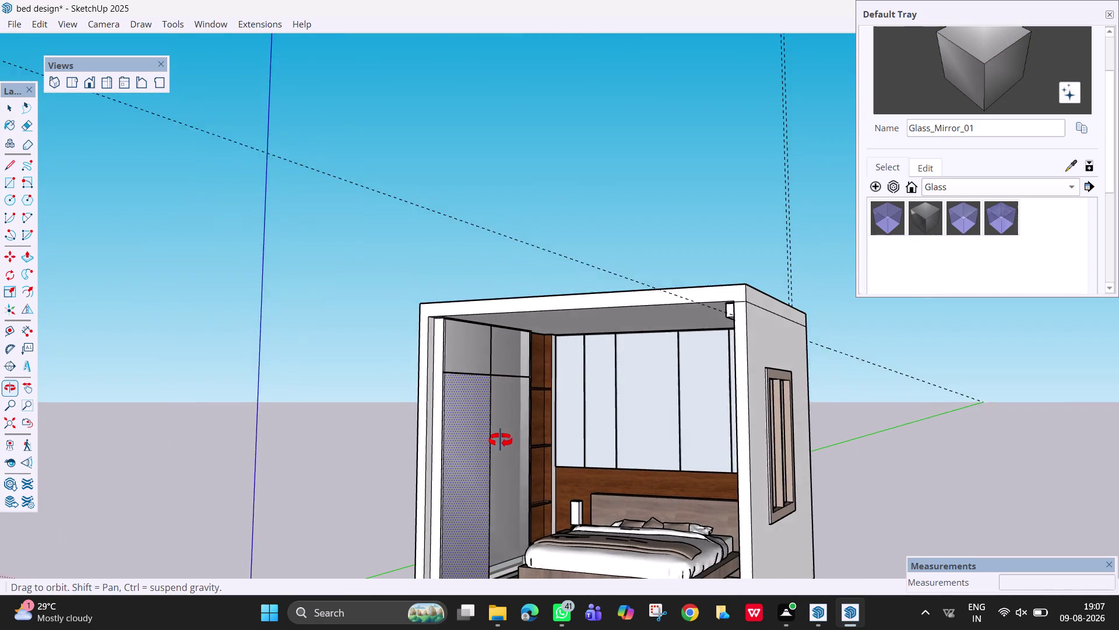
middle_drag(503, 441, 529, 429)
scroll(down, 3)
scroll(up, 3)
click(504, 566)
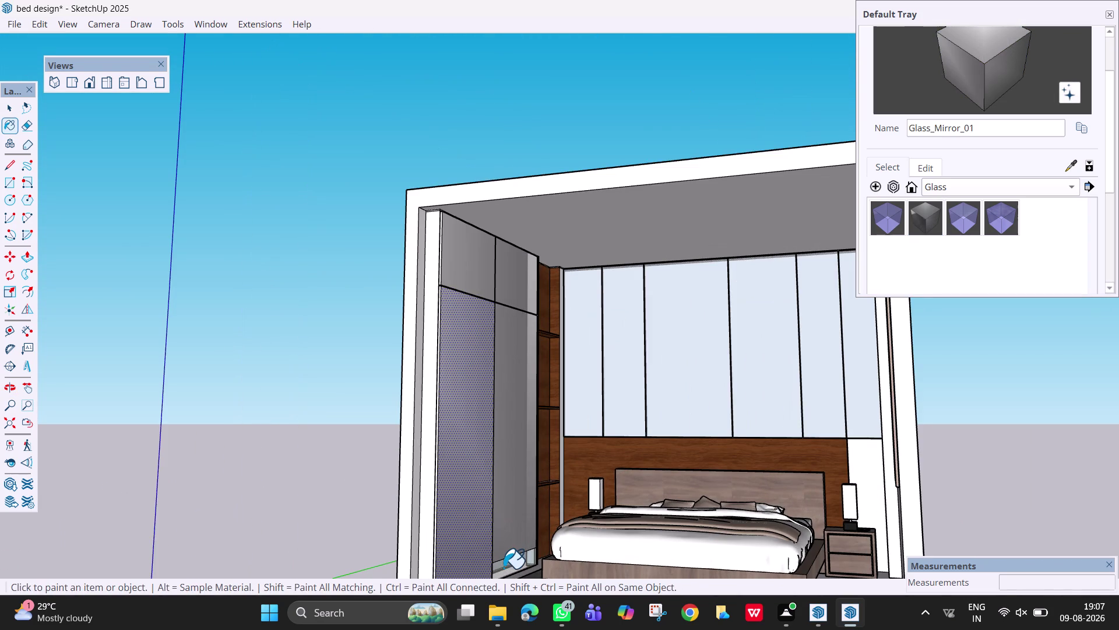
Return to the Select tool, zoom near the wardrobe, and open the material collections list.
scroll(down, 3)
middle_drag(486, 536, 433, 538)
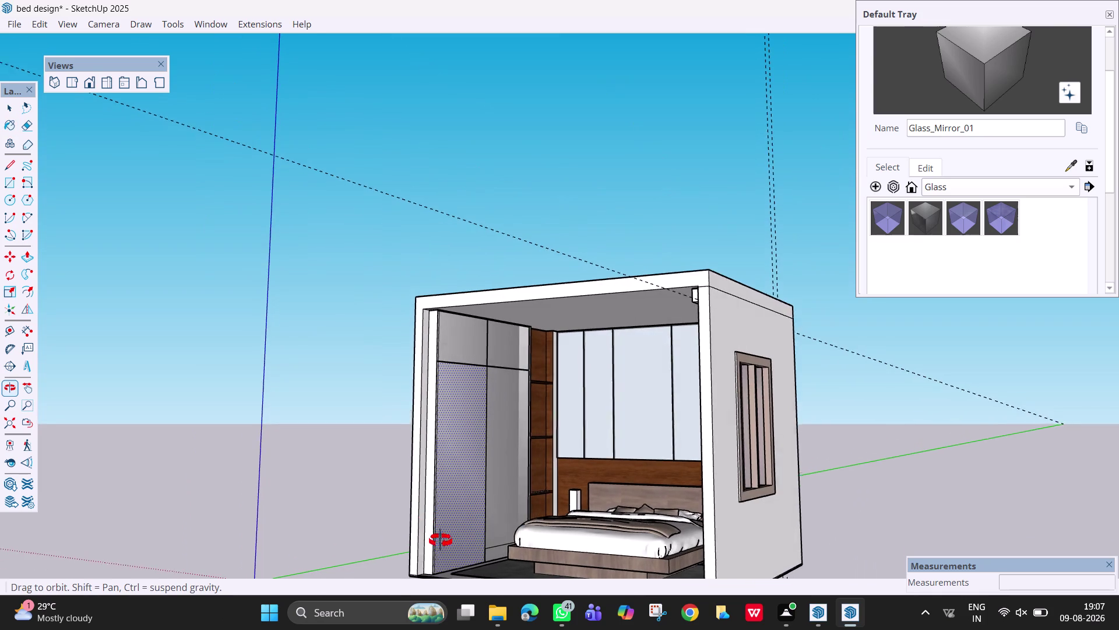
middle_drag(433, 538, 479, 546)
key(Escape)
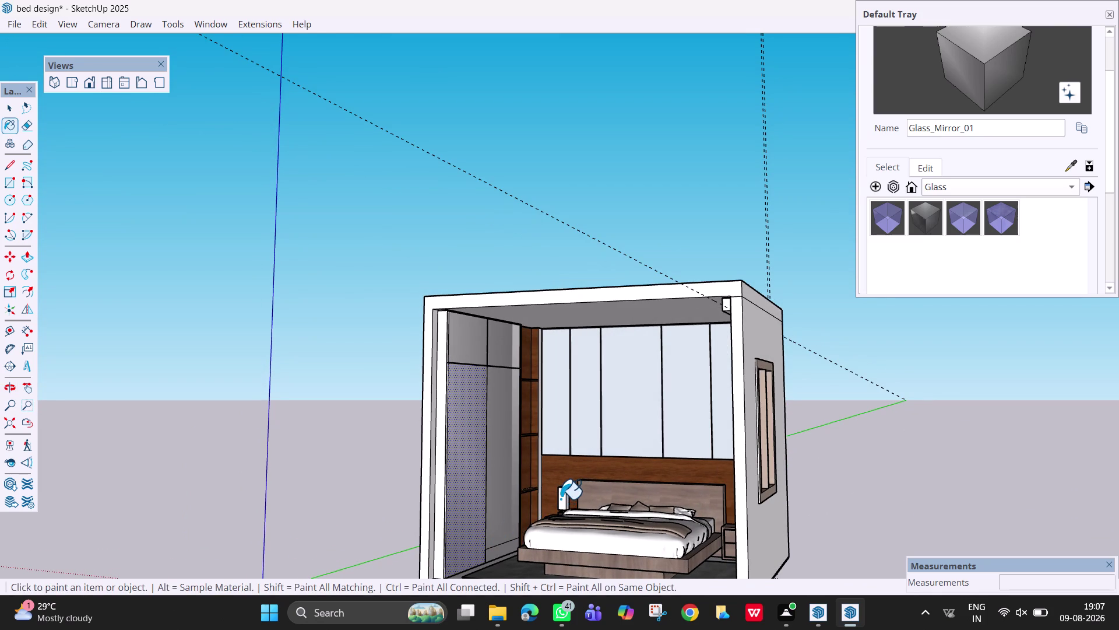
key(space)
middle_drag(514, 496, 595, 502)
scroll(up, 3)
scroll(up, 3)
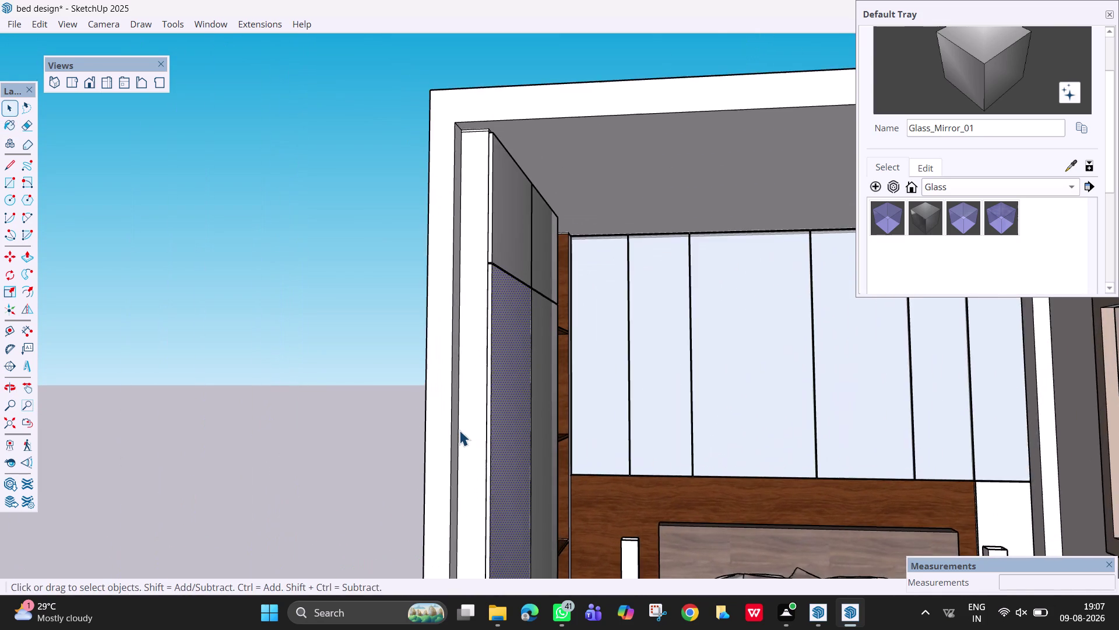
scroll(up, 3)
scroll(down, 3)
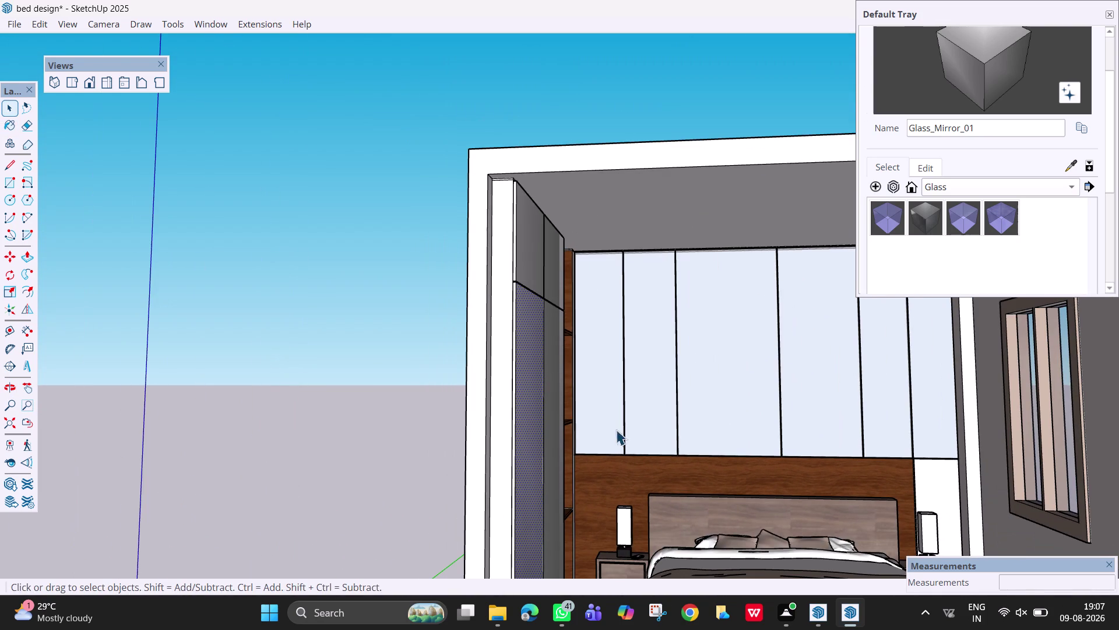
click(991, 184)
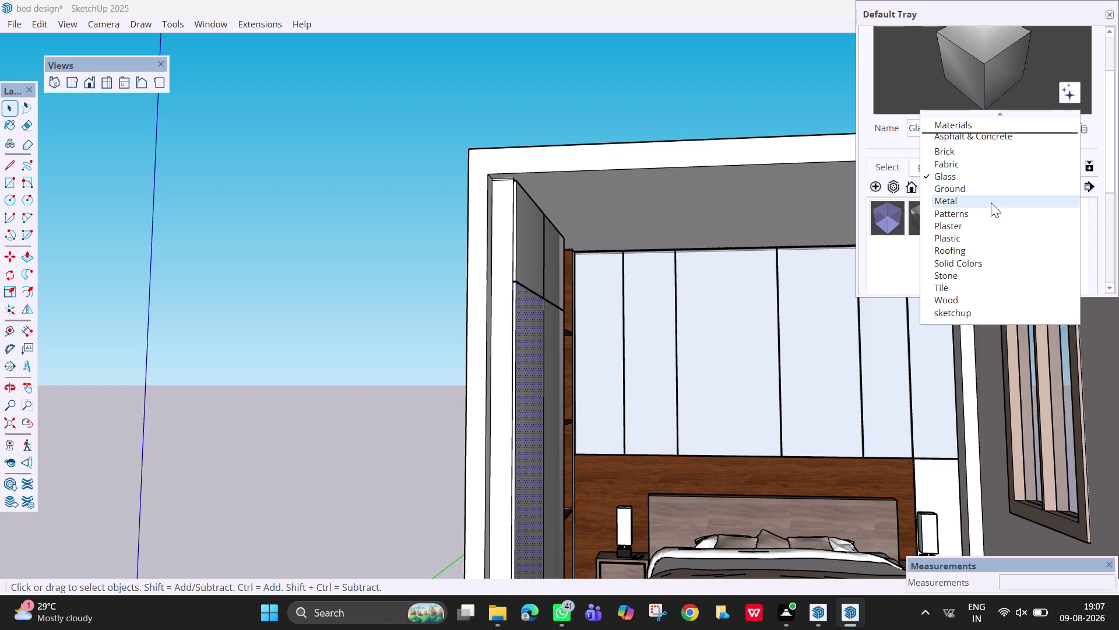
Open the Asian Paints Whites colour collection and browse its swatches.
click(984, 309)
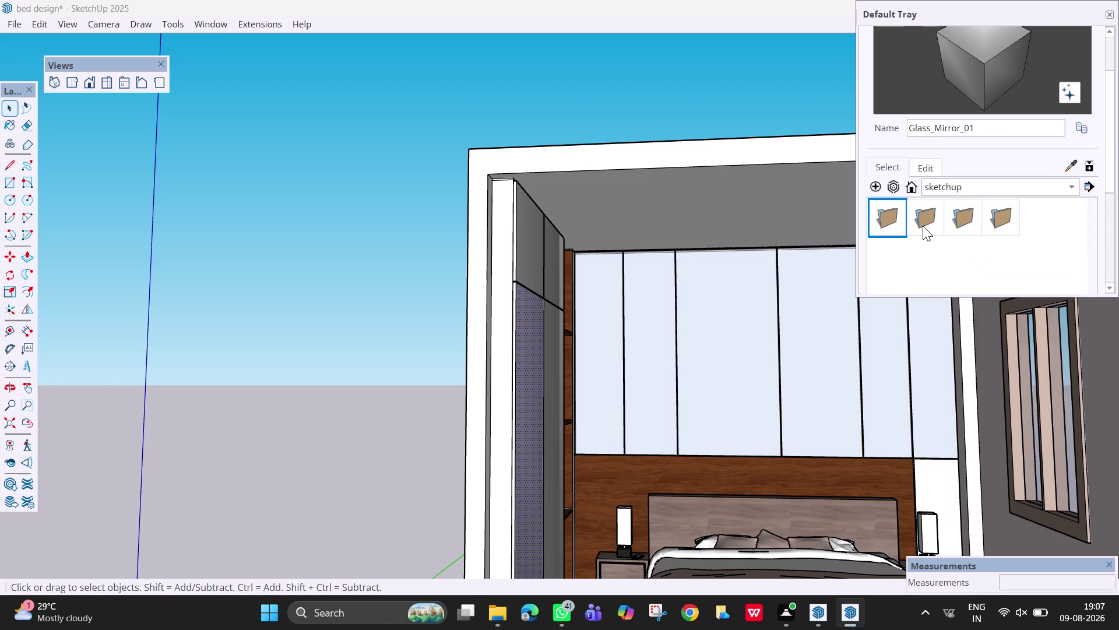
double_click(1005, 227)
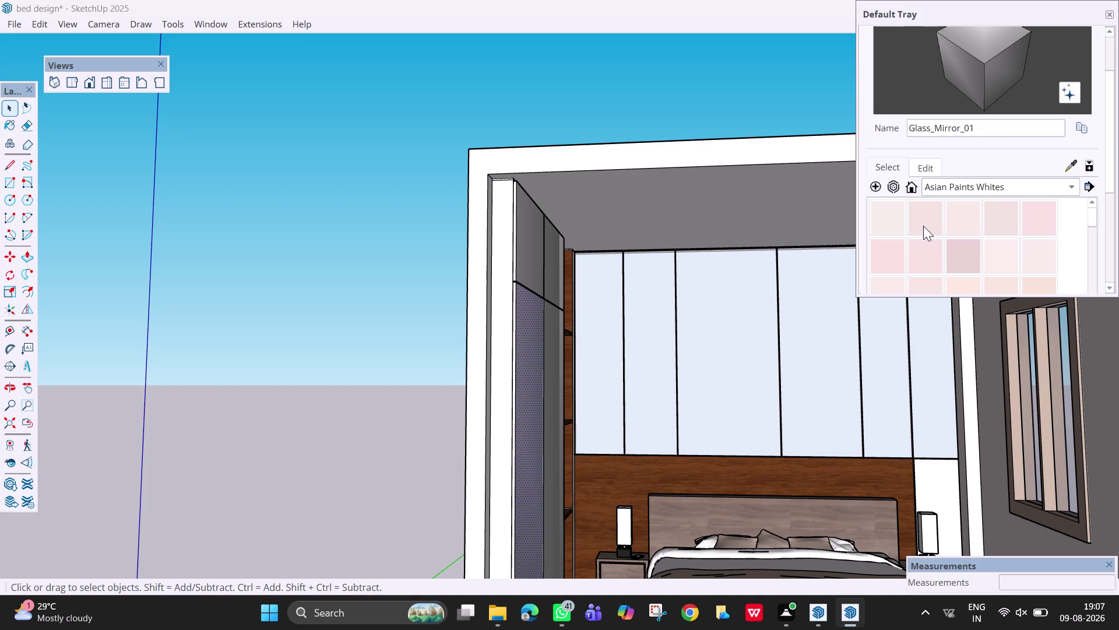
scroll(down, 3)
scroll(down, 3)
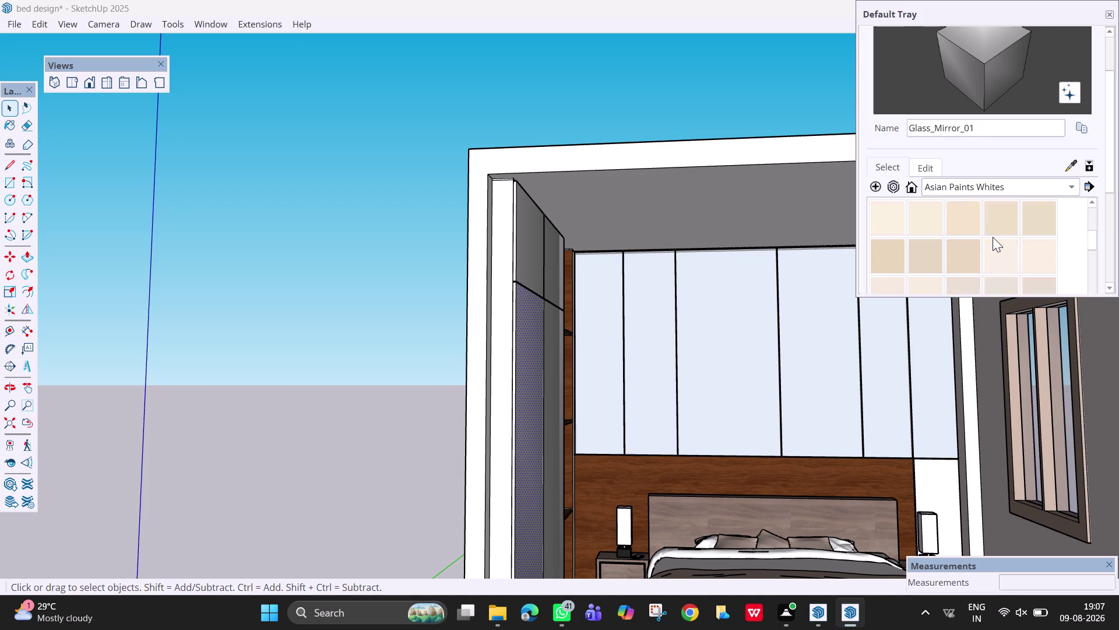
scroll(down, 3)
Sample SKY PINK with the eyedropper and paint the strip beside the wardrobe.
click(1069, 169)
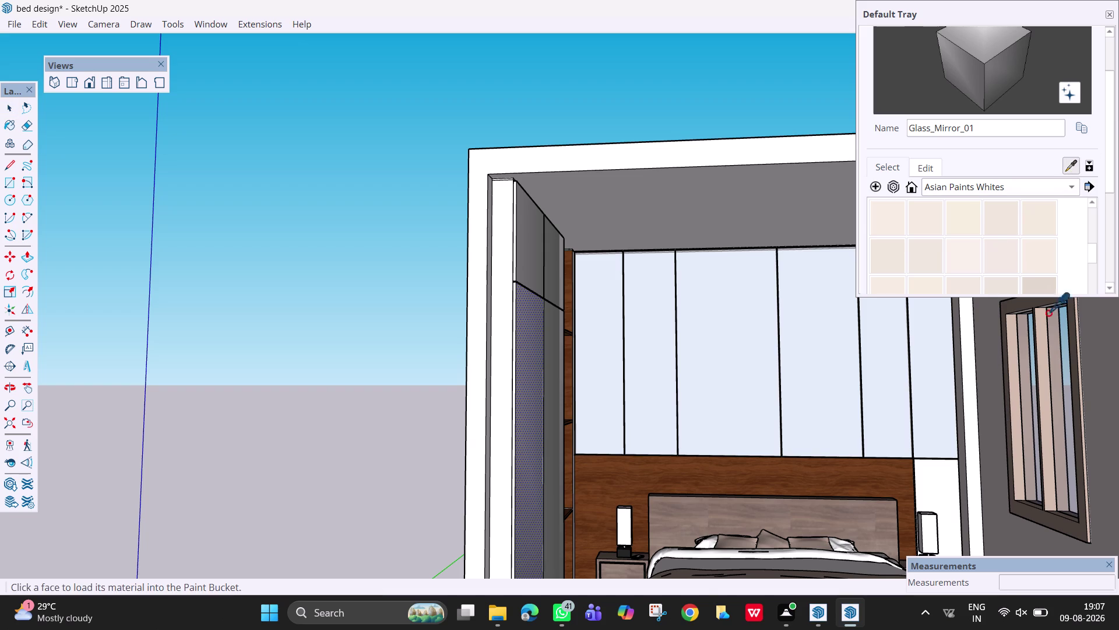
click(991, 390)
click(497, 442)
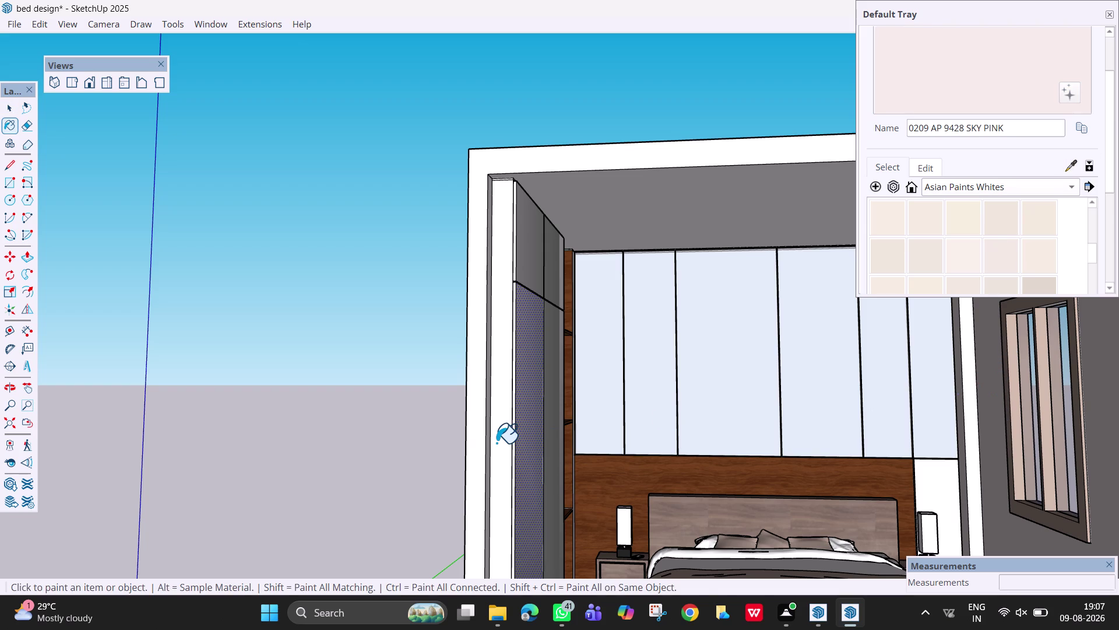
click(501, 320)
Orbit to the shelf niche and paint the strips beside the shelves Sky Pink.
scroll(up, 3)
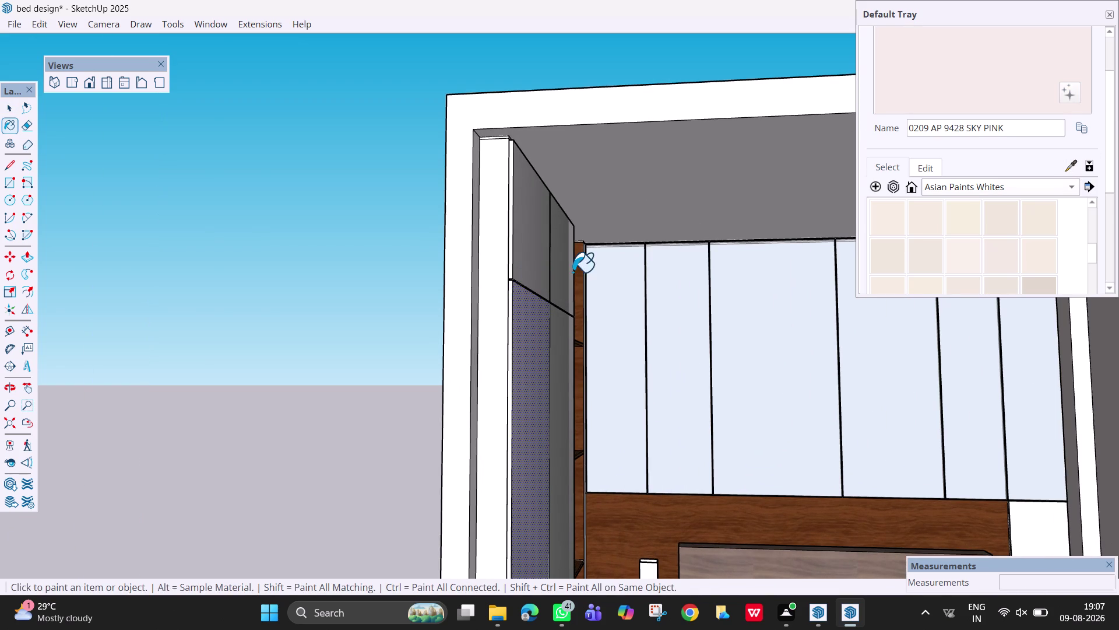
scroll(down, 3)
middle_drag(677, 369, 461, 408)
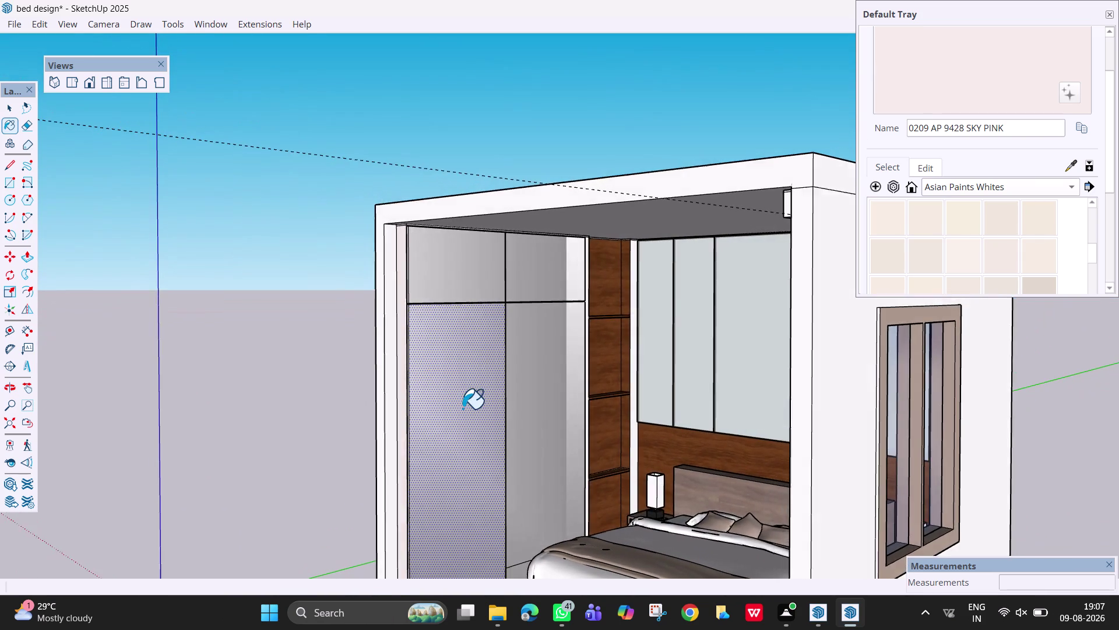
scroll(down, 3)
middle_drag(588, 409, 721, 424)
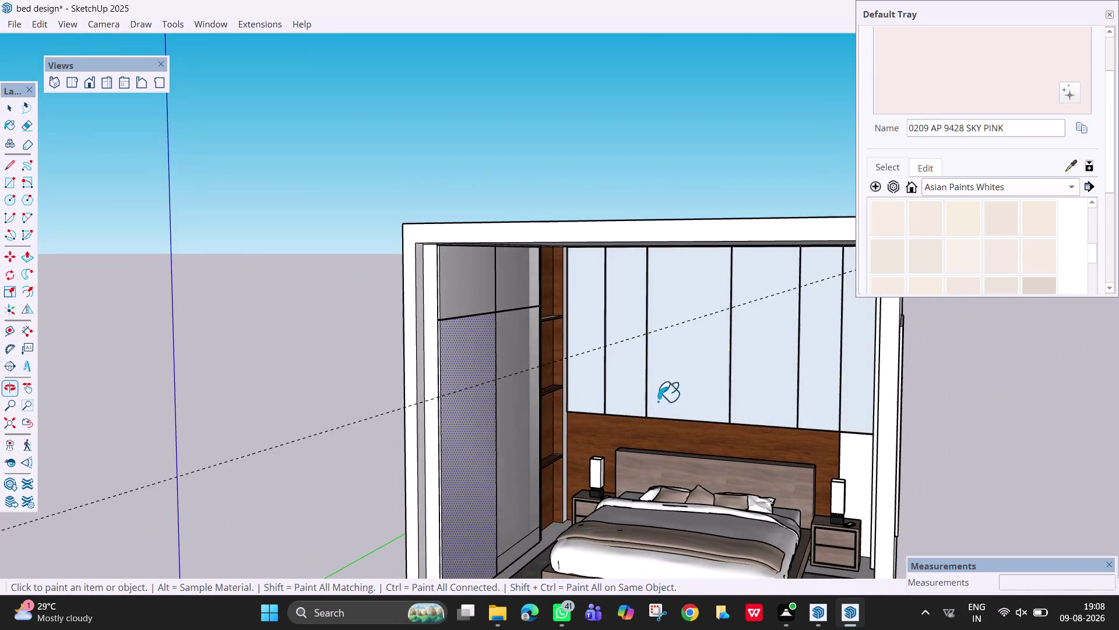
scroll(up, 3)
scroll(up, 3)
middle_drag(575, 348, 472, 336)
scroll(up, 3)
middle_drag(570, 342, 490, 347)
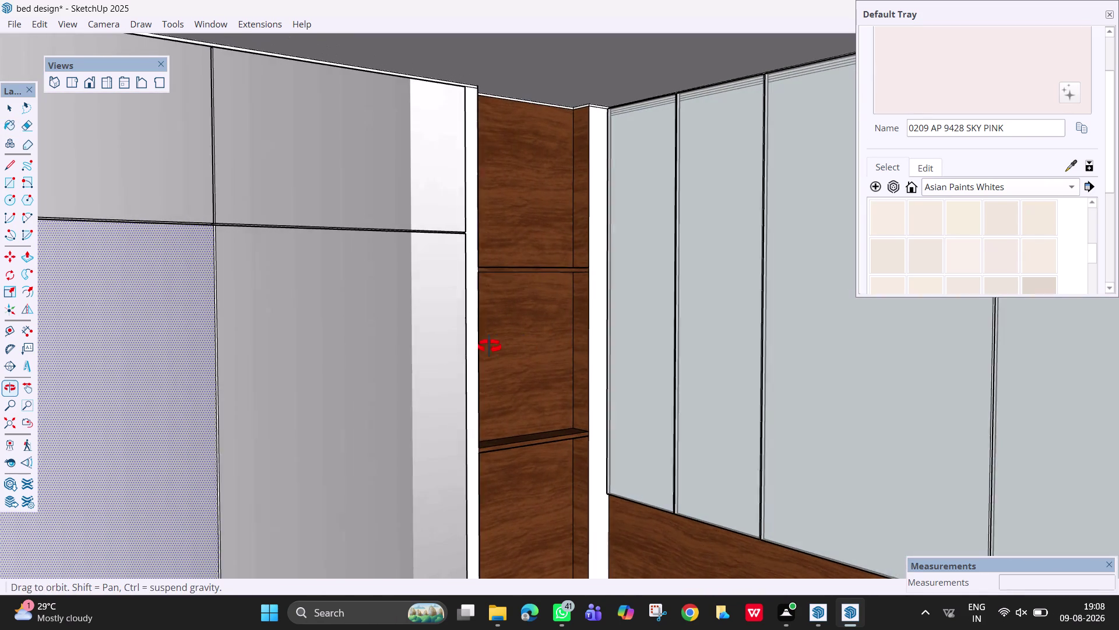
middle_drag(490, 346, 484, 346)
click(605, 361)
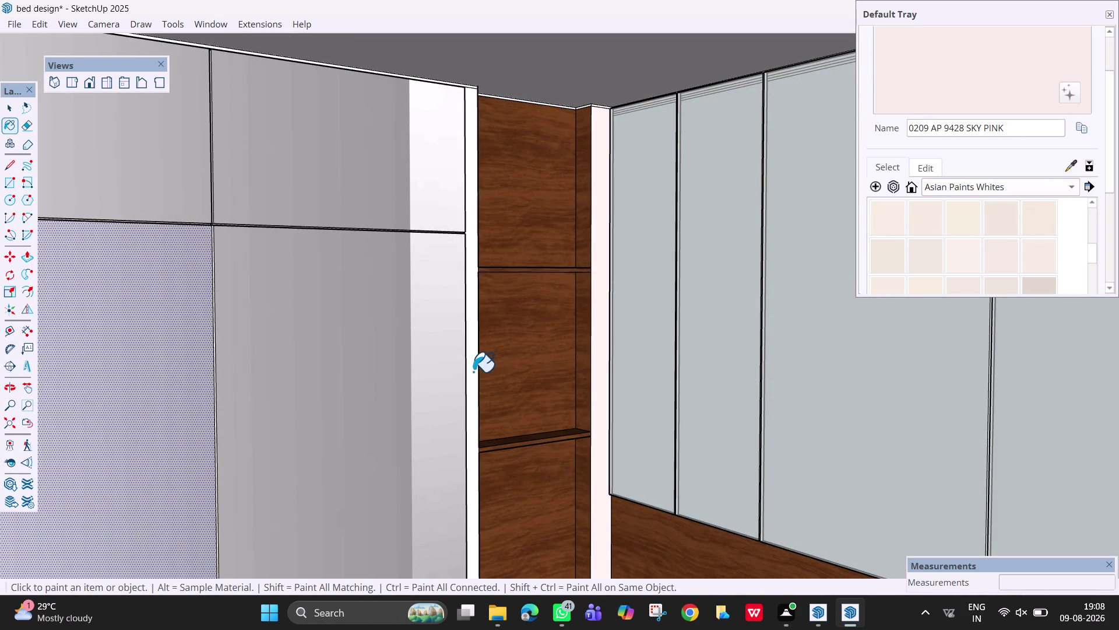
click(470, 371)
Leave the Paint Bucket and return to the Select tool.
scroll(down, 3)
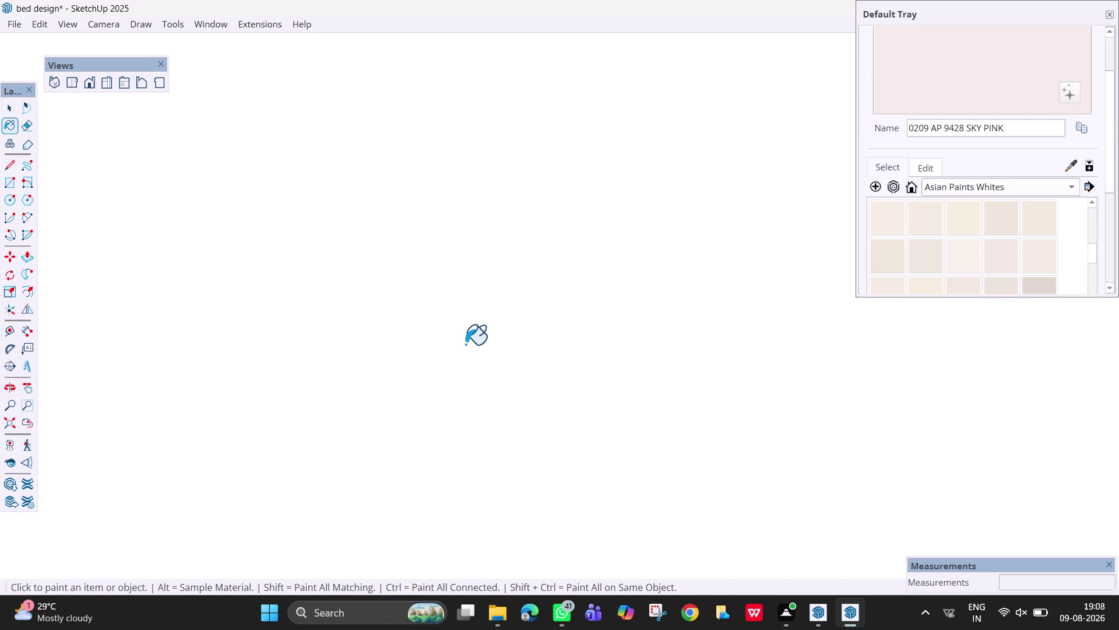
key(Escape)
key(space)
click(10, 417)
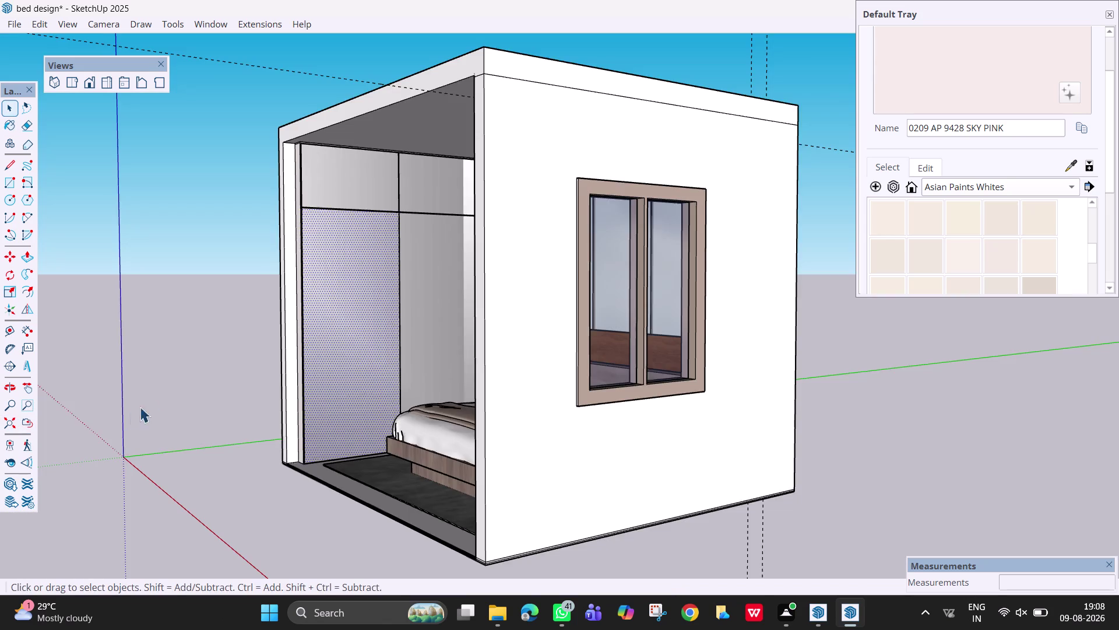
Orbit and zoom around the room to inspect the bed and pink window wall.
scroll(down, 3)
middle_drag(232, 446, 501, 435)
middle_drag(578, 412, 722, 437)
scroll(up, 3)
middle_drag(692, 337, 779, 359)
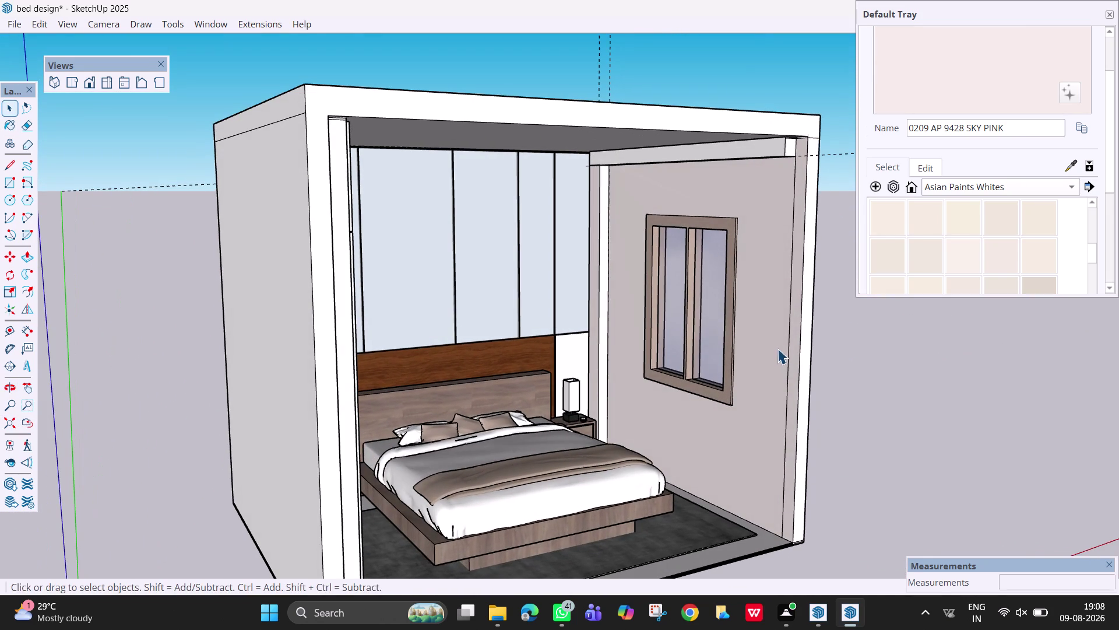
scroll(up, 3)
scroll(up, 3)
scroll(up, 3)
scroll(up, 3)
scroll(up, 3)
scroll(down, 3)
scroll(down, 3)
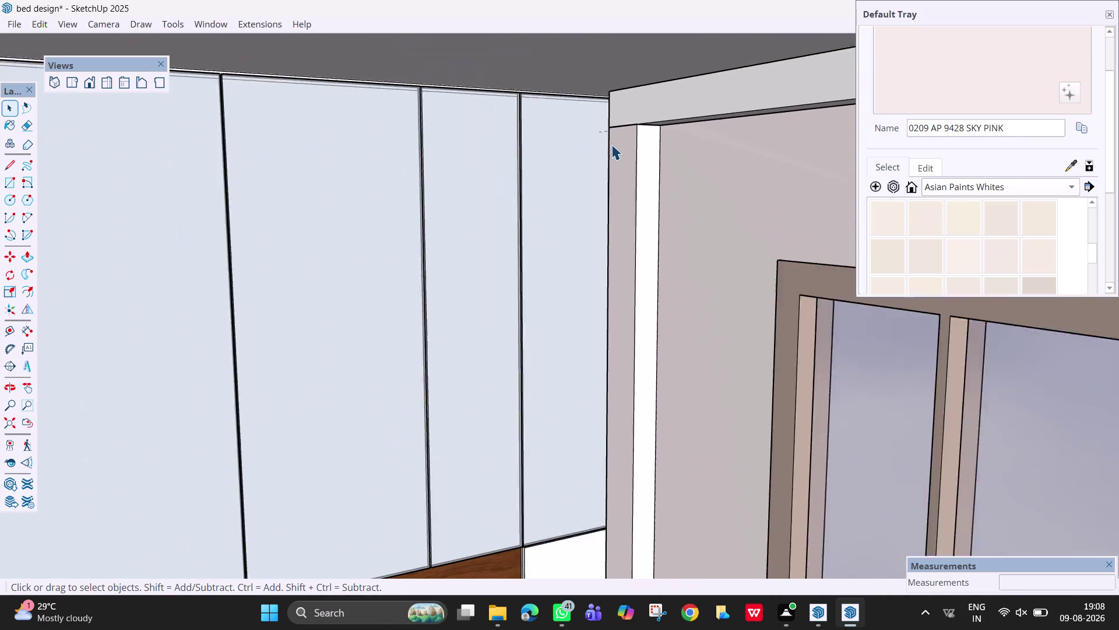
scroll(down, 3)
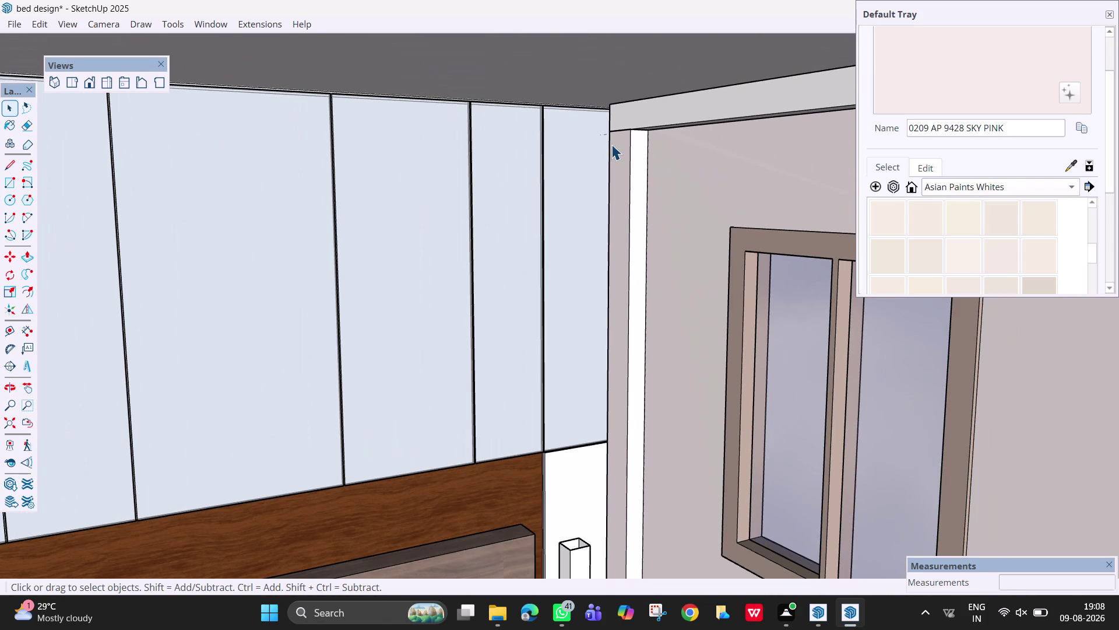
scroll(down, 3)
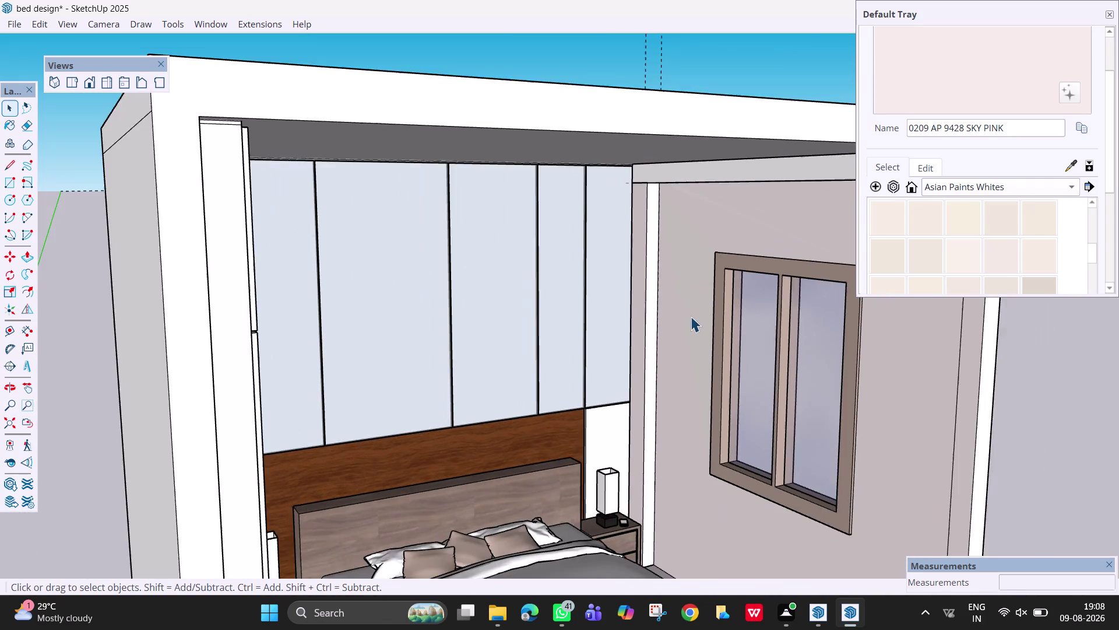
scroll(down, 3)
Settle on a three-quarter view of the bedroom and open the Window menu.
middle_drag(719, 458, 535, 459)
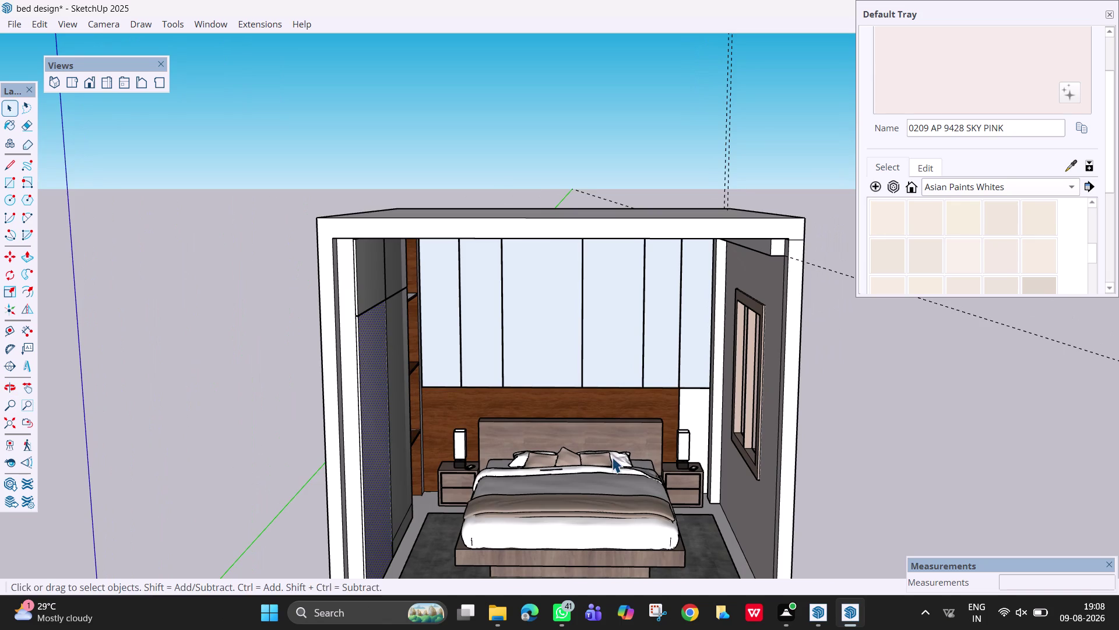
scroll(down, 3)
scroll(down, 3)
middle_drag(646, 487, 614, 489)
scroll(up, 3)
middle_drag(649, 477, 780, 452)
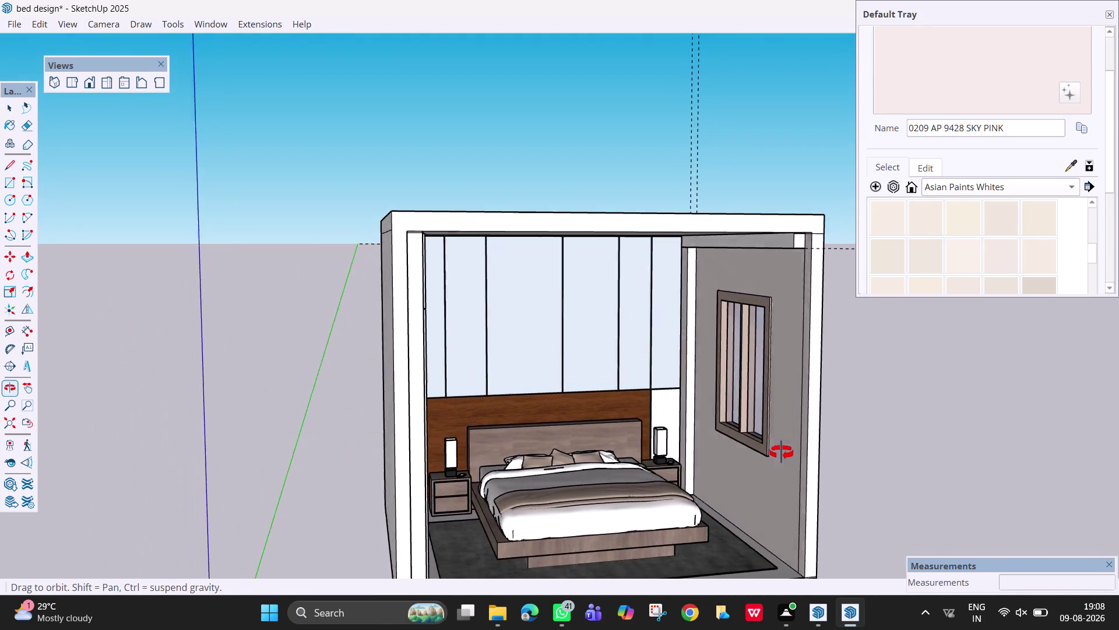
middle_drag(780, 452, 789, 452)
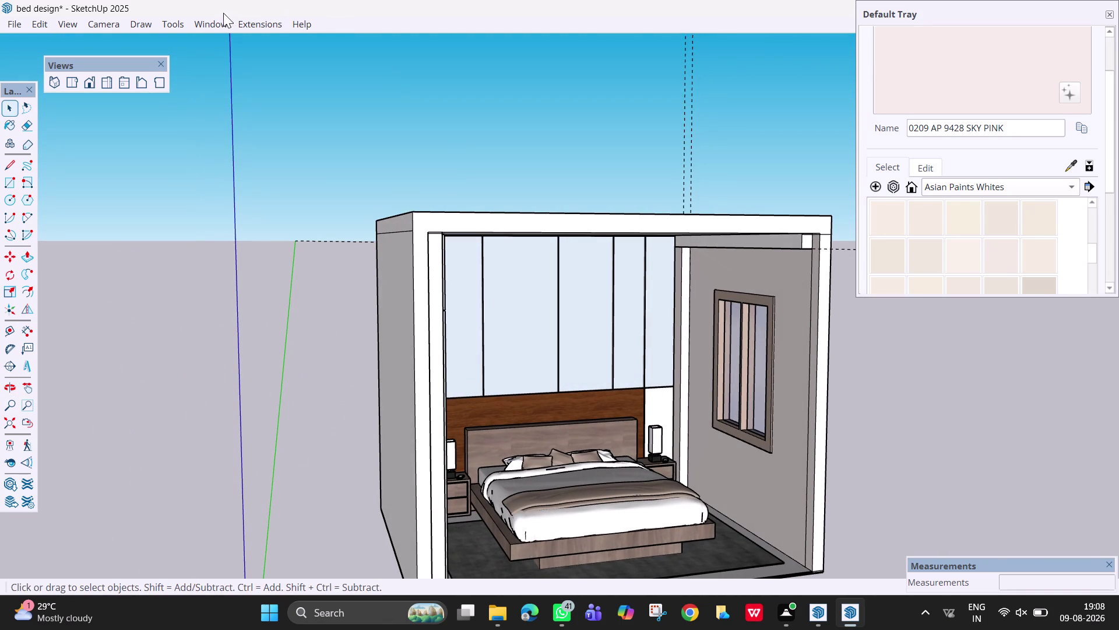
click(216, 18)
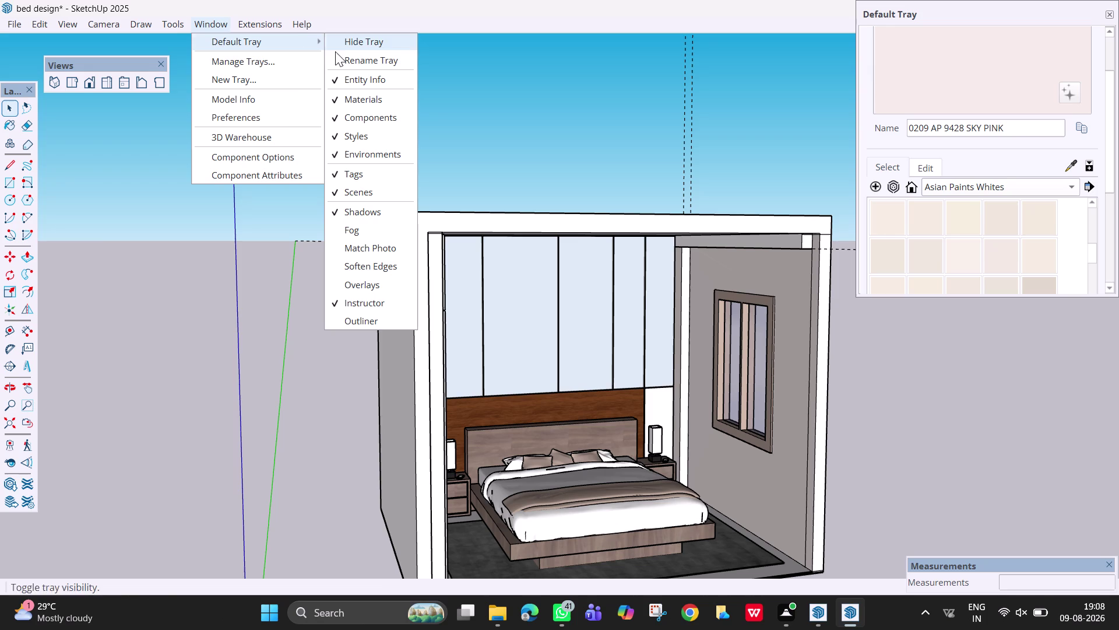
Open 3D Warehouse and replace the rug search with 'curtains'.
click(279, 143)
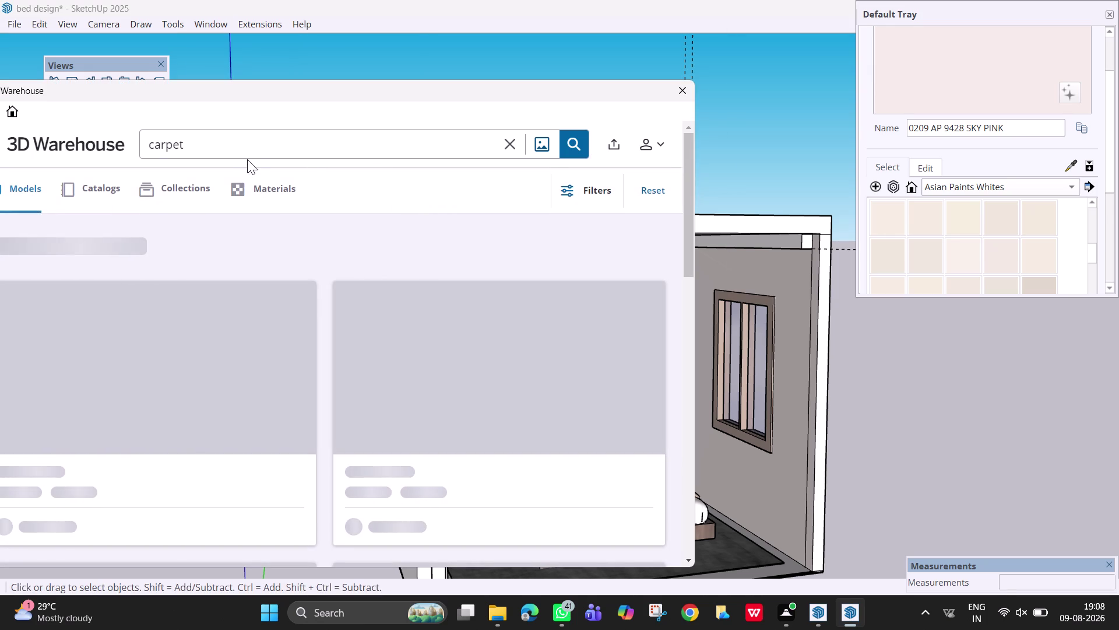
click(251, 147)
key(BackSpace)
key(BackSpace)
key(BackSpace)
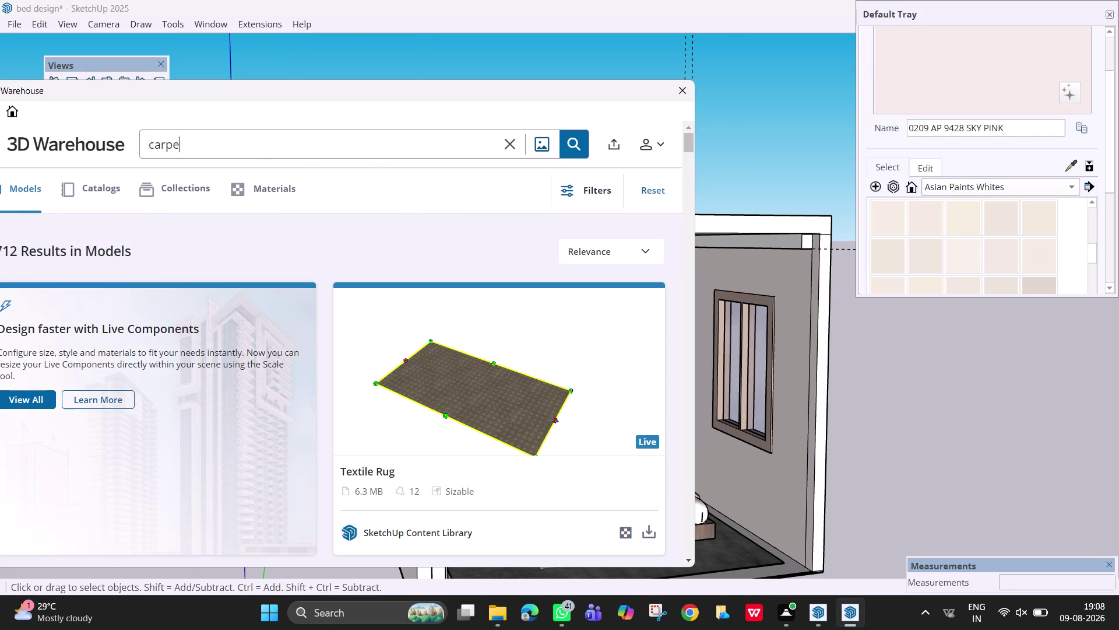
text(cu)
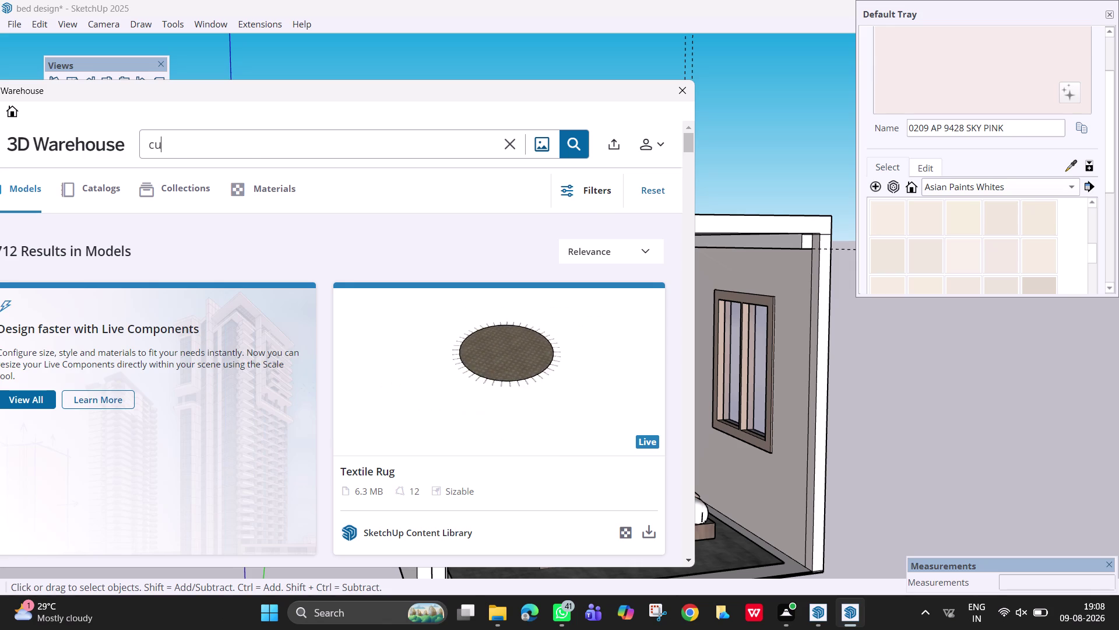
text(rtains)
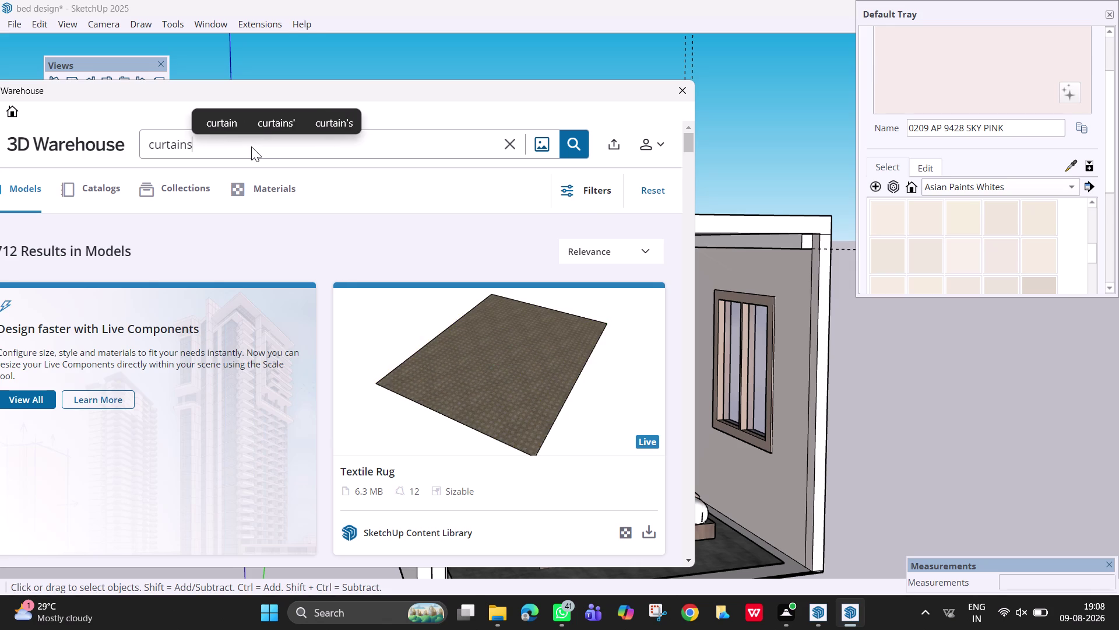
key(Return)
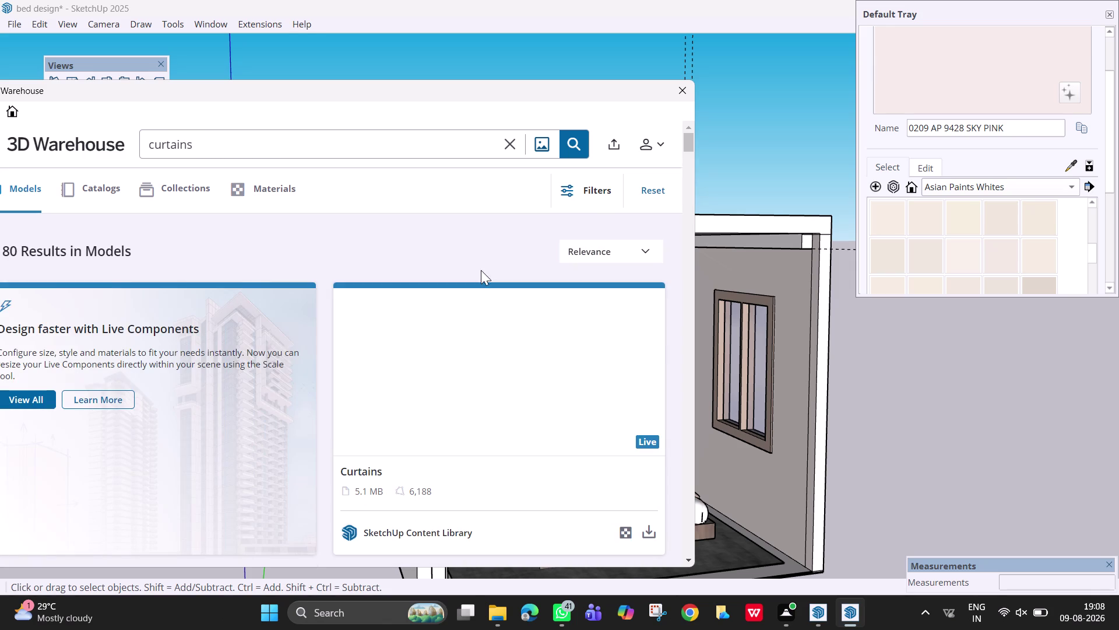
Download a tied-back curtain model but decline loading it.
scroll(down, 3)
scroll(down, 3)
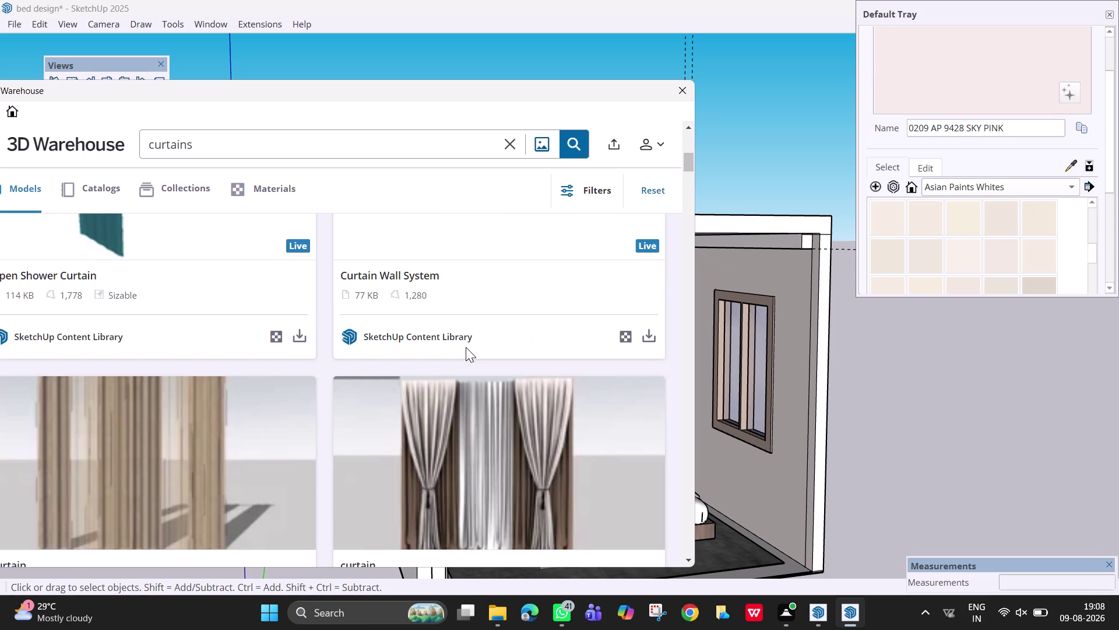
scroll(down, 3)
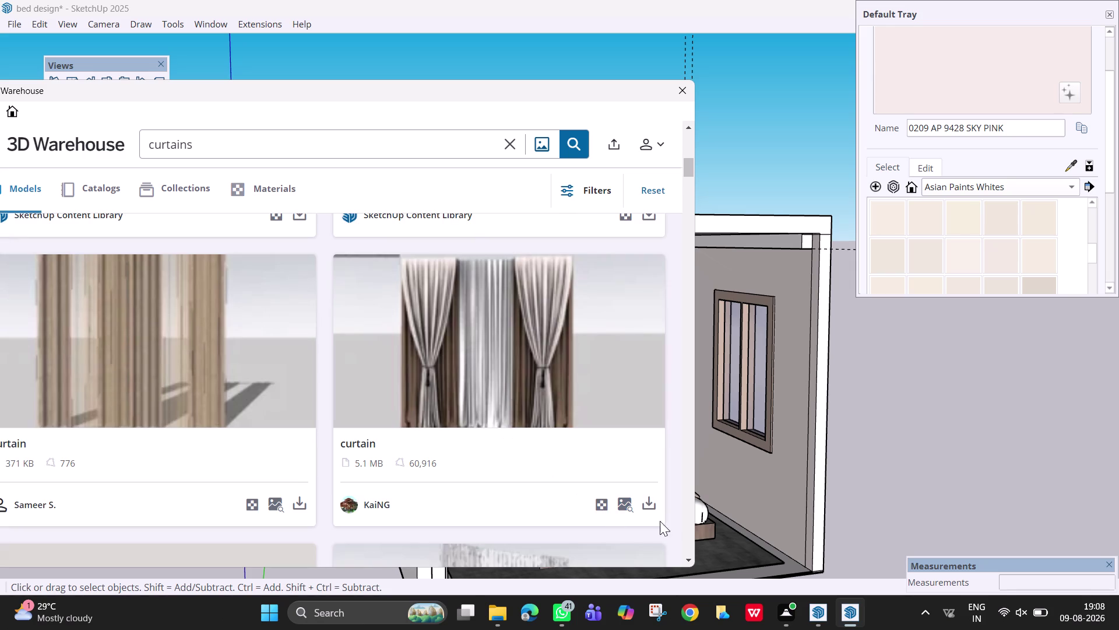
click(648, 506)
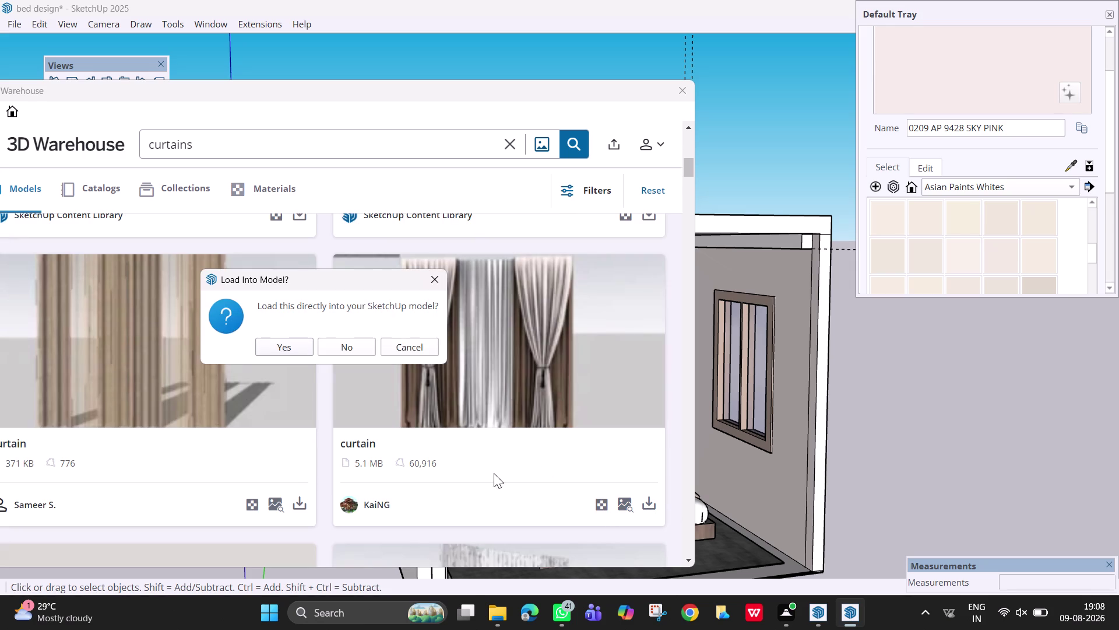
click(438, 284)
Download the white-and-brown tied-back curtain model and load it into the scene.
scroll(down, 3)
scroll(down, 3)
scroll(down, 3)
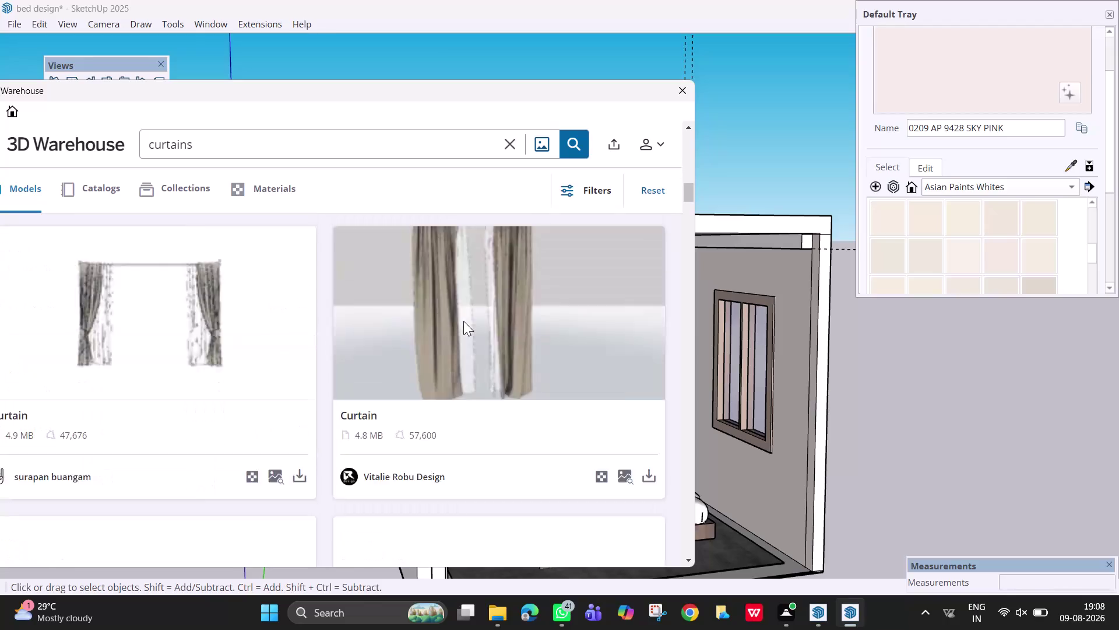
scroll(down, 3)
scroll(down, 3)
scroll(up, 3)
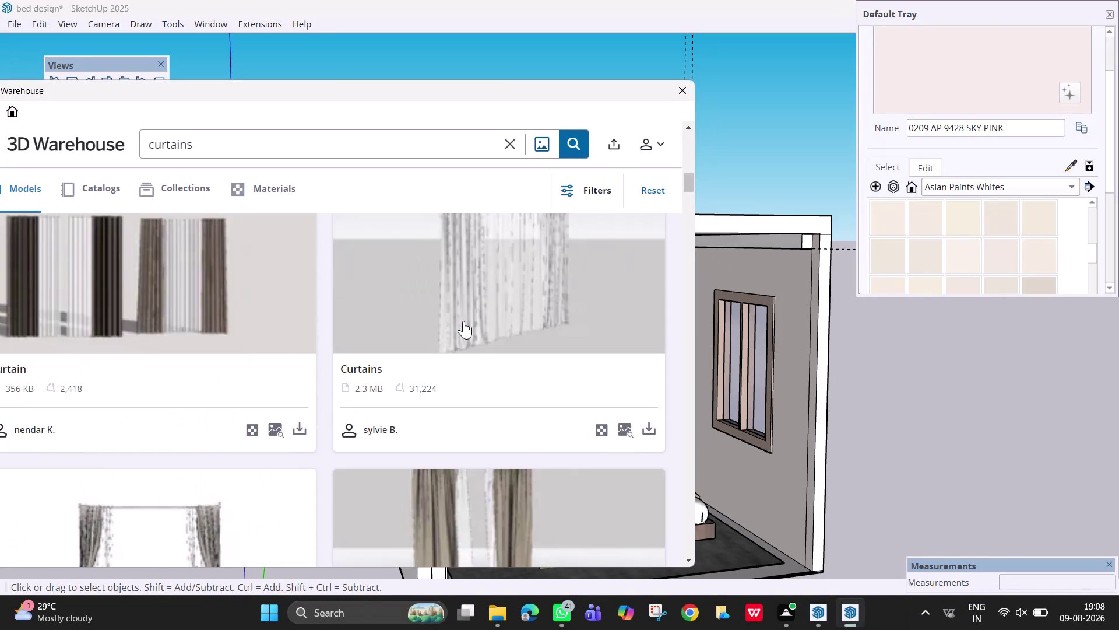
scroll(up, 3)
scroll(down, 3)
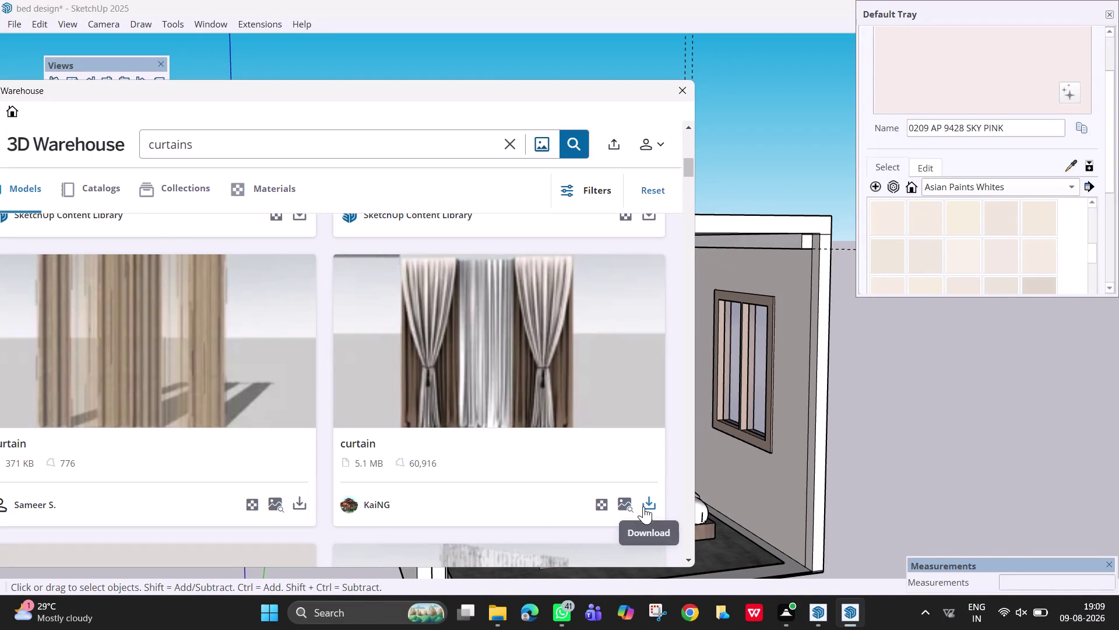
click(643, 506)
click(289, 355)
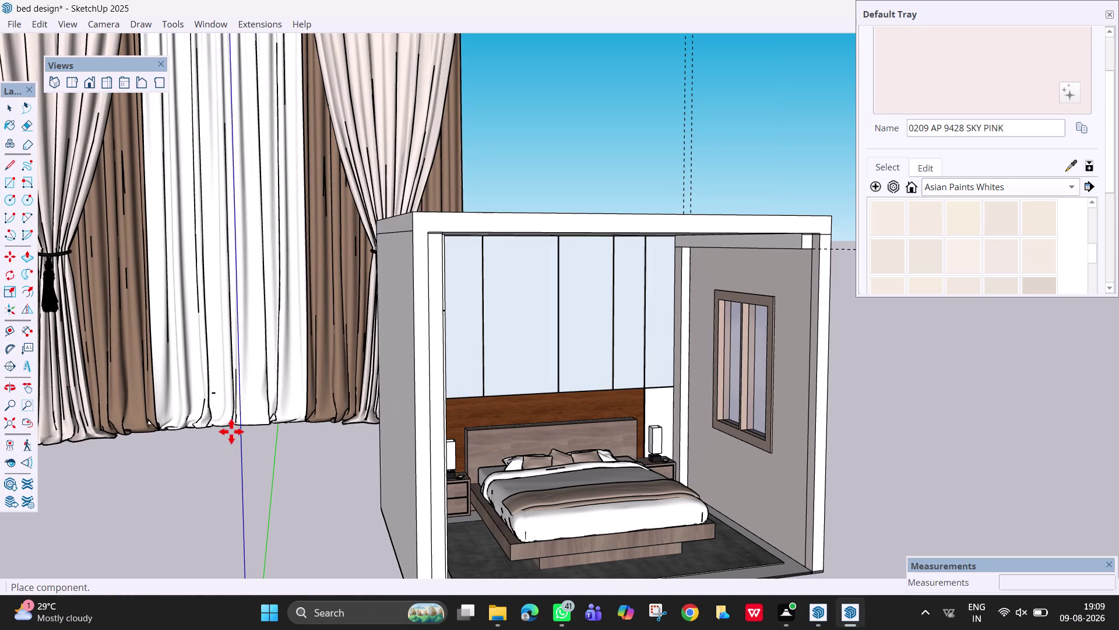
Place the downloaded curtain component in the scene and scale it down uniformly.
scroll(down, 3)
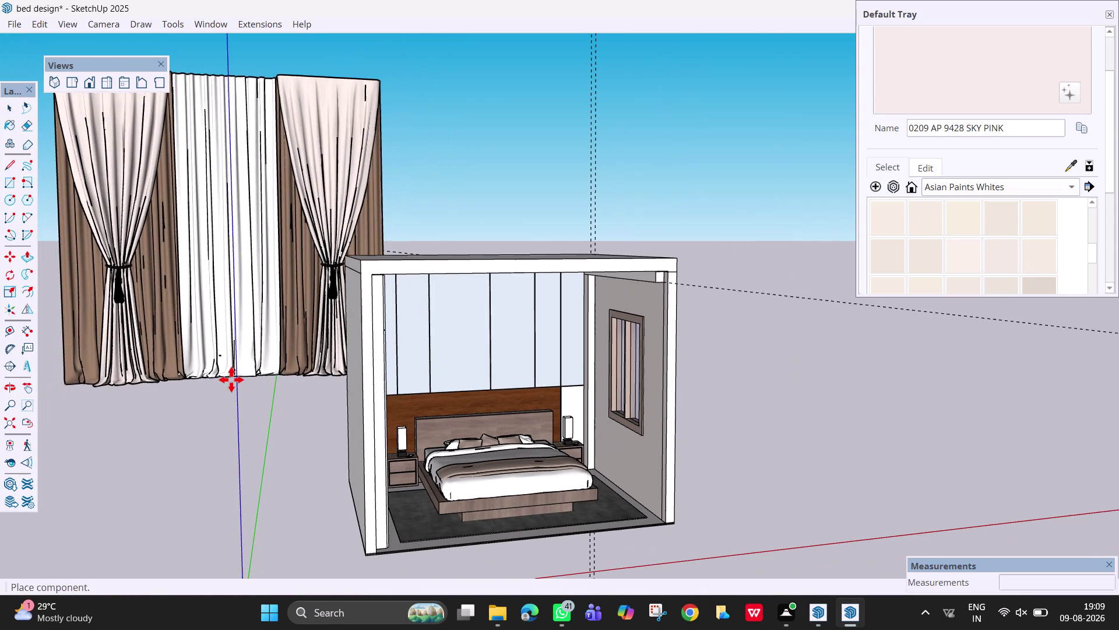
click(218, 379)
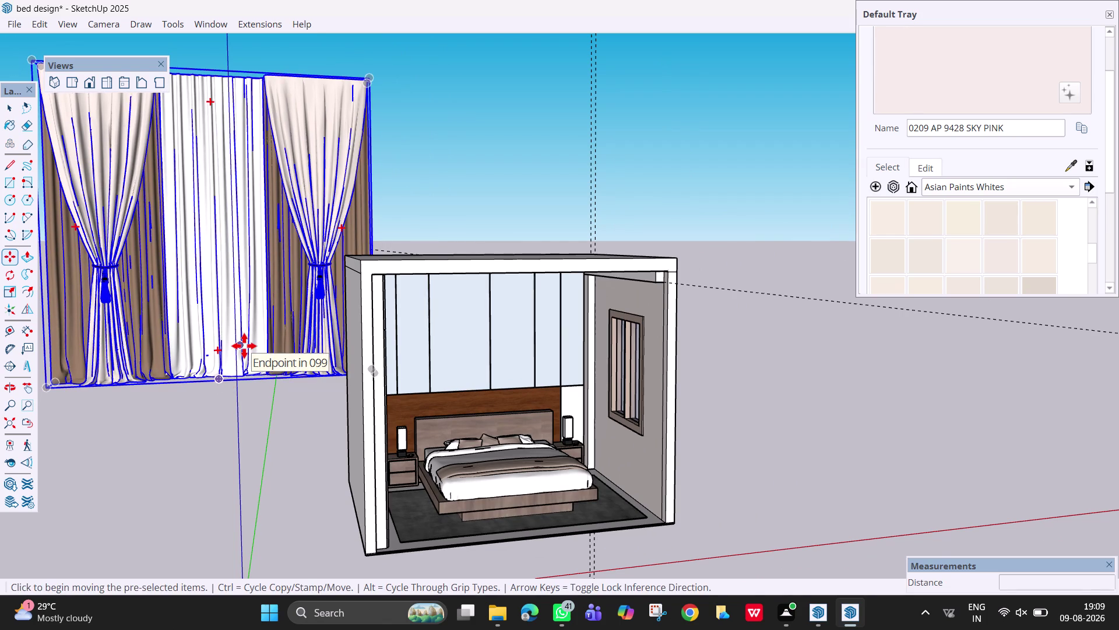
key(Escape)
key(s)
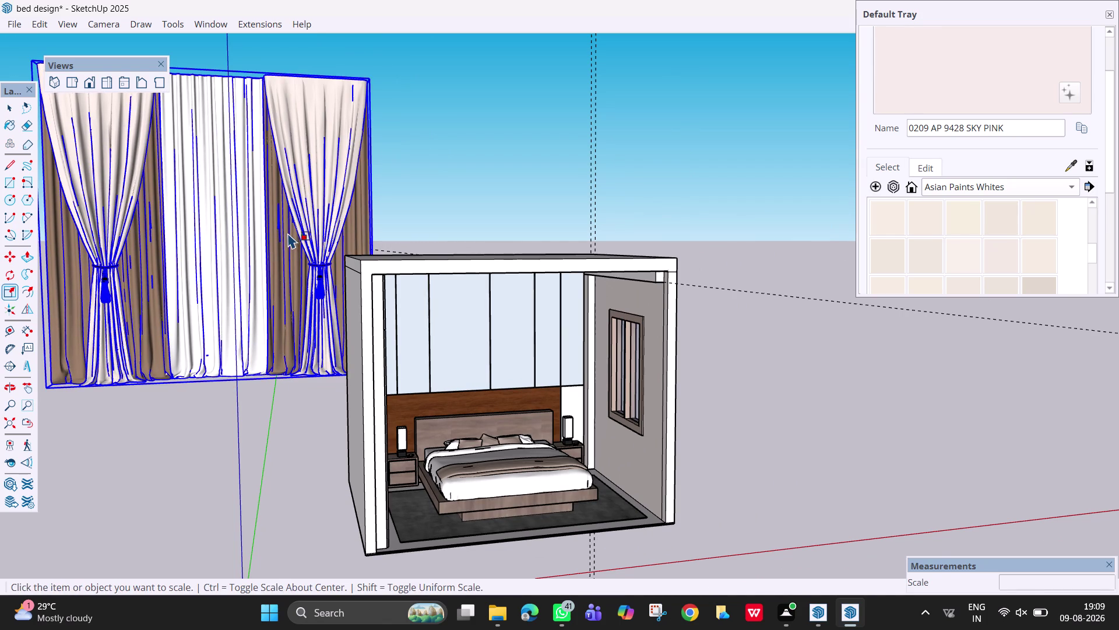
key(s)
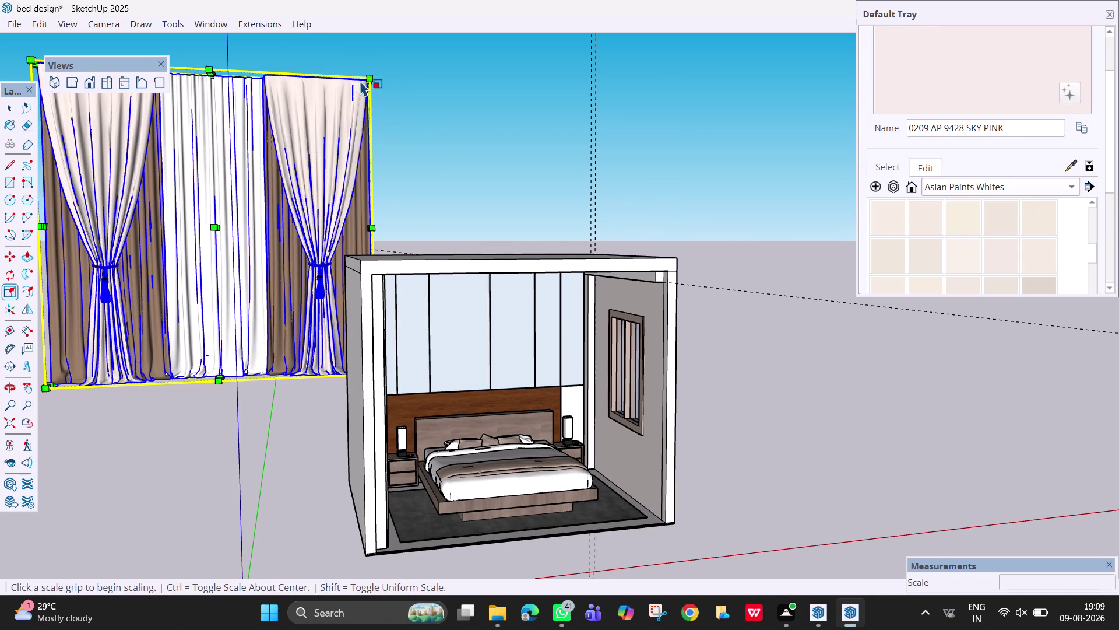
click(369, 76)
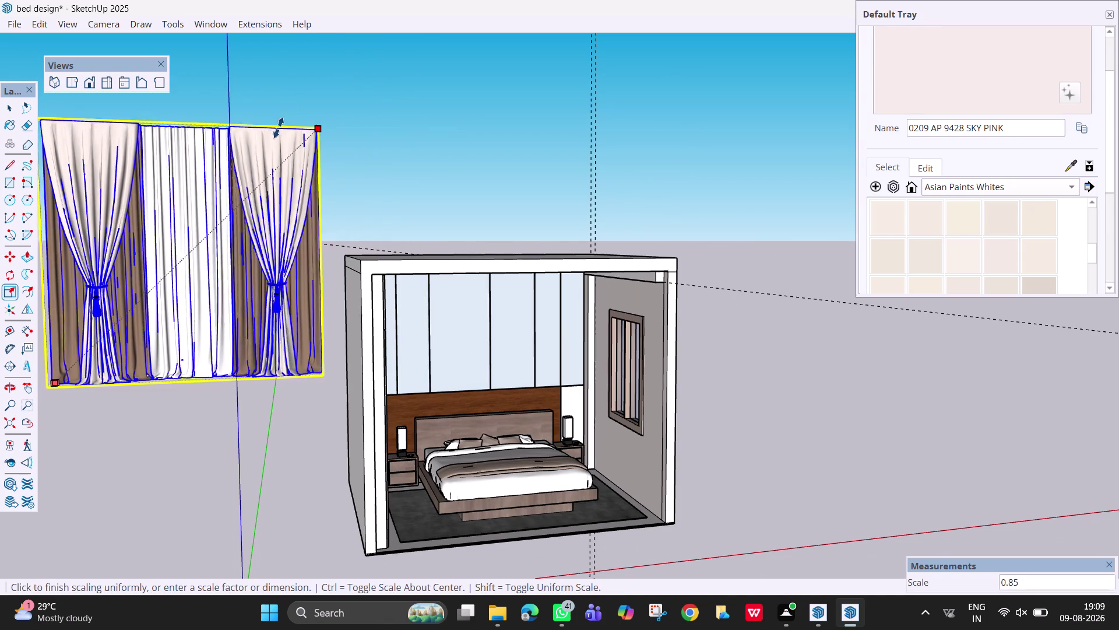
click(211, 206)
key(Escape)
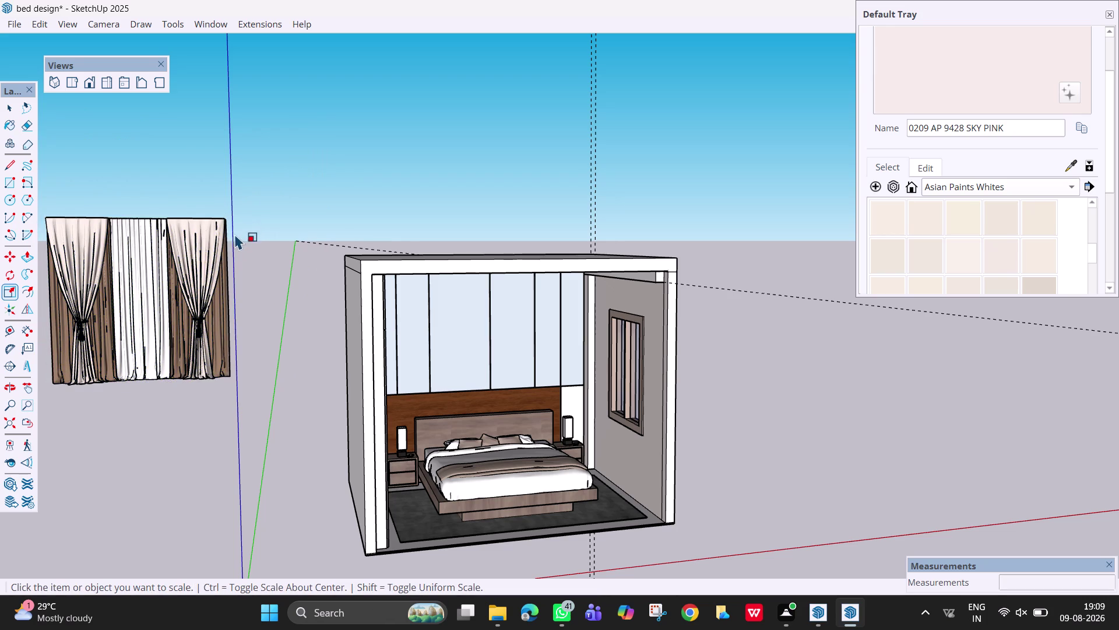
Try rotating the curtains on the horizontal plane, then cancel the rotation.
click(215, 243)
text(q)
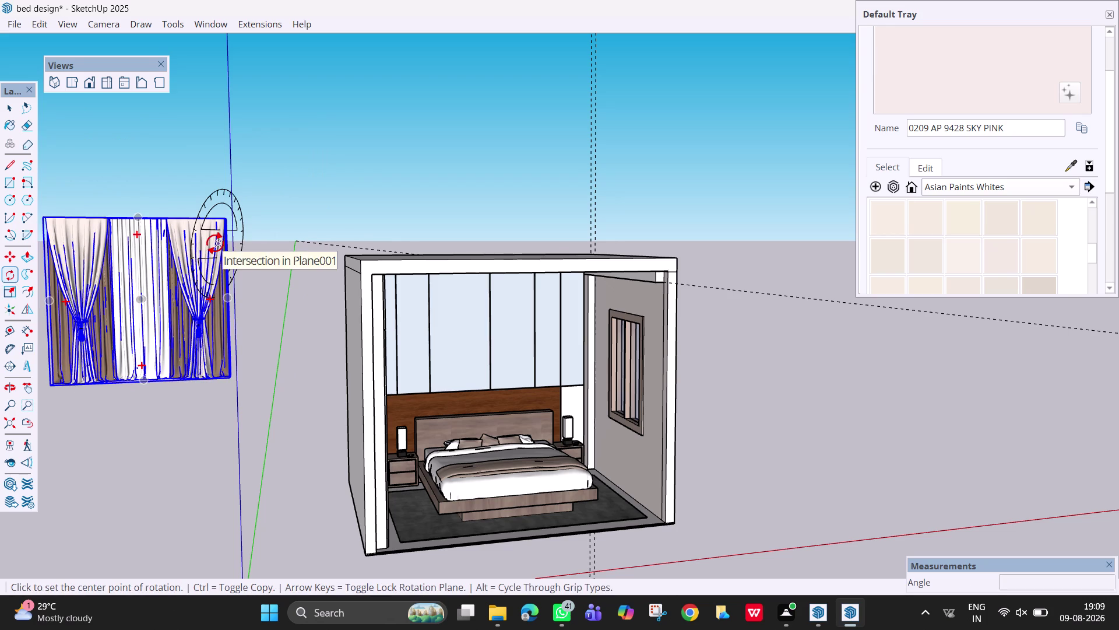
key(space)
key(q)
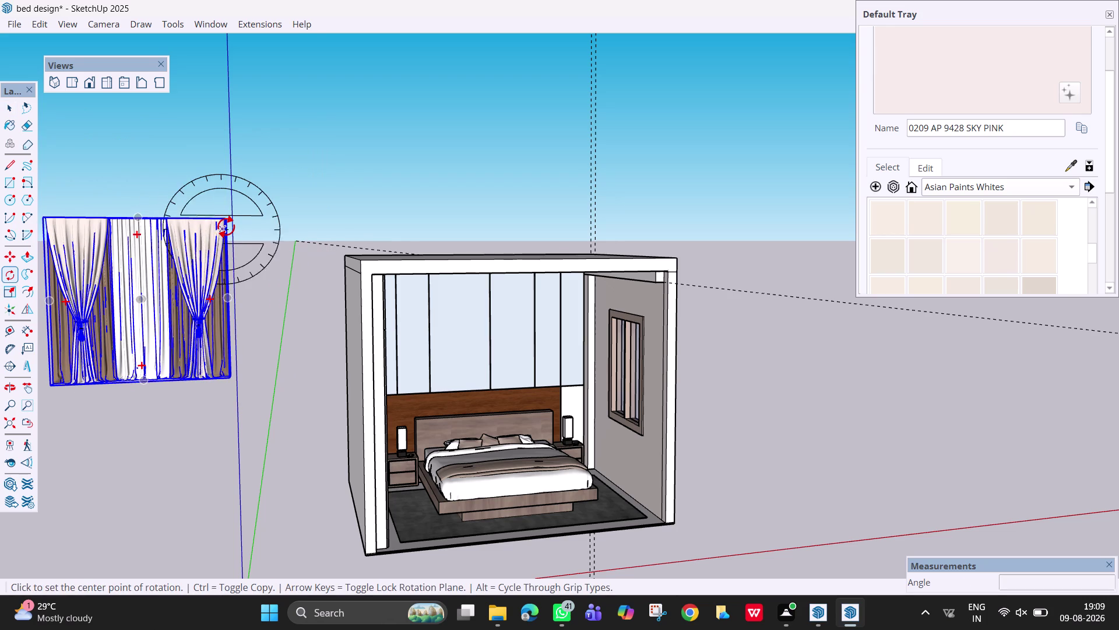
key(Up)
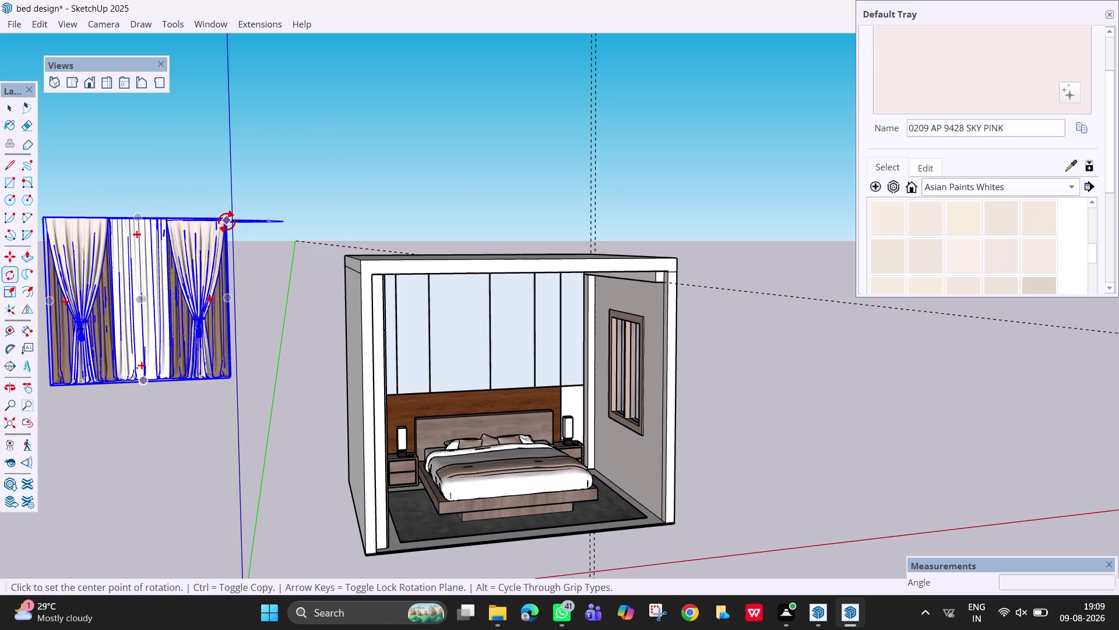
middle_drag(226, 221, 225, 280)
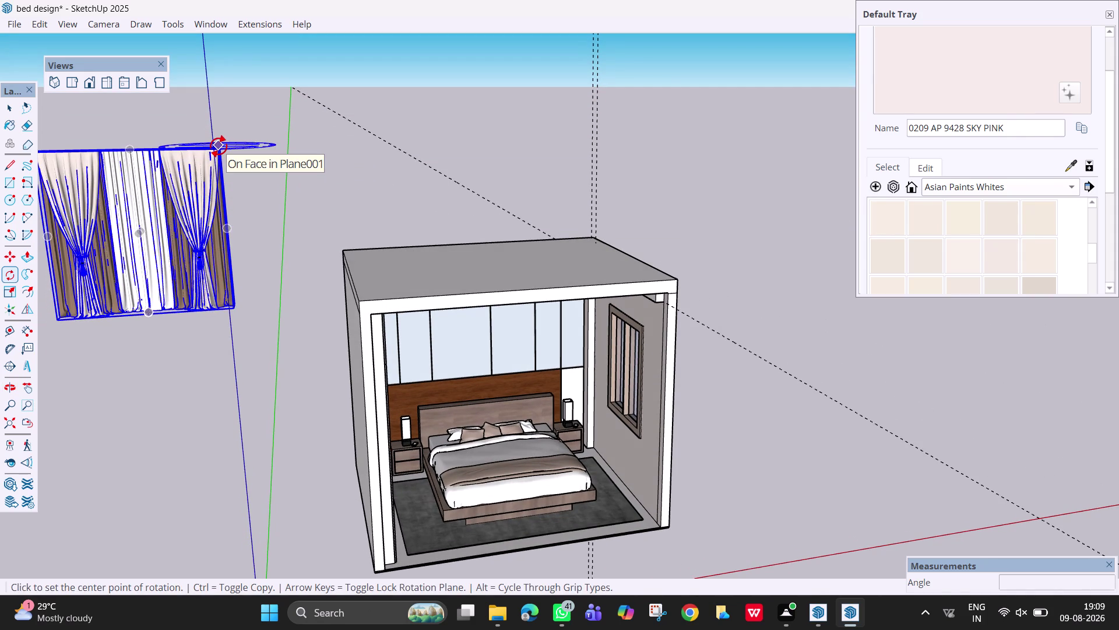
click(218, 146)
scroll(down, 3)
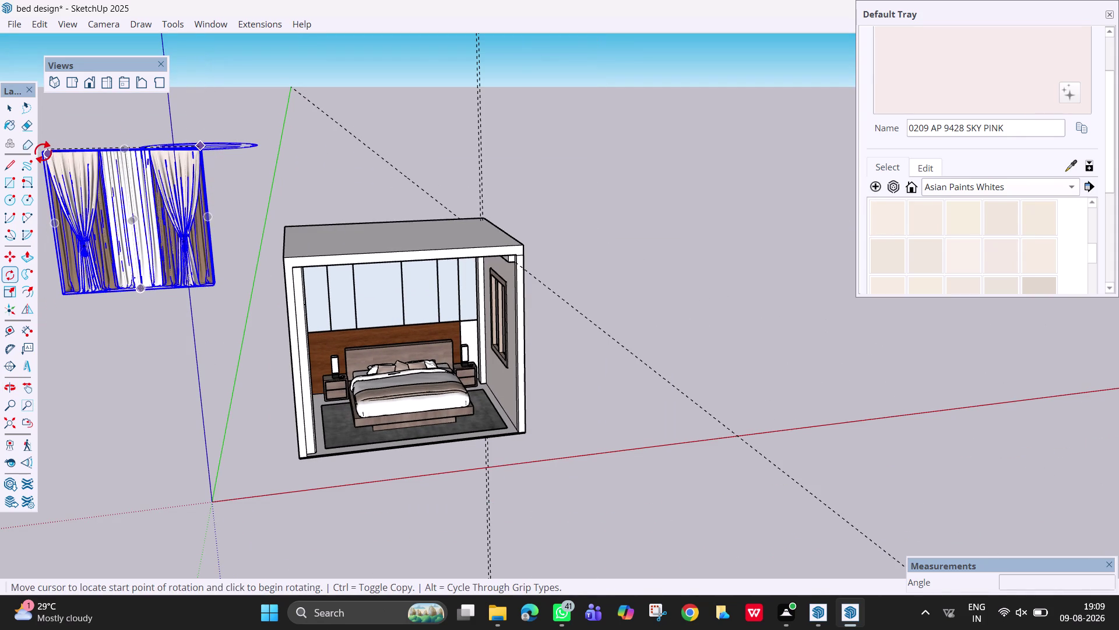
click(42, 152)
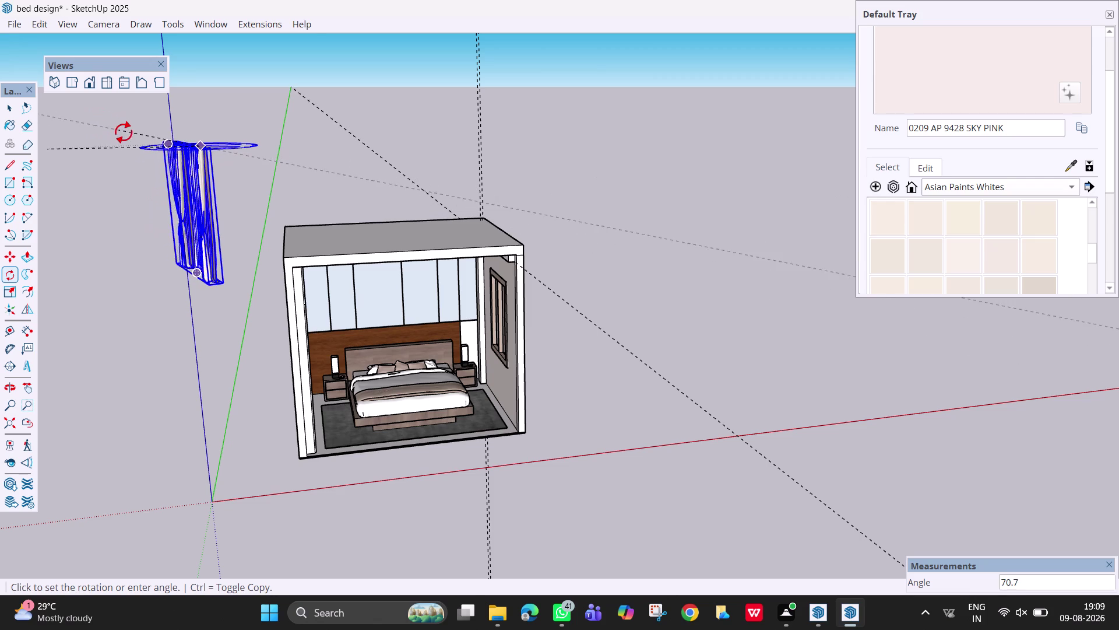
key(Escape)
Orbit and zoom the view to look down on the room and curtains.
key(space)
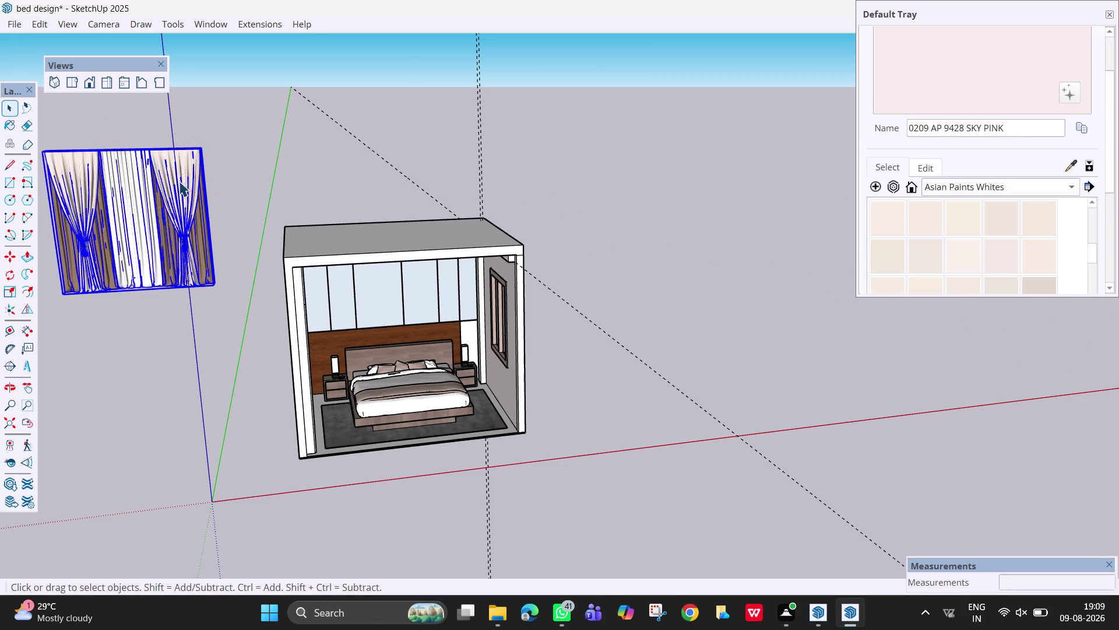
scroll(down, 3)
middle_drag(202, 206, 246, 270)
scroll(down, 3)
scroll(down, 3)
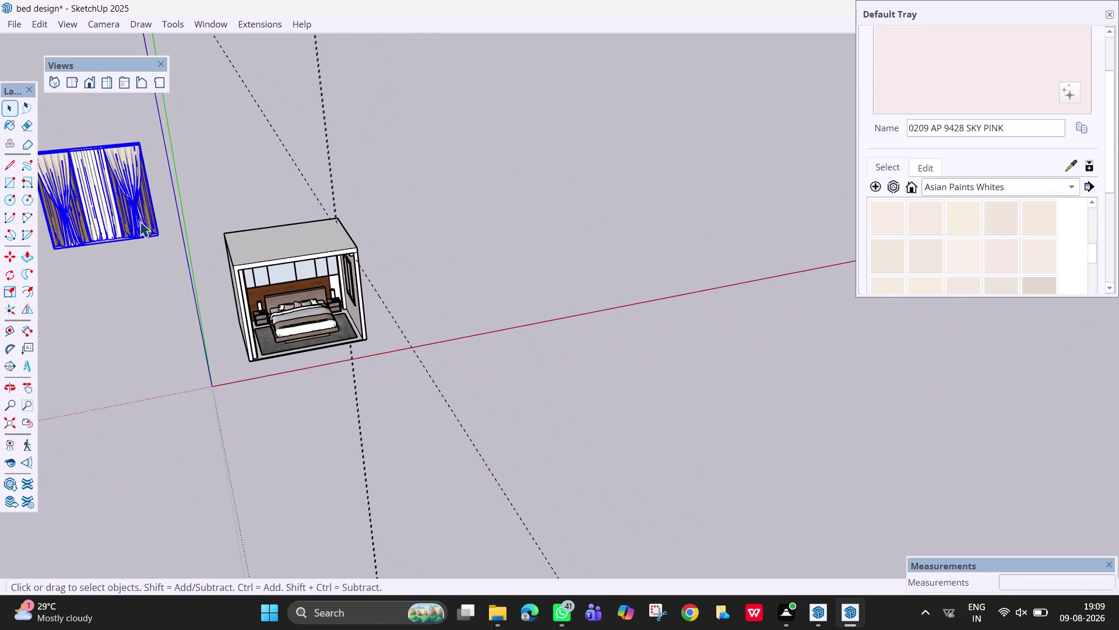
scroll(down, 3)
key(h)
drag(133, 225, 289, 366)
middle_drag(250, 322, 292, 404)
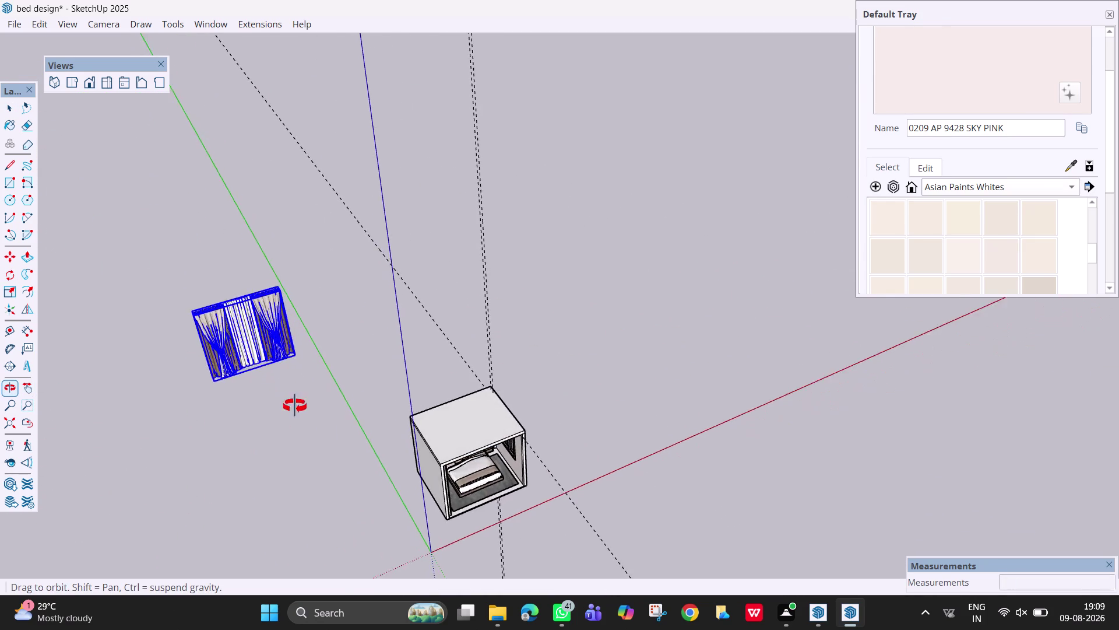
middle_drag(292, 404, 403, 440)
middle_drag(271, 371, 348, 345)
scroll(down, 3)
middle_drag(352, 333, 339, 324)
middle_drag(322, 314, 290, 290)
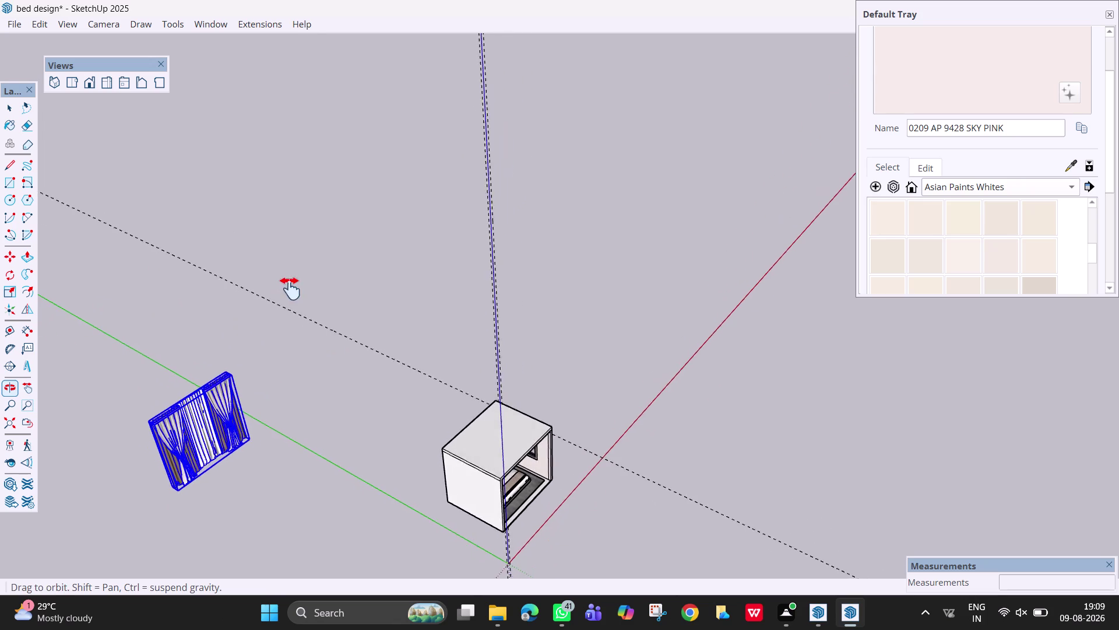
scroll(up, 3)
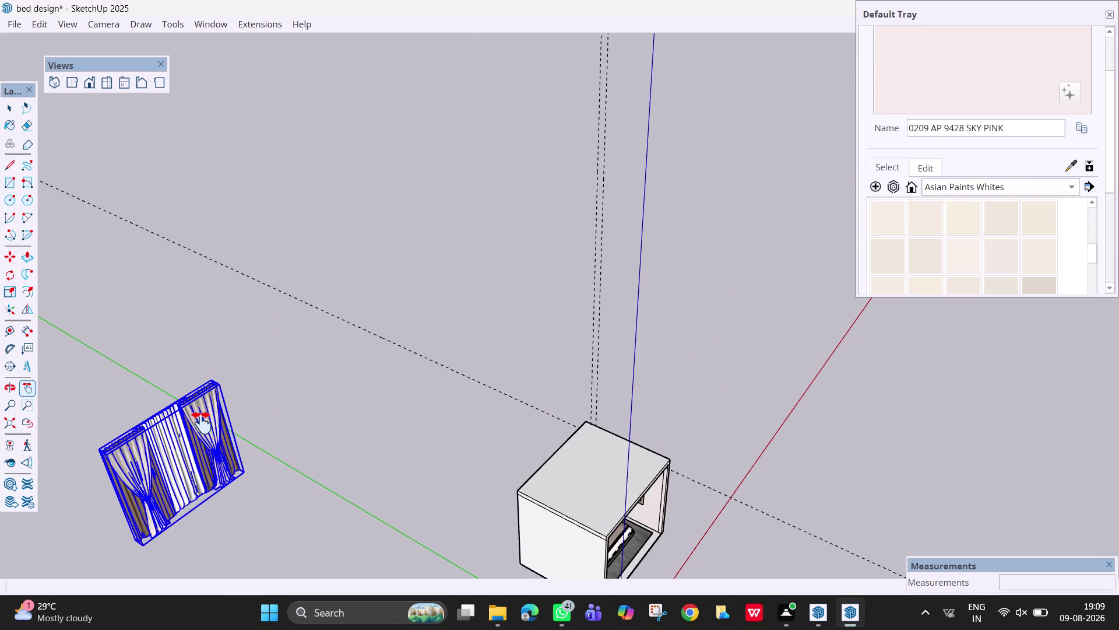
Rotate the curtains 90 degrees upright from a pivot at their base.
key(q)
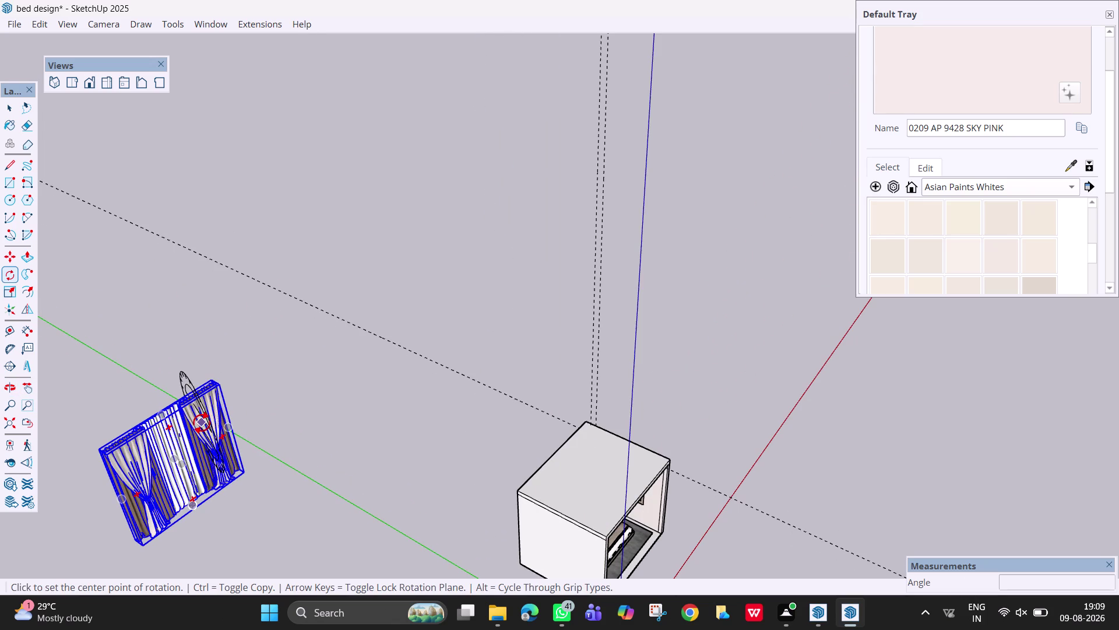
key(Up)
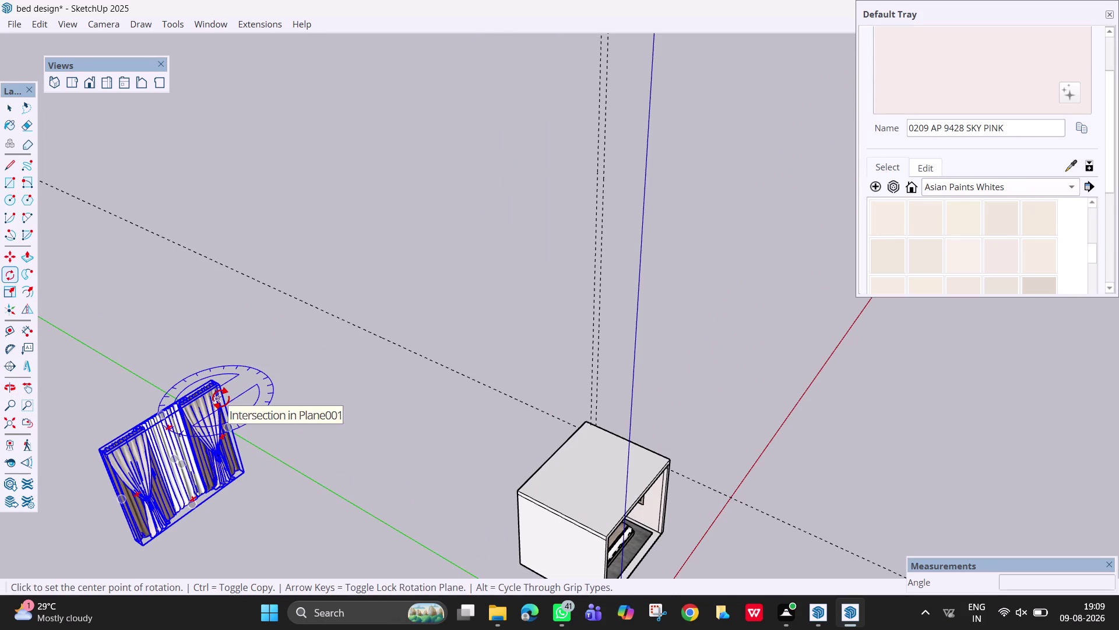
click(219, 385)
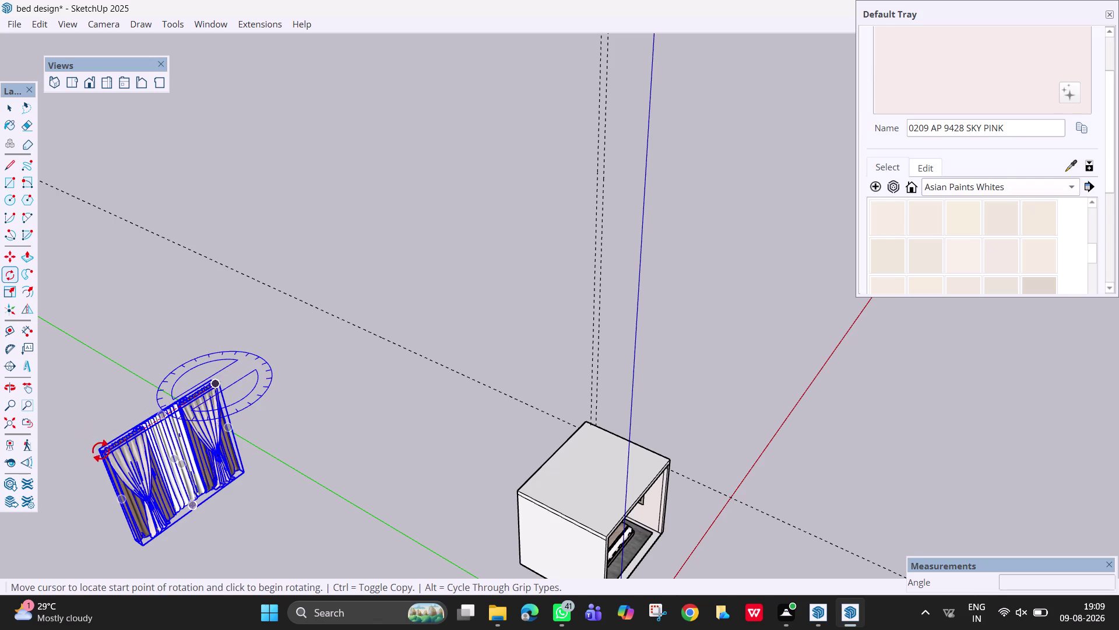
click(107, 455)
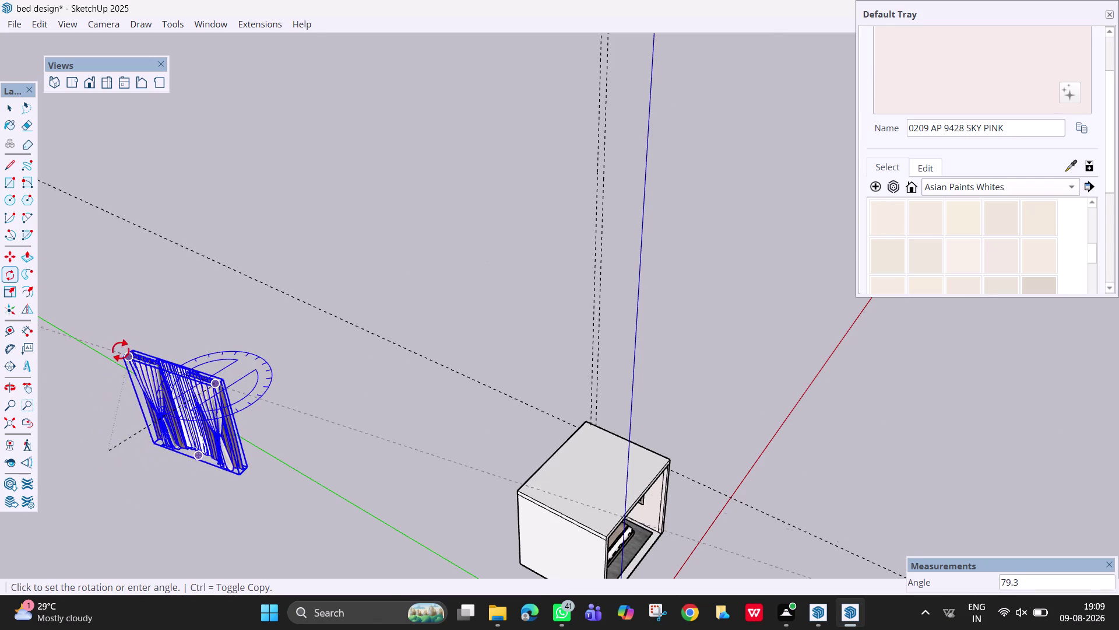
text(9)
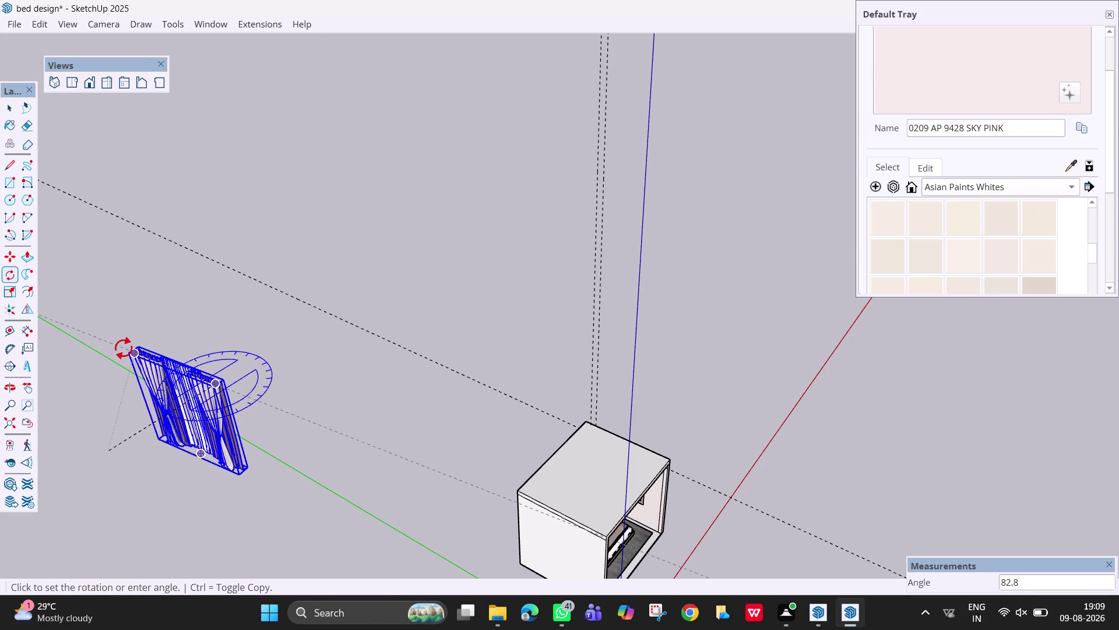
text(0)
key(Return)
key(Escape)
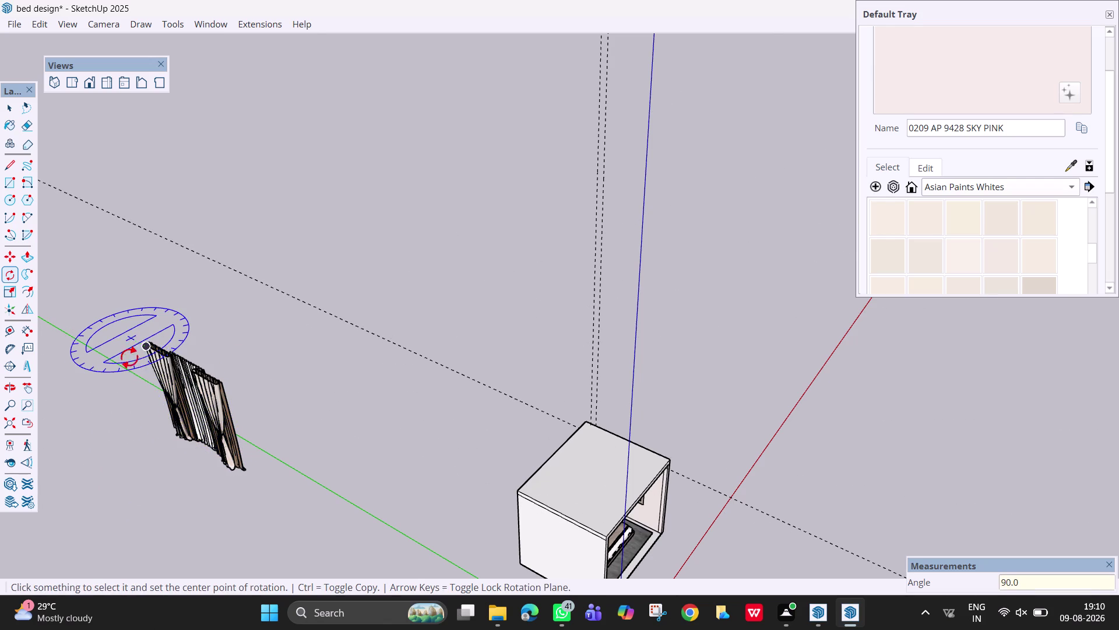
key(space)
click(224, 413)
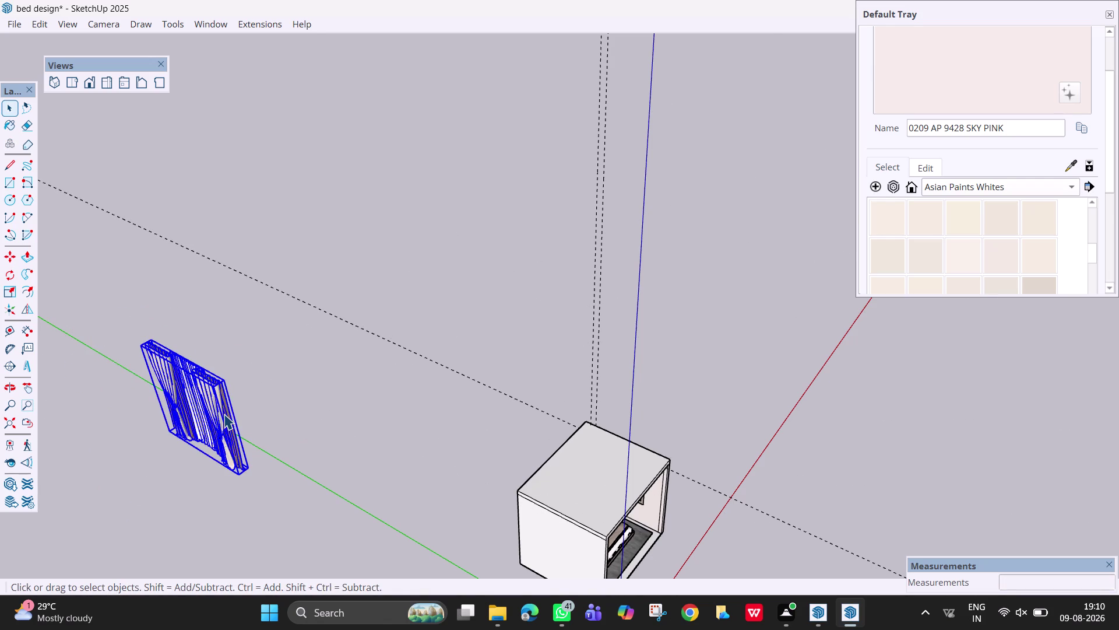
Move the upright curtain beside the bedroom box.
key(m)
drag(224, 414, 690, 538)
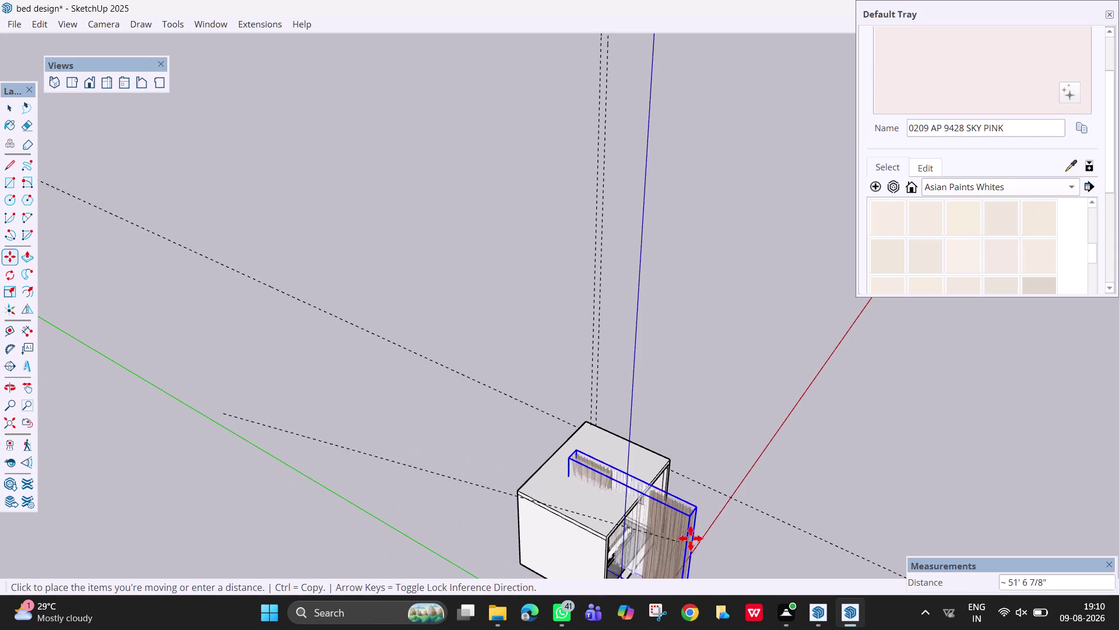
drag(690, 539, 790, 514)
click(790, 513)
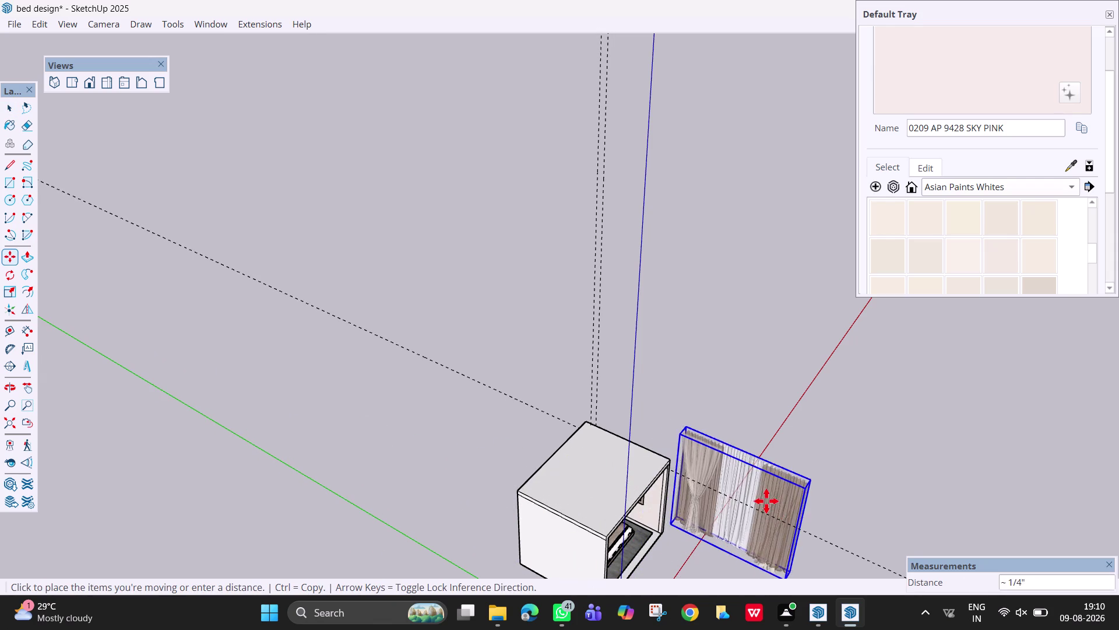
key(Escape)
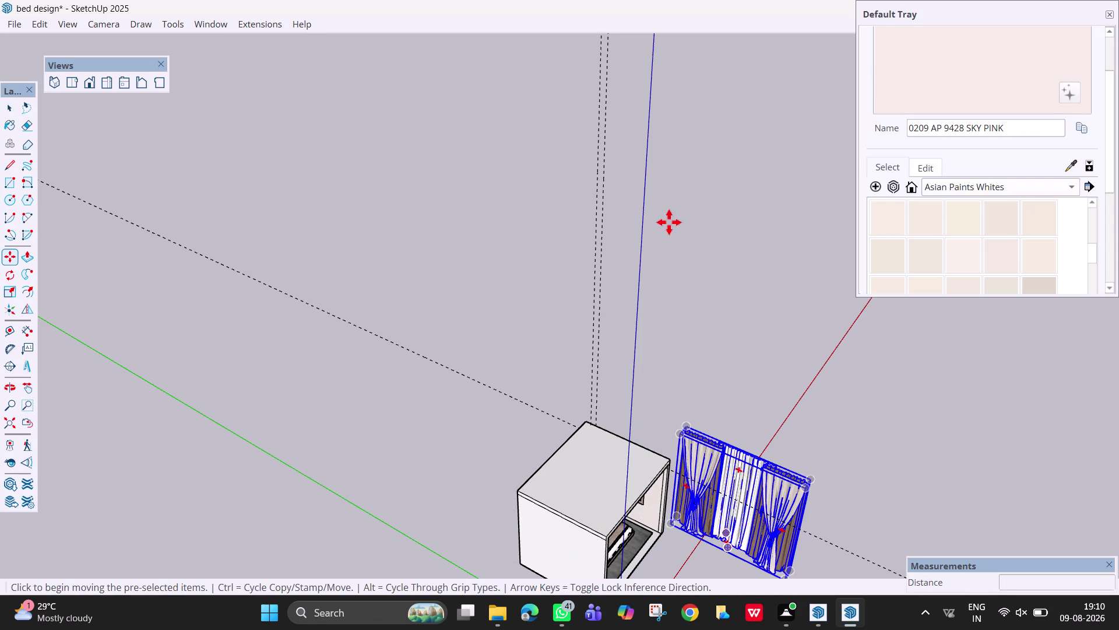
key(space)
Shrink the curtain to about 0.42 of its size from a corner grip.
scroll(up, 3)
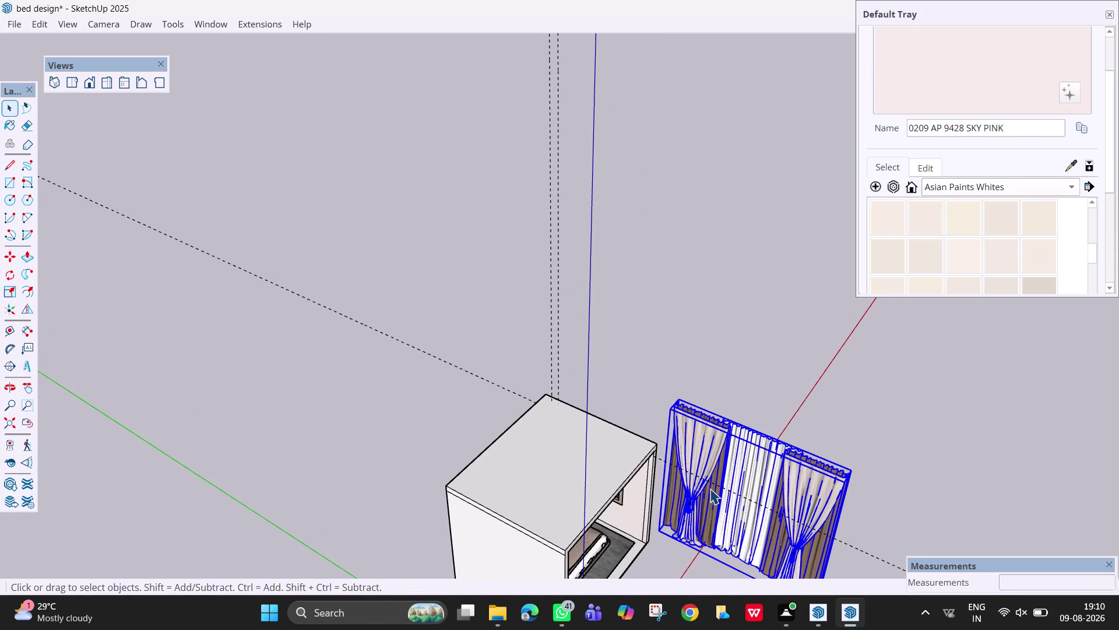
key(space)
click(671, 356)
scroll(down, 3)
middle_drag(629, 506, 608, 358)
scroll(down, 3)
scroll(down, 3)
drag(813, 569, 784, 532)
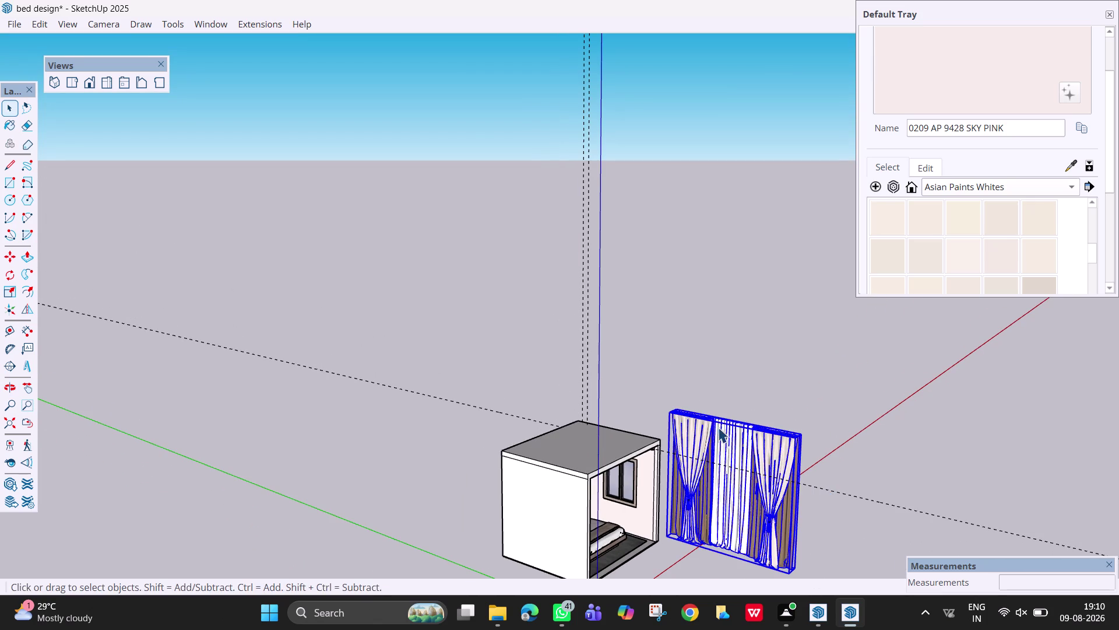
key(s)
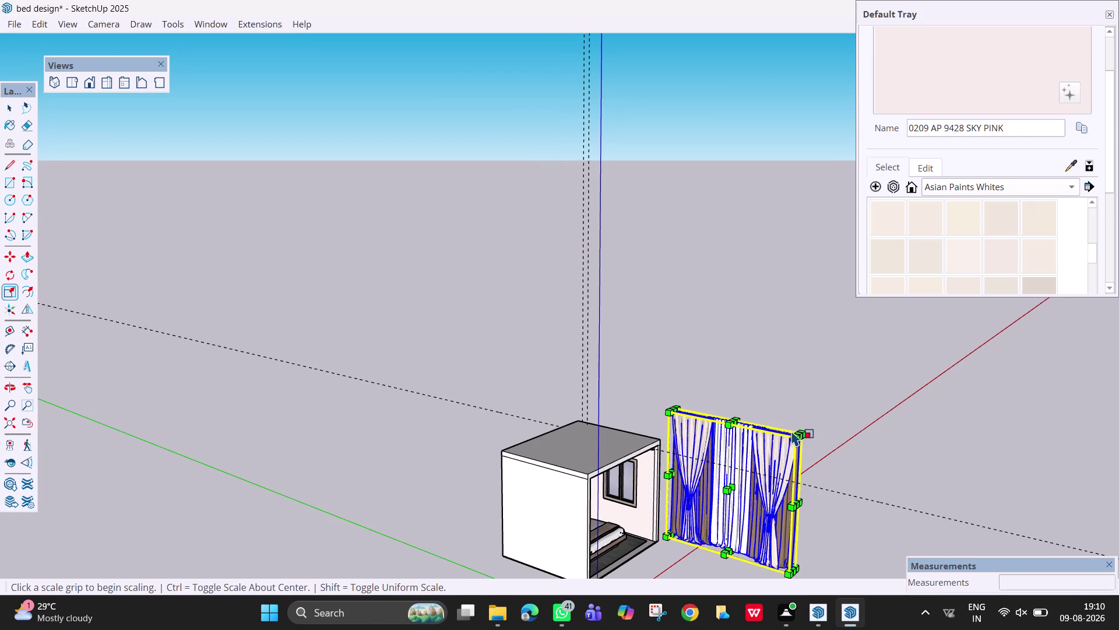
click(797, 433)
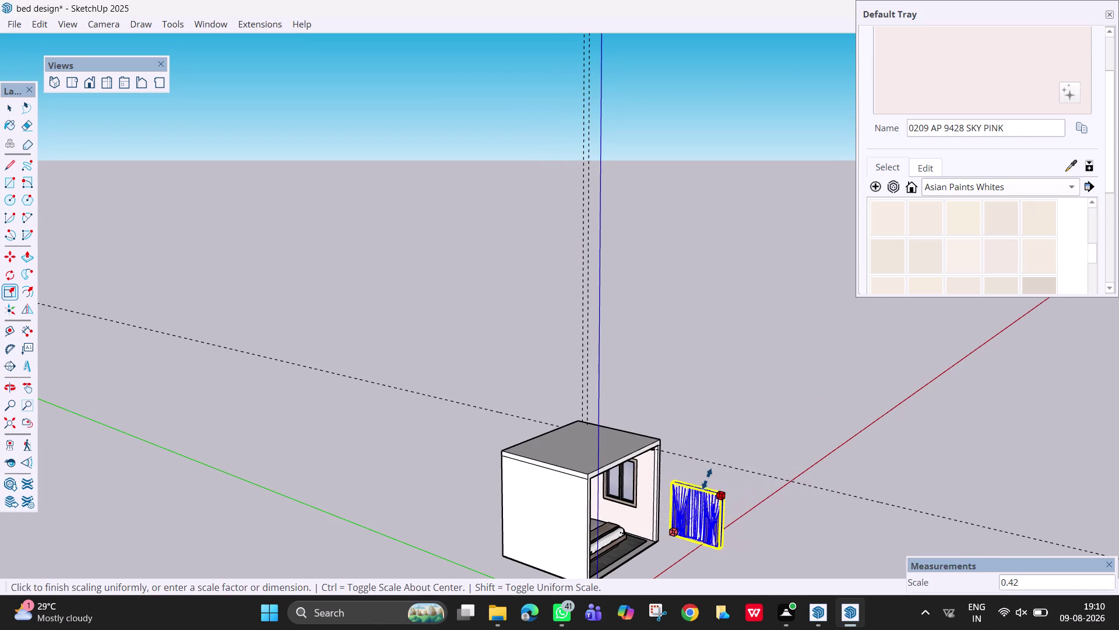
click(732, 469)
key(space)
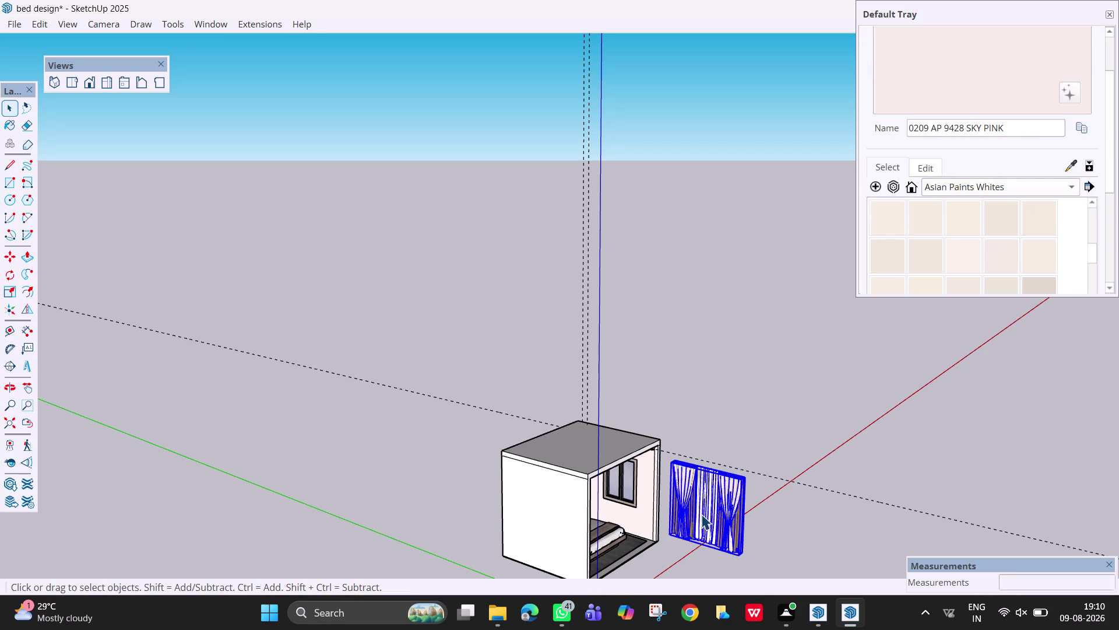
Orbit the view to look into the bedroom.
scroll(up, 3)
scroll(up, 3)
scroll(up, 3)
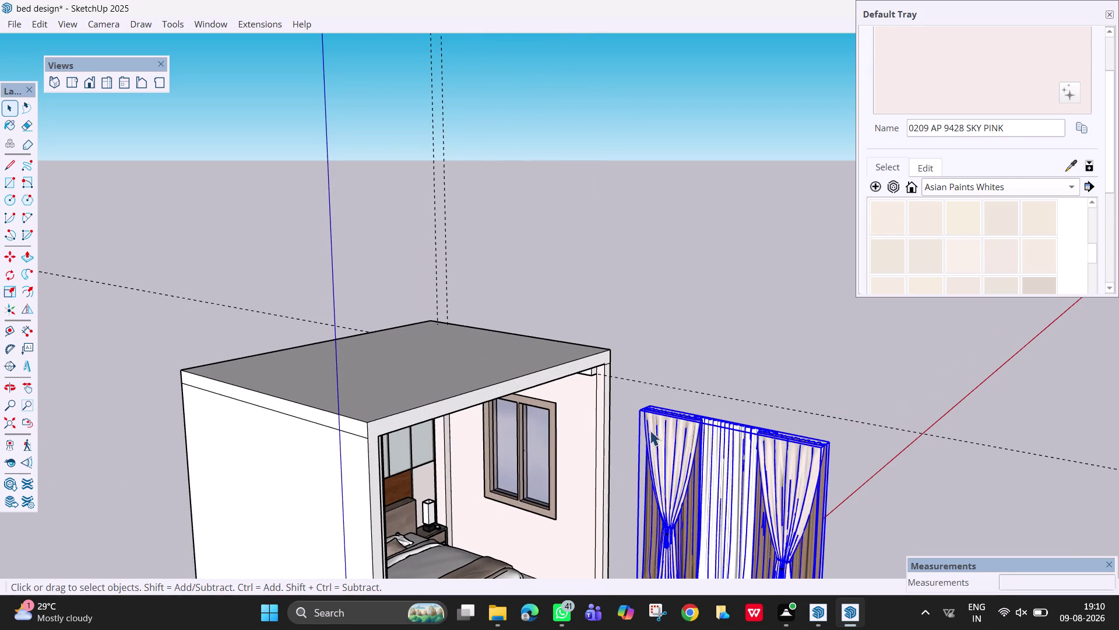
middle_drag(683, 434, 550, 420)
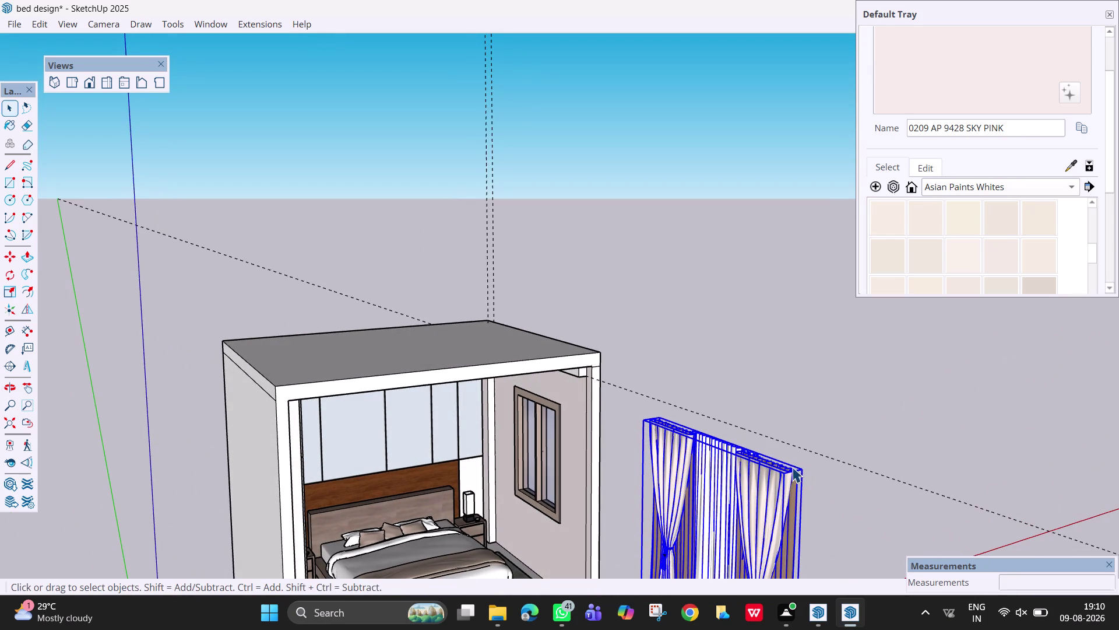
key(m)
scroll(up, 3)
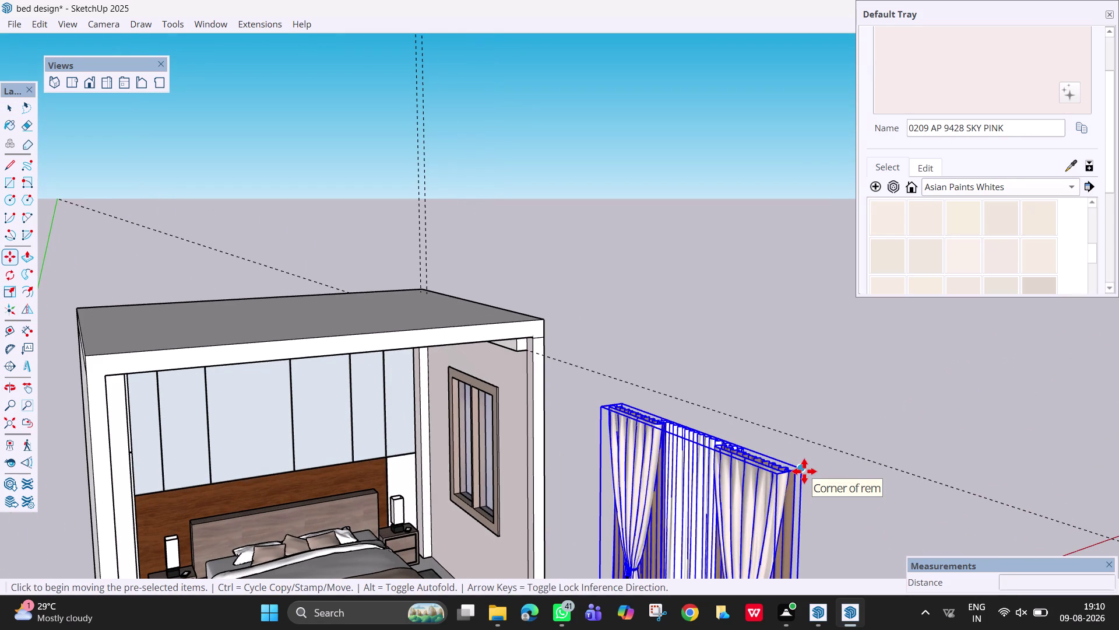
Move the curtain from its top corner to the room's ceiling corner.
click(804, 471)
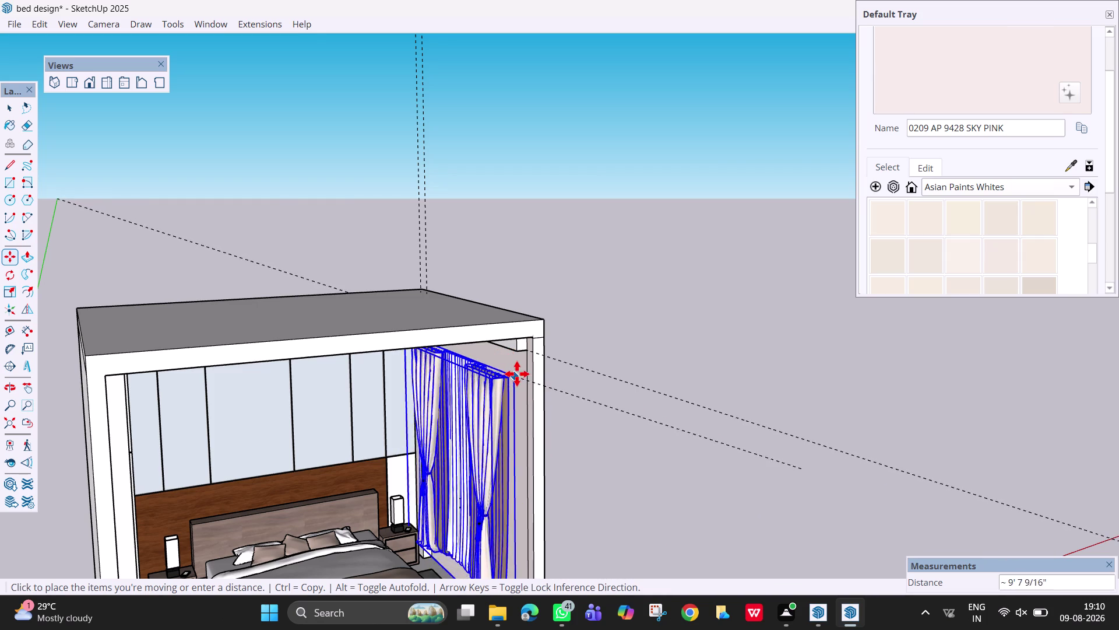
click(514, 377)
scroll(down, 3)
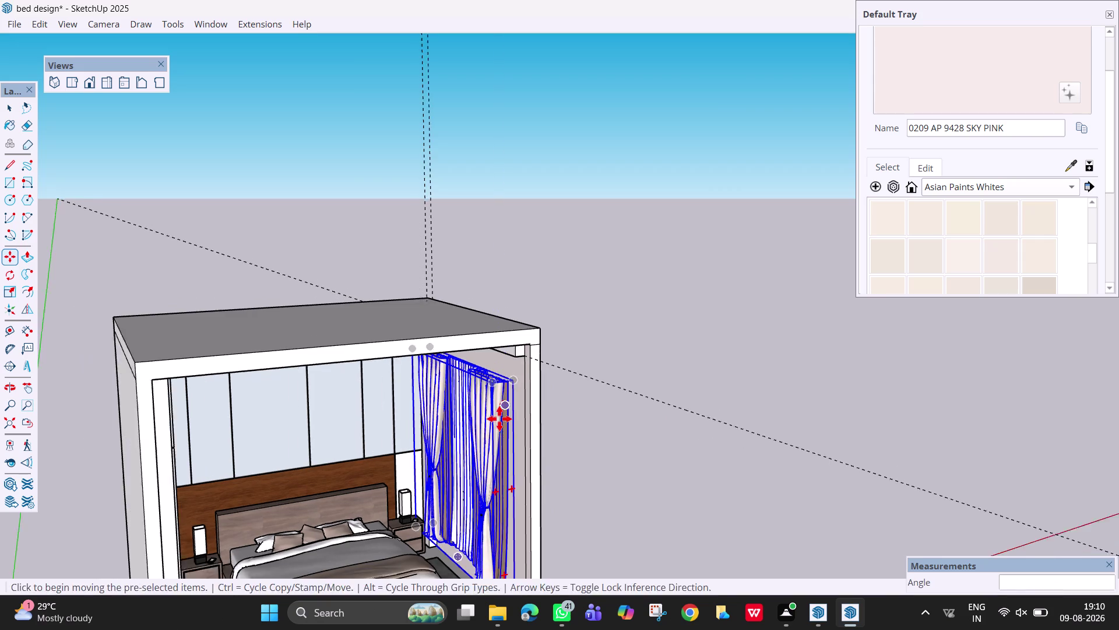
middle_drag(499, 418, 566, 370)
key(Escape)
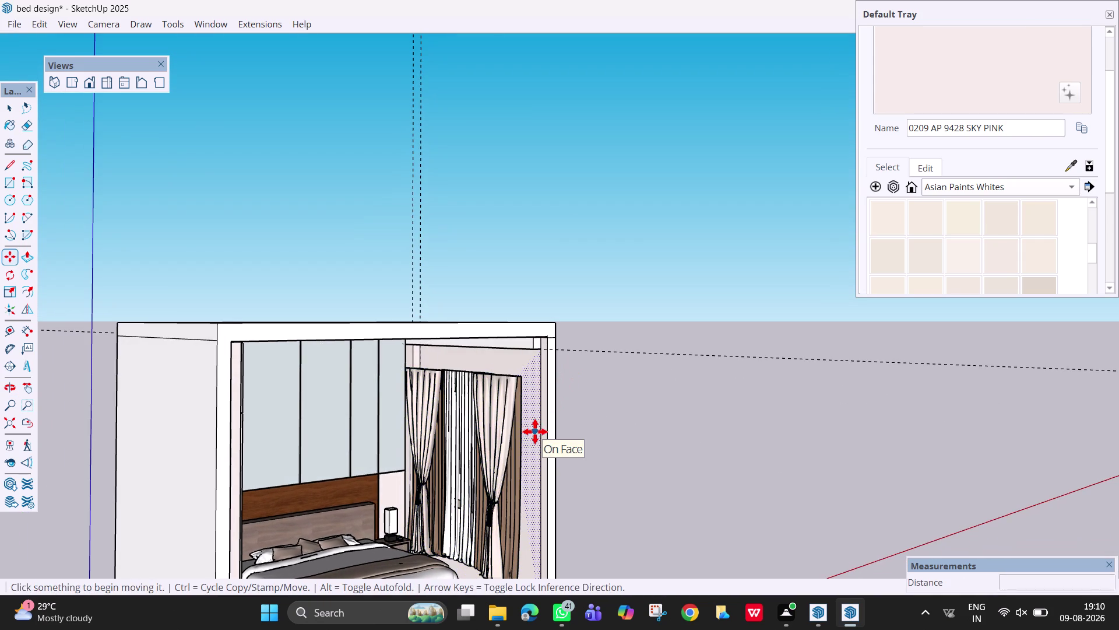
key(space)
Reposition the curtain so its top snaps just under the ceiling corner.
scroll(up, 3)
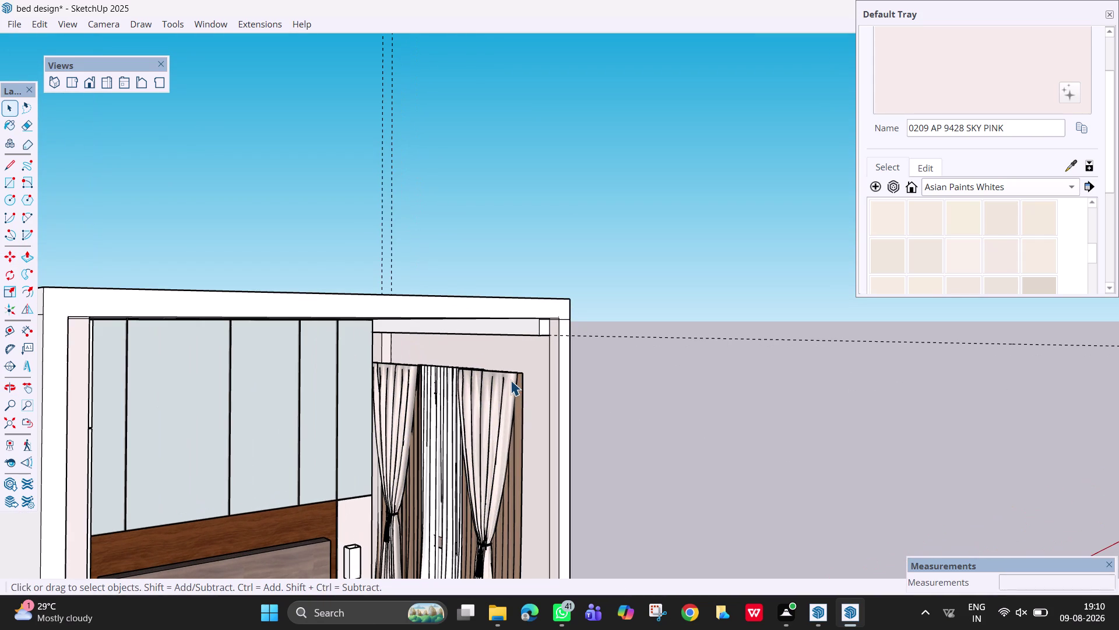
click(504, 377)
key(m)
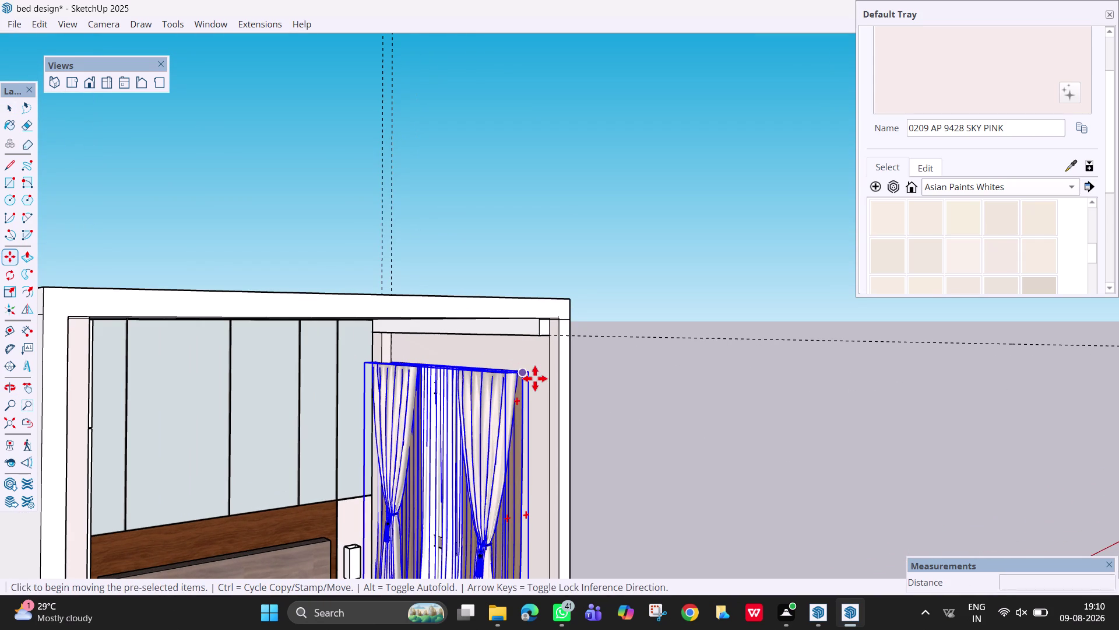
click(535, 376)
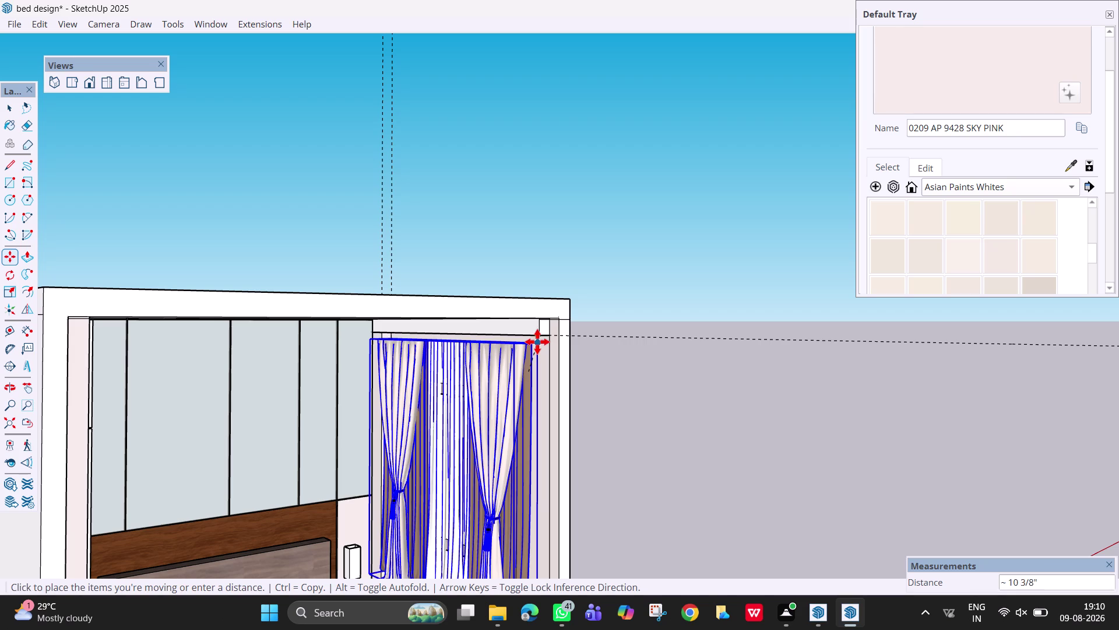
click(538, 336)
scroll(down, 3)
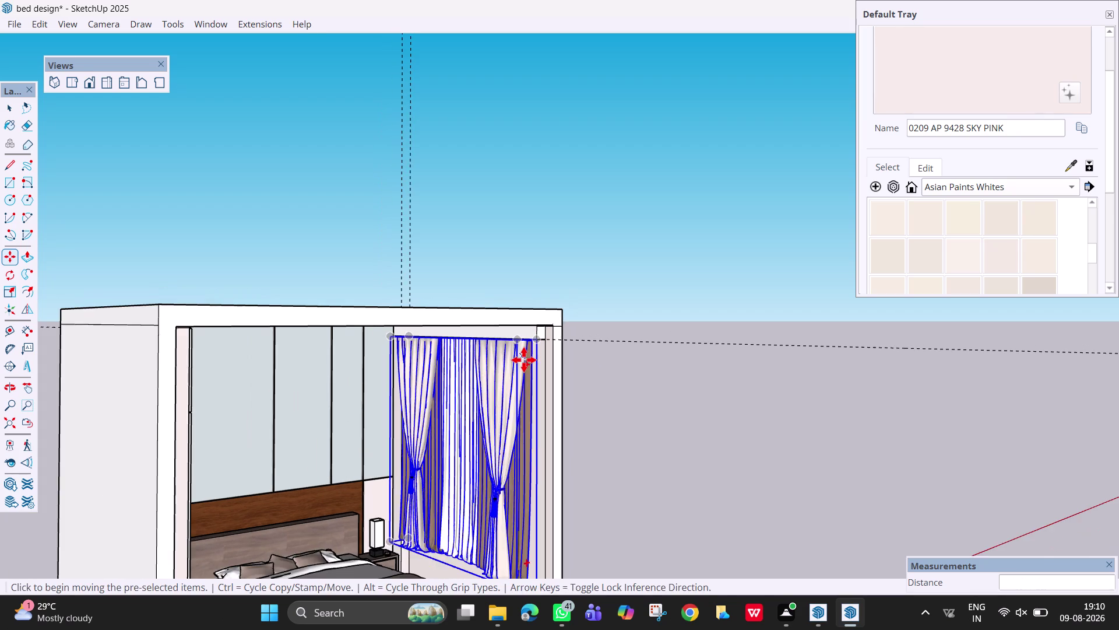
middle_drag(506, 360, 520, 395)
Orbit around the curtain to check its placement against the right-hand wall.
scroll(up, 3)
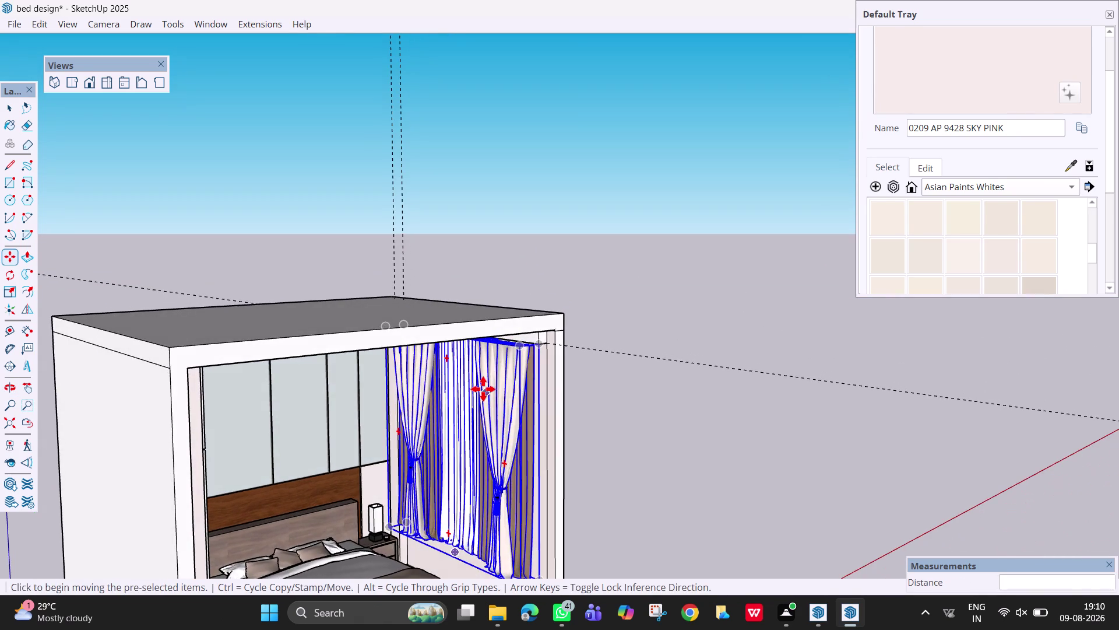
scroll(up, 3)
middle_drag(477, 365, 427, 343)
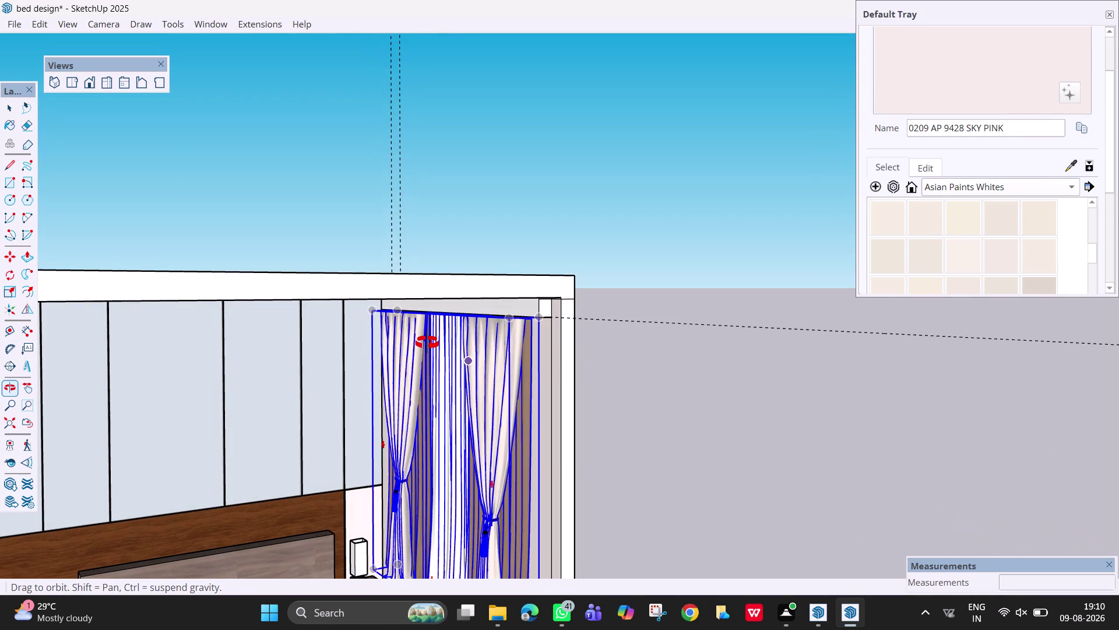
middle_drag(427, 343, 334, 389)
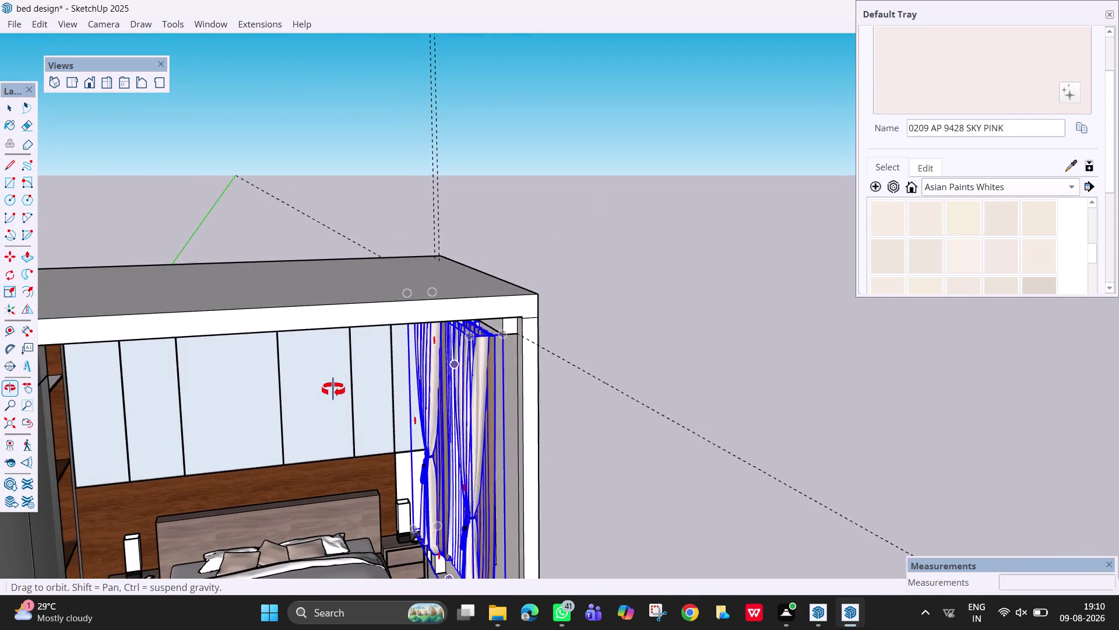
middle_drag(334, 390, 332, 389)
scroll(down, 3)
middle_drag(407, 385, 548, 332)
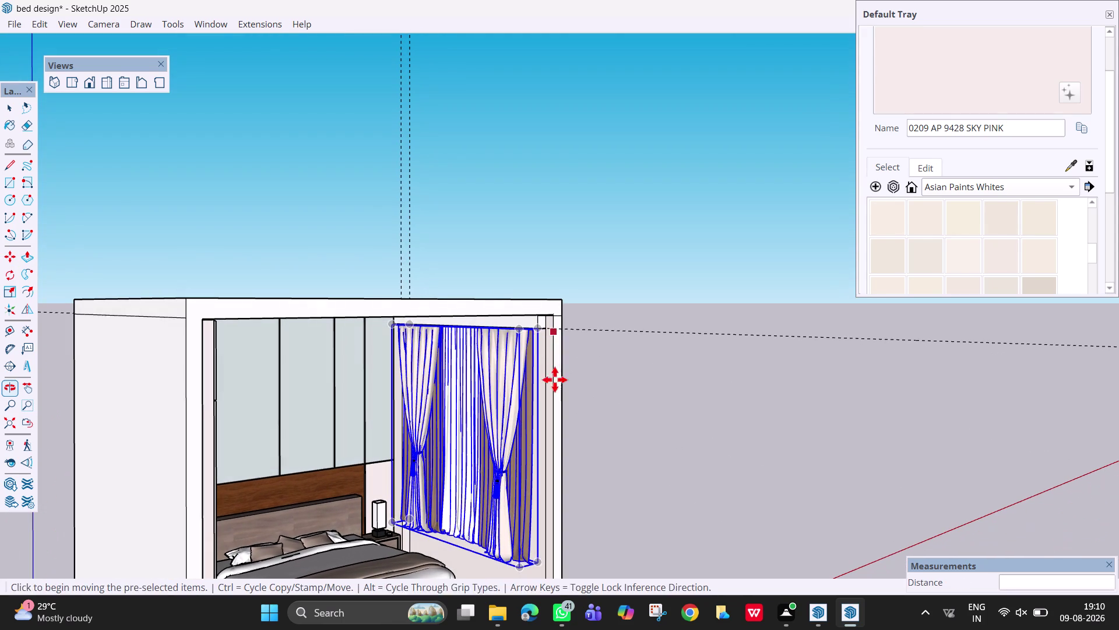
Scale the curtain down to about 0.89 of its size.
key(s)
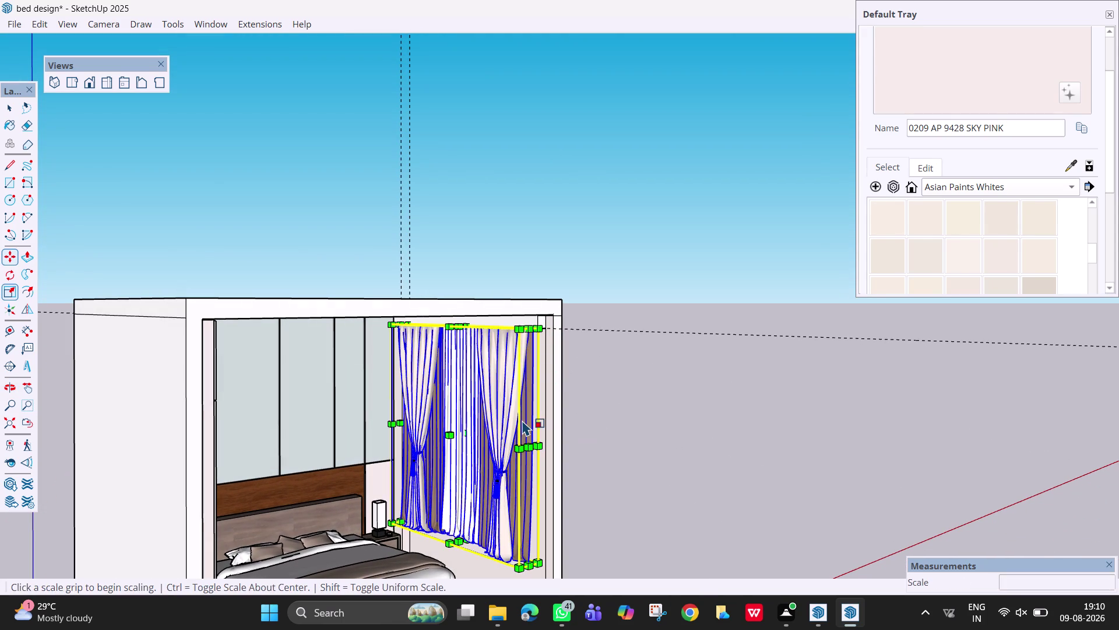
click(517, 566)
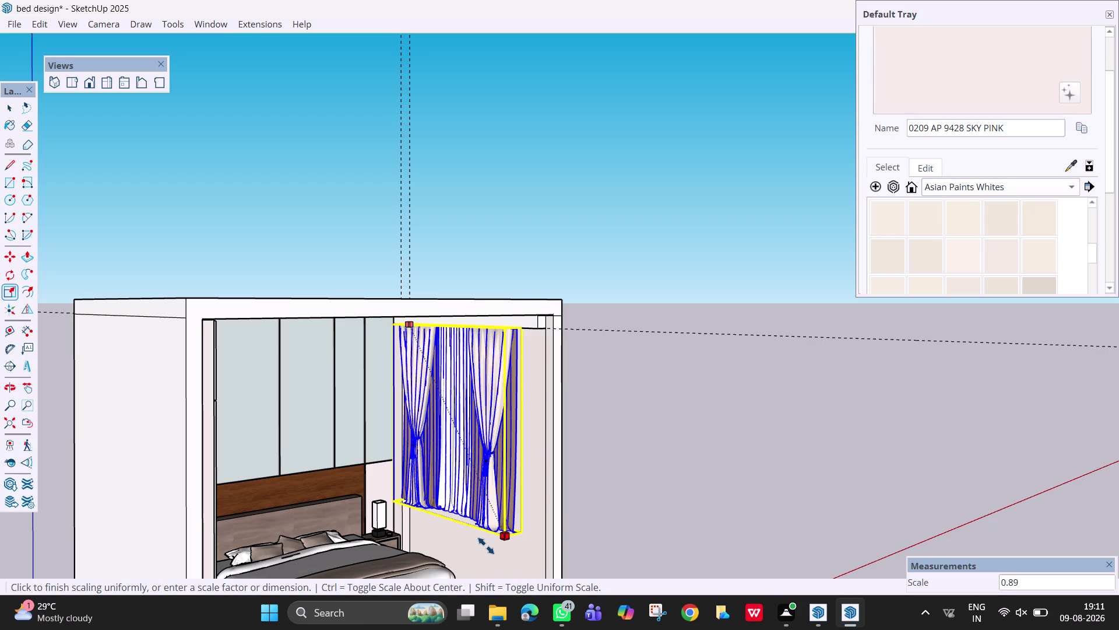
click(489, 548)
key(Escape)
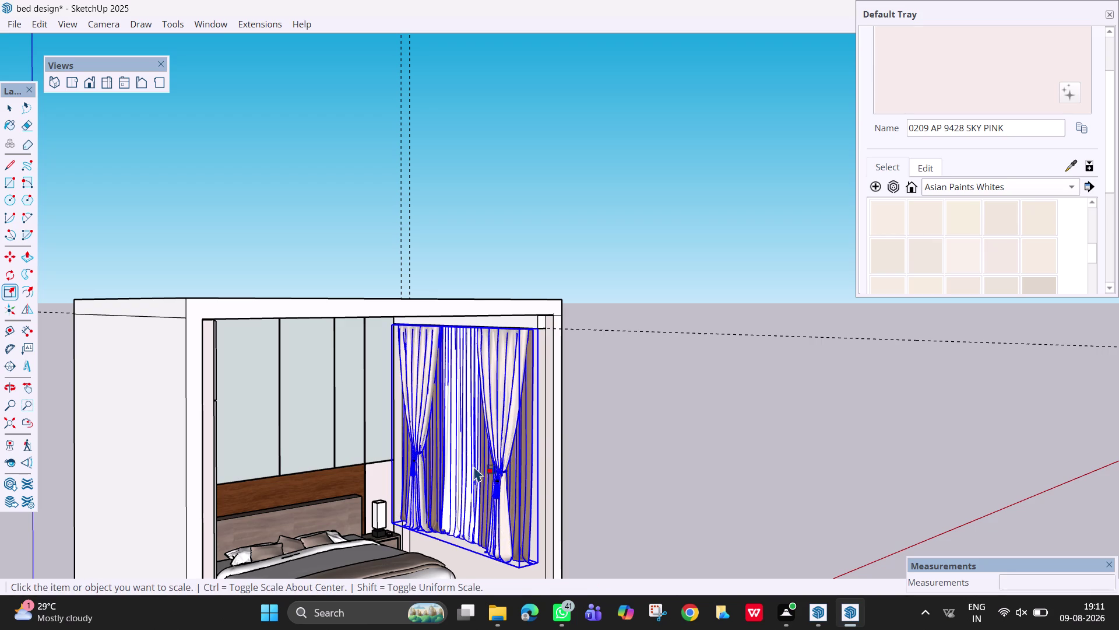
Explode the curtain component and its inner group, then delete the middle panel.
right_click(462, 455)
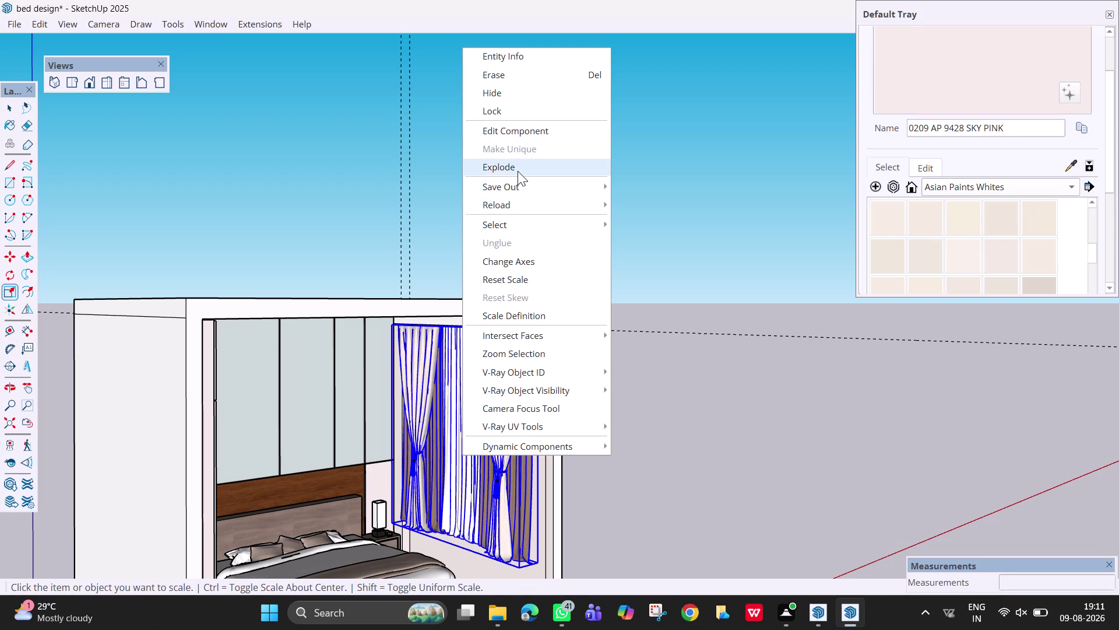
click(517, 170)
click(458, 386)
right_click(458, 386)
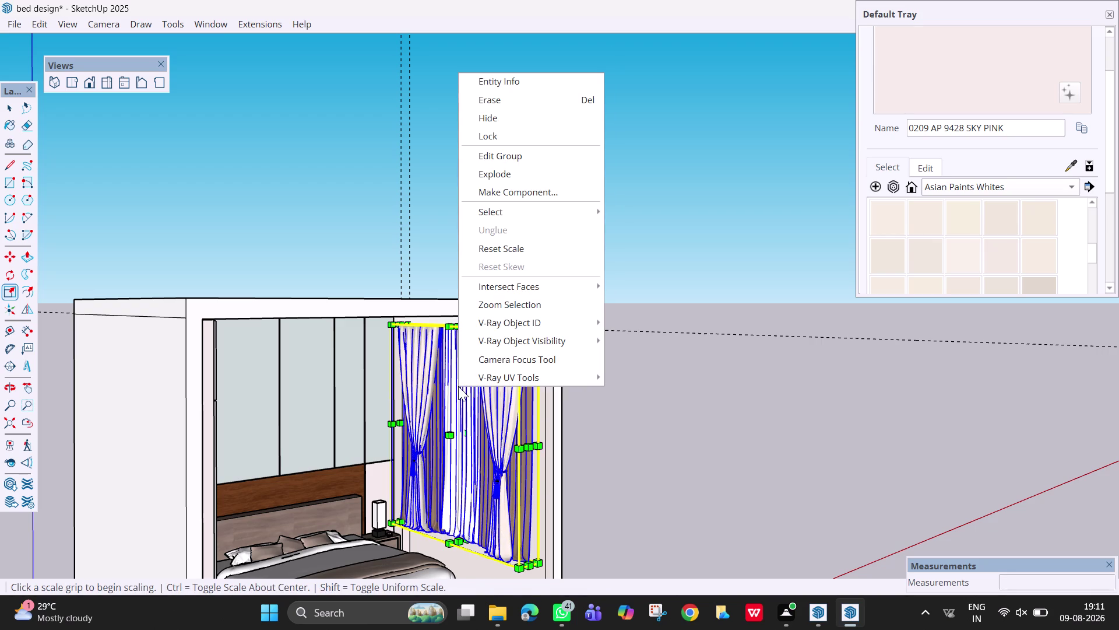
click(507, 173)
key(Escape)
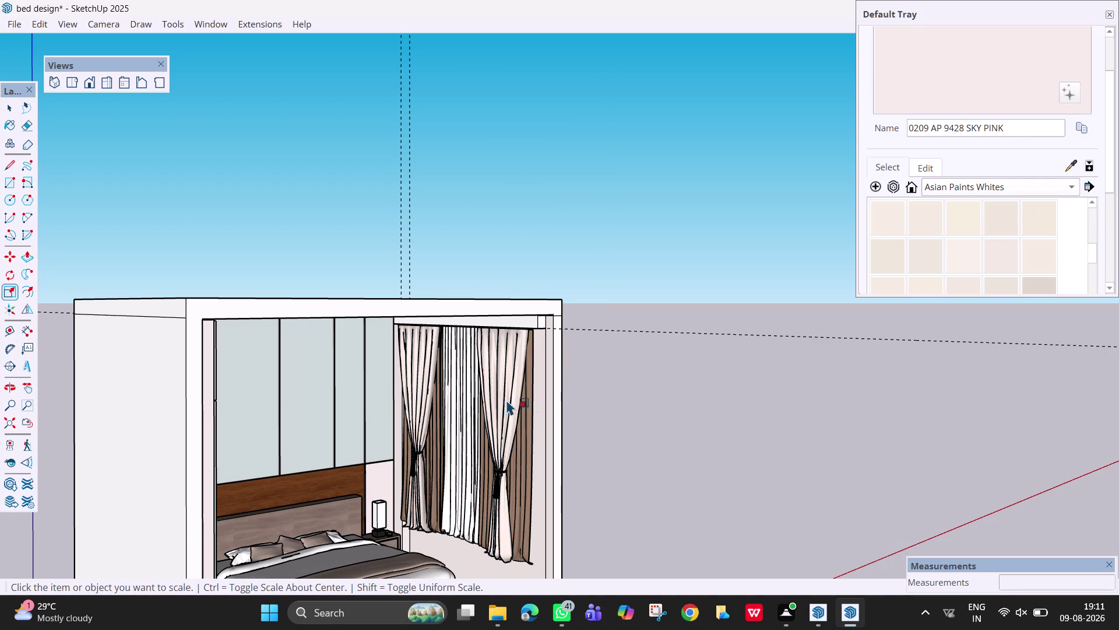
click(461, 408)
key(Delete)
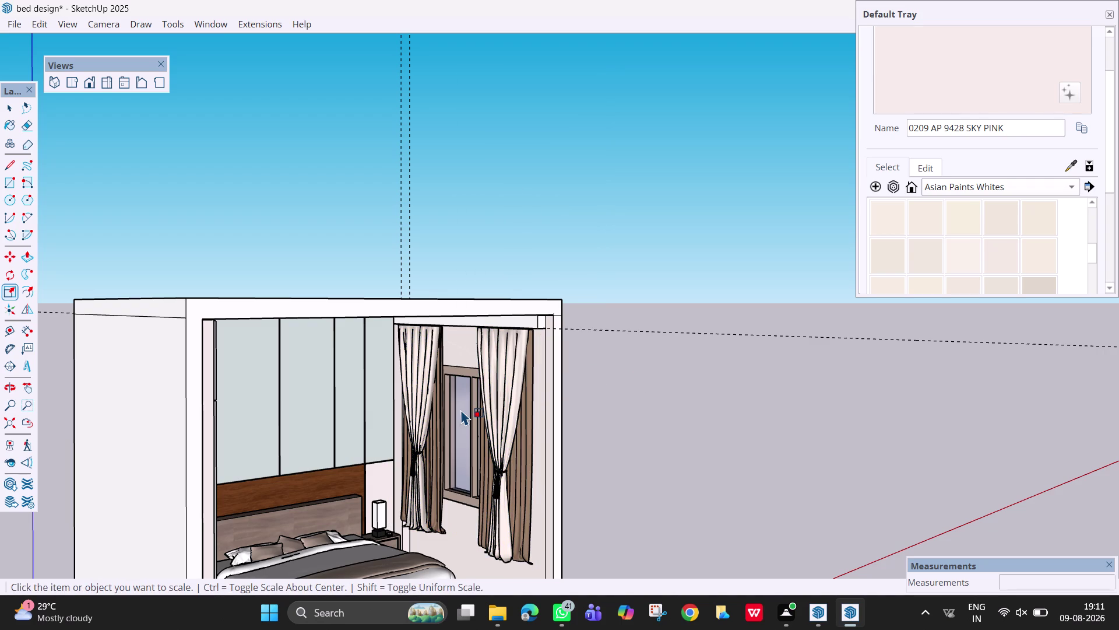
Try moving the right curtain panel against the corner wall, then undo it.
scroll(down, 3)
middle_drag(483, 423, 603, 422)
scroll(up, 3)
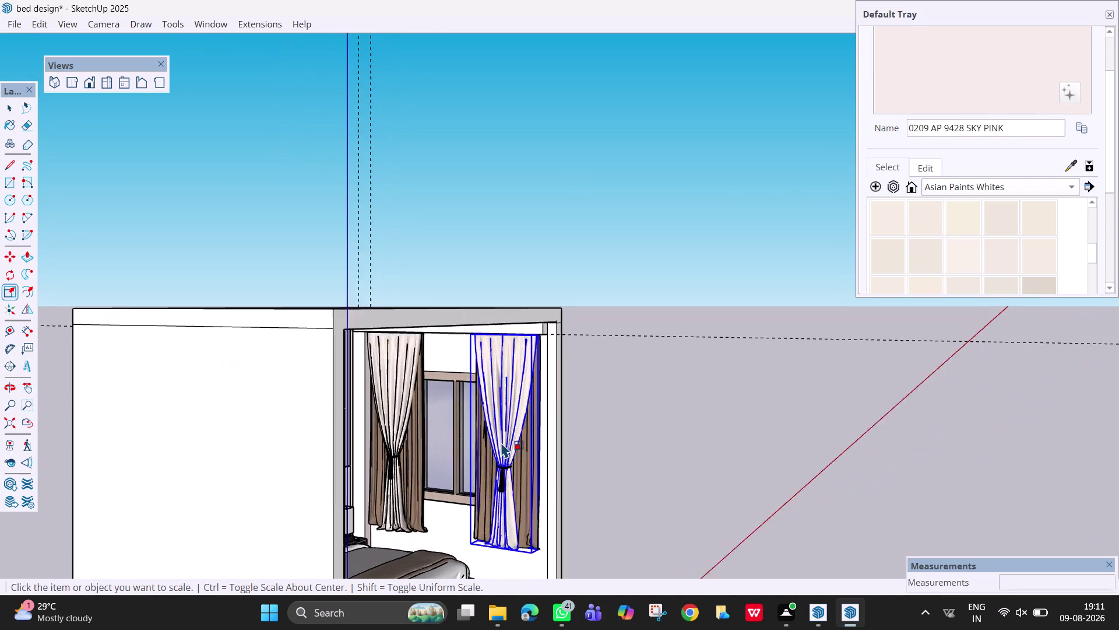
scroll(up, 3)
middle_drag(501, 441, 576, 458)
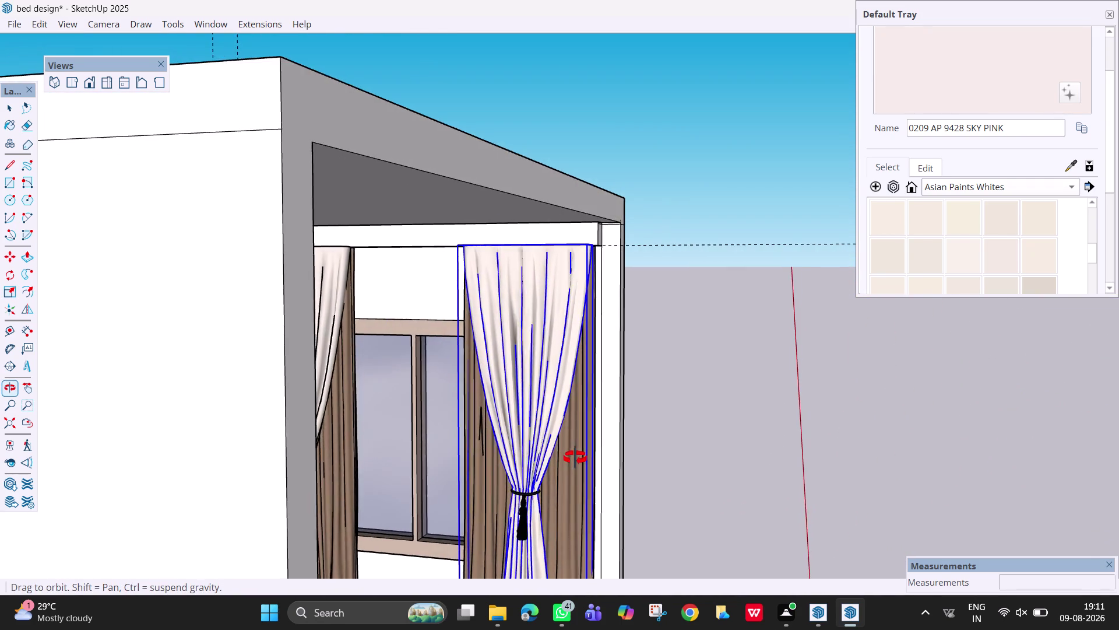
middle_drag(575, 458, 480, 454)
scroll(down, 3)
scroll(down, 3)
middle_drag(561, 446, 427, 428)
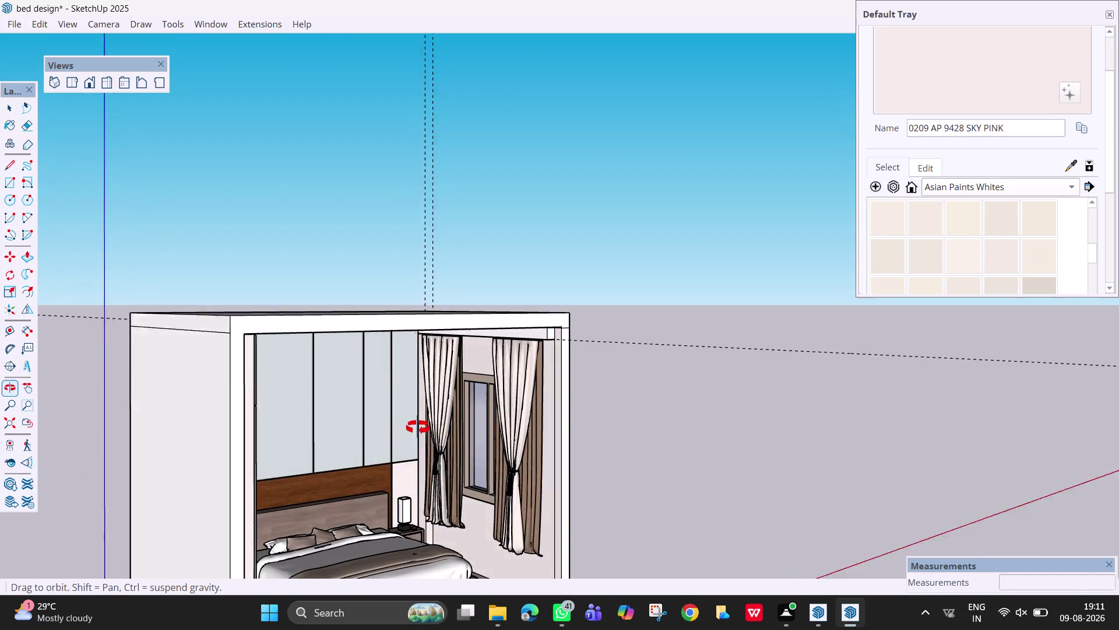
middle_drag(426, 428, 408, 425)
scroll(down, 3)
middle_drag(576, 440, 403, 435)
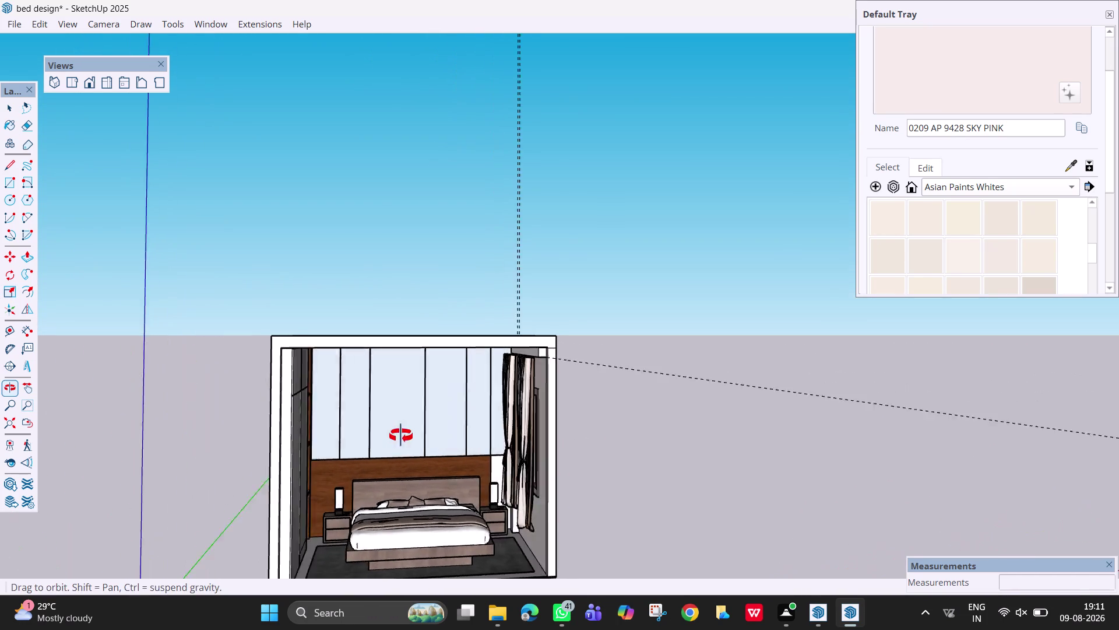
middle_drag(402, 435, 398, 435)
middle_drag(398, 436, 388, 435)
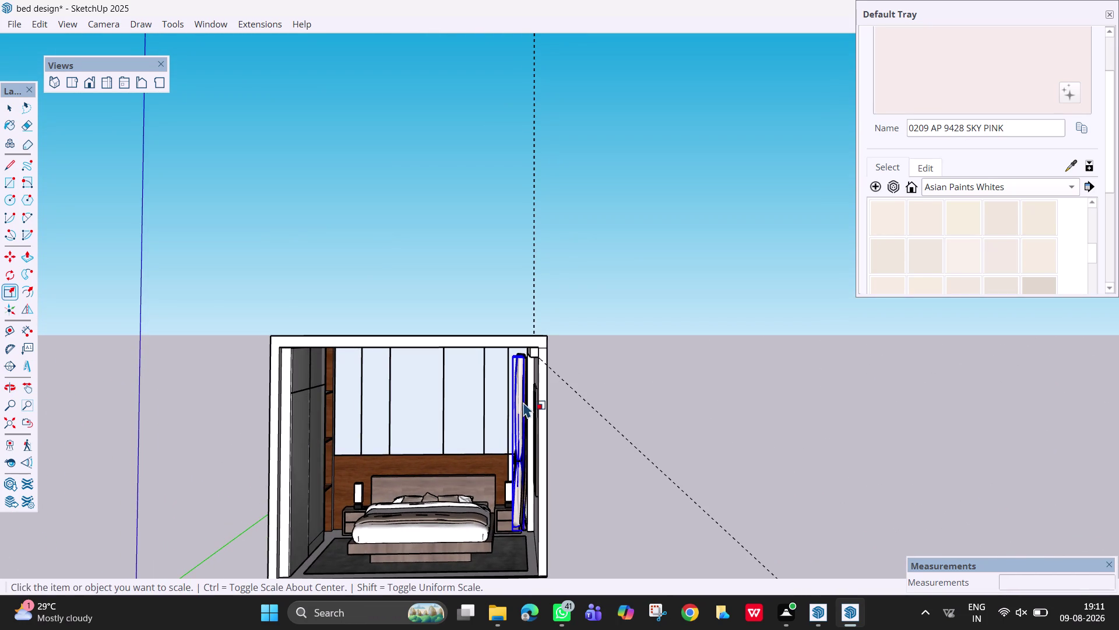
click(521, 389)
scroll(up, 3)
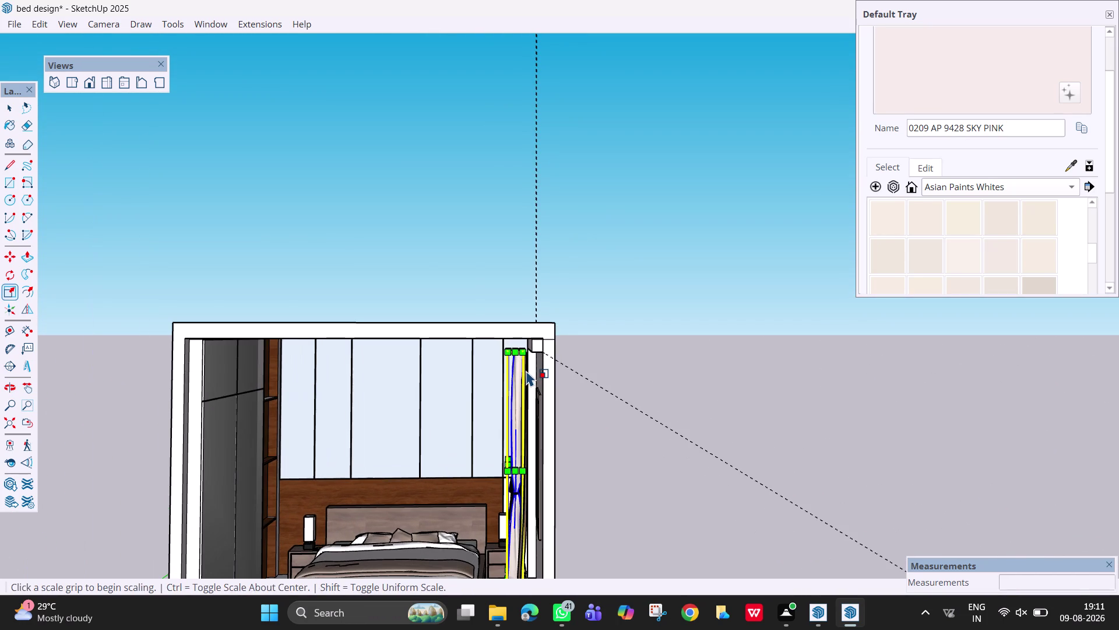
key(Escape)
text(m)
key(space)
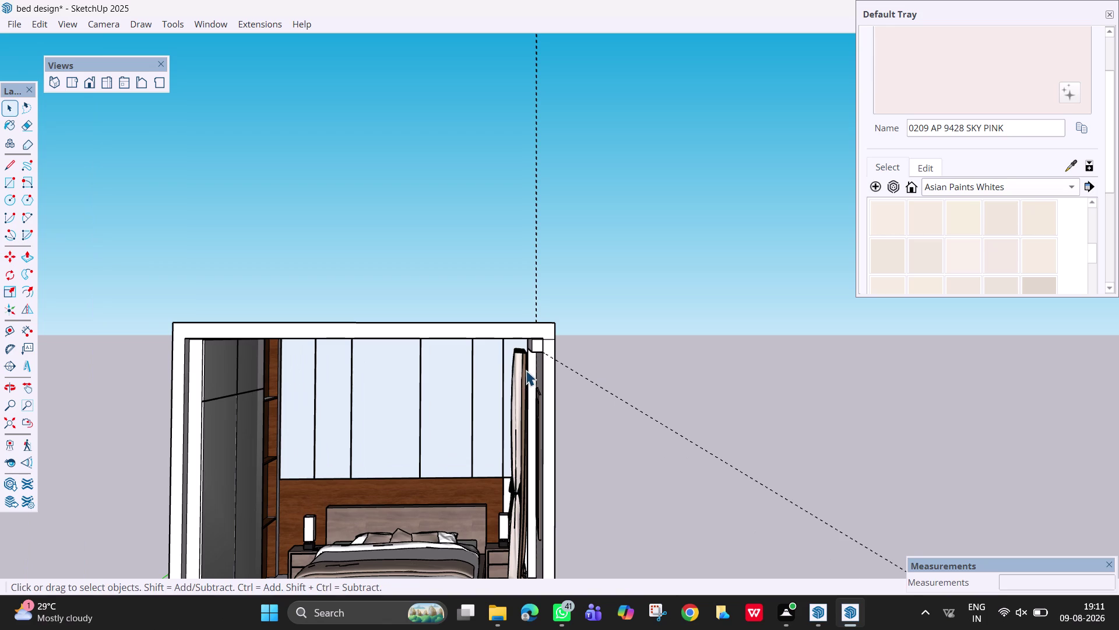
click(521, 369)
key(m)
scroll(up, 3)
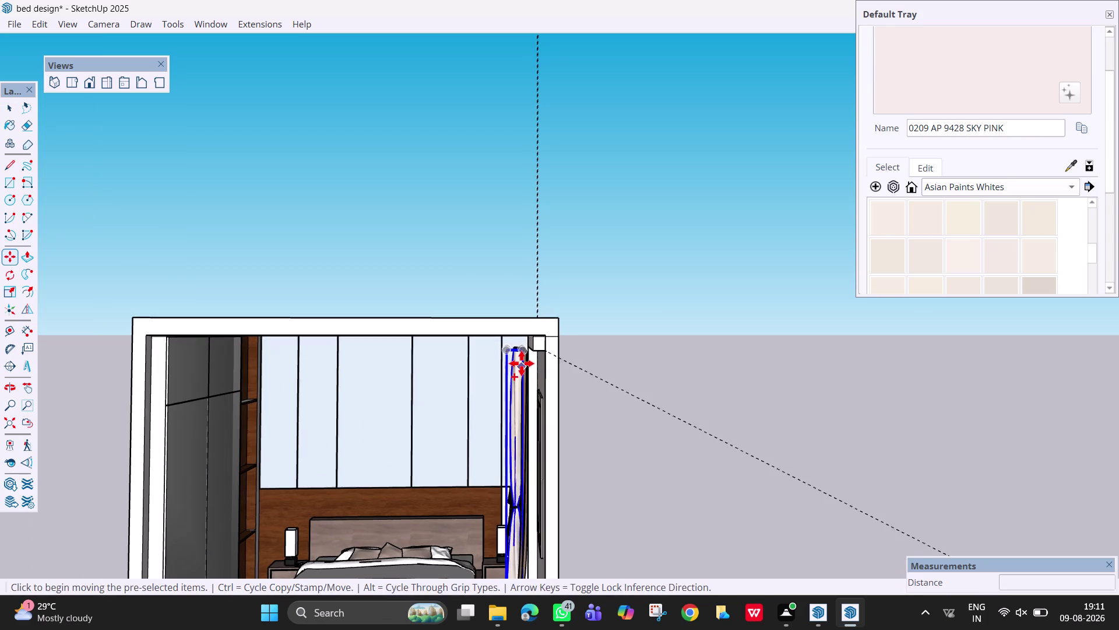
scroll(up, 3)
middle_drag(522, 363, 525, 383)
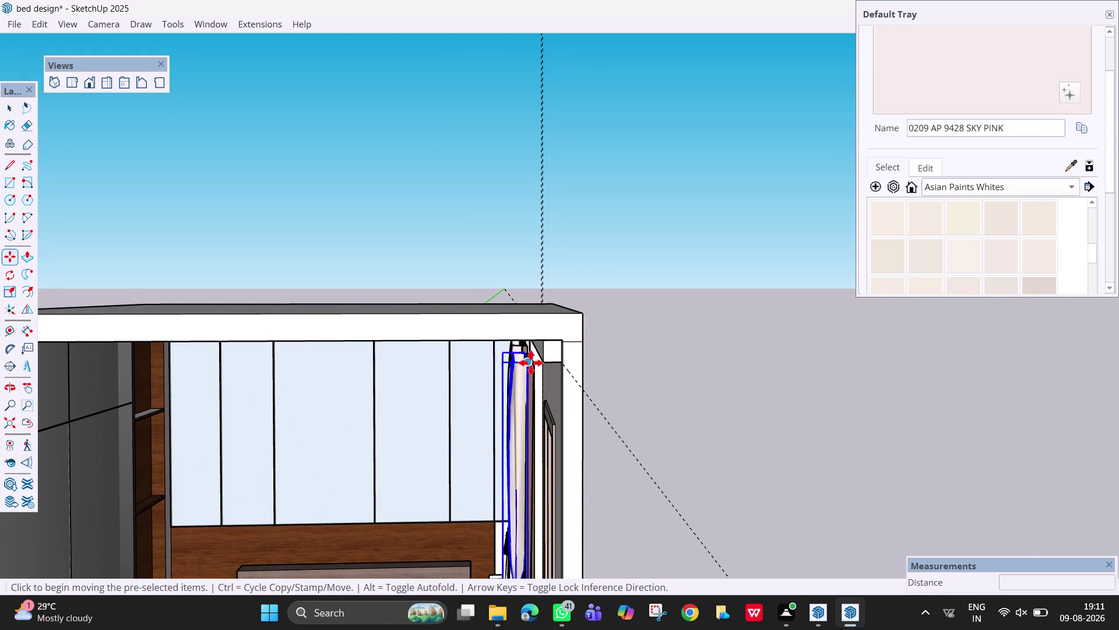
click(529, 363)
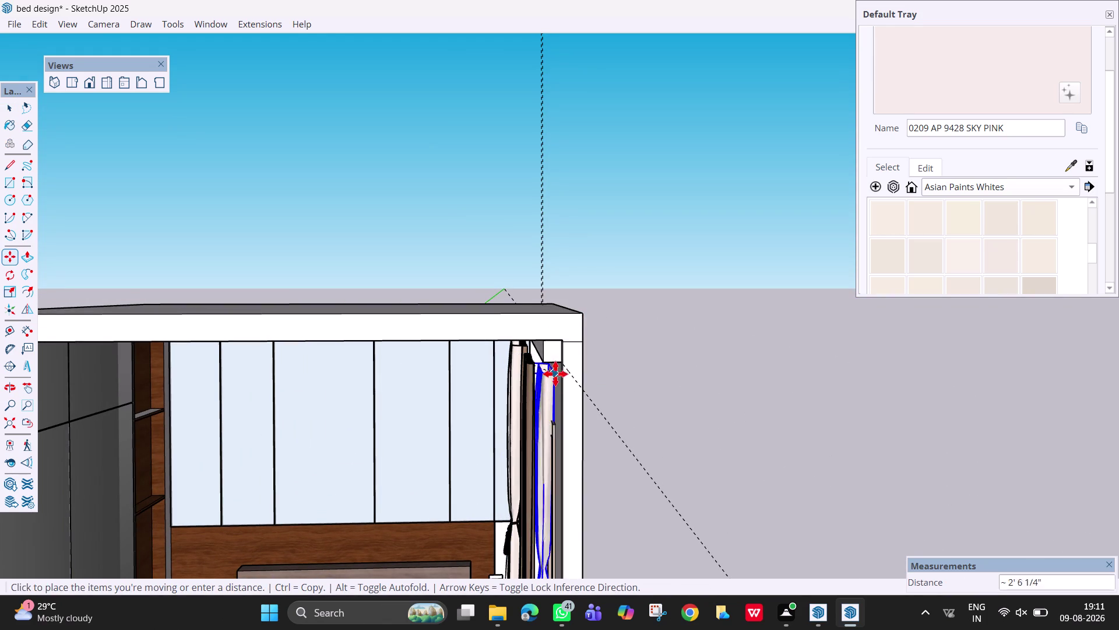
click(560, 369)
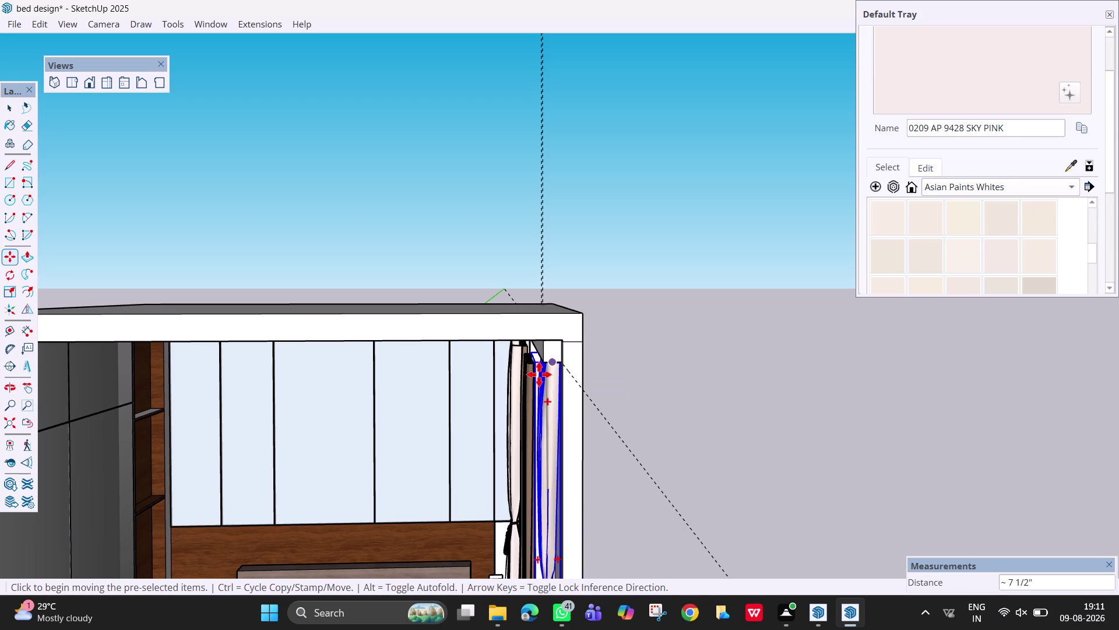
scroll(up, 3)
scroll(down, 3)
middle_drag(552, 403, 584, 427)
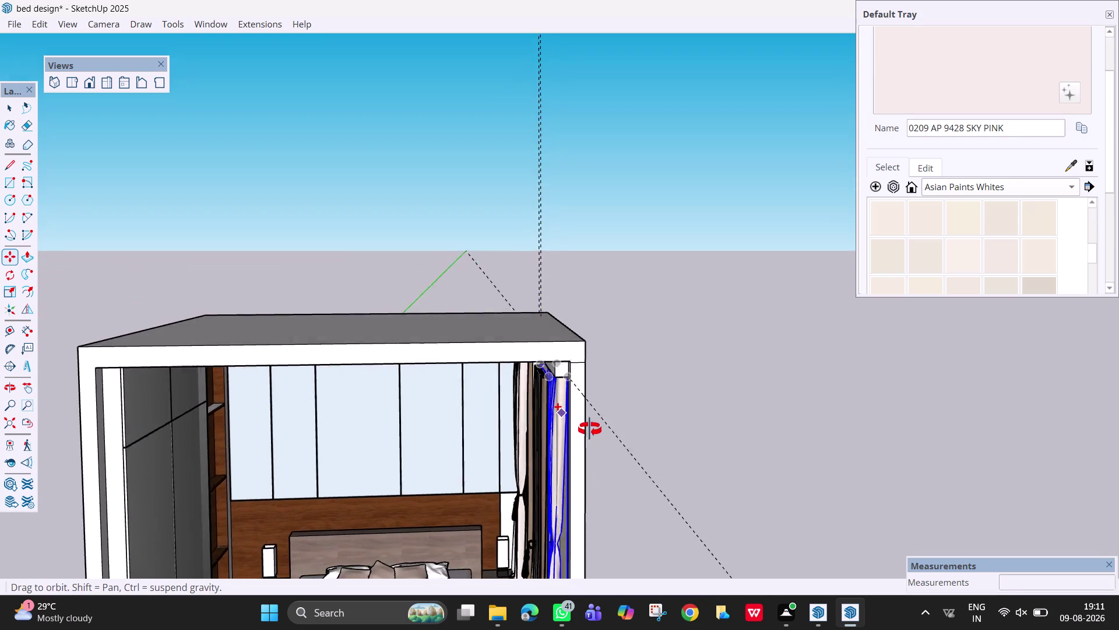
middle_drag(584, 427, 623, 414)
key(Escape)
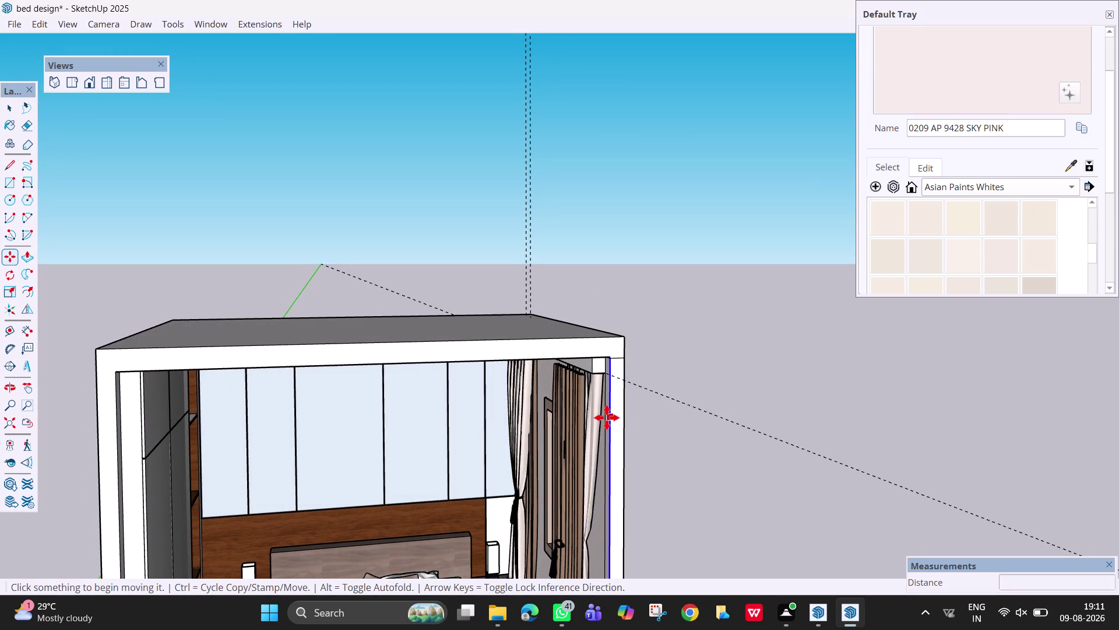
key(ctrl+z)
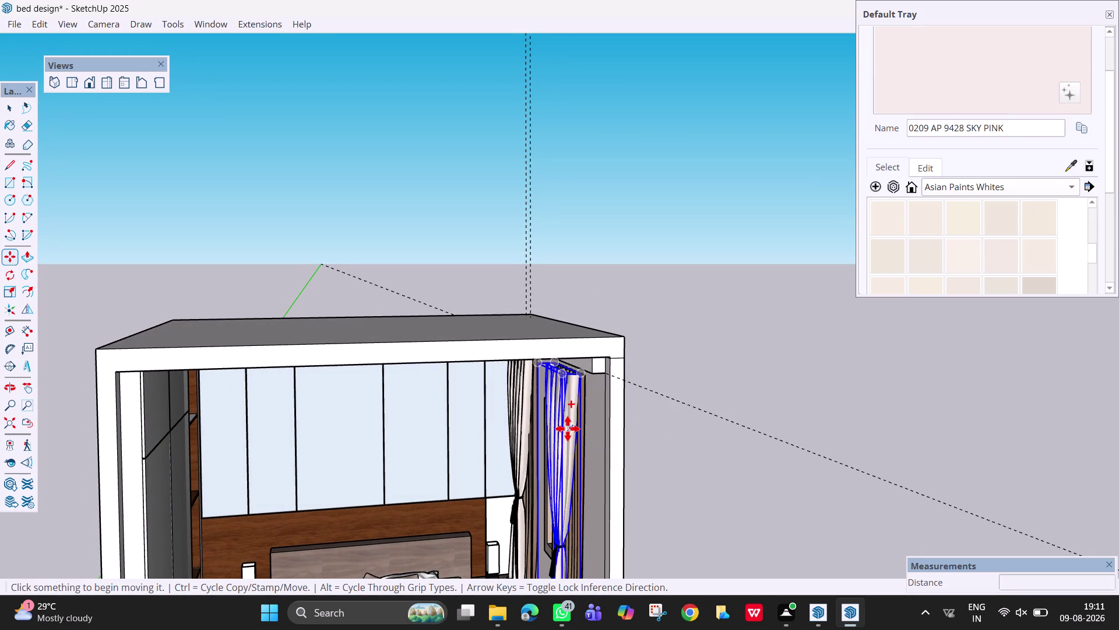
Select both curtain panels and move them tight into the corner.
click(568, 429)
key(Escape)
key(Escape)
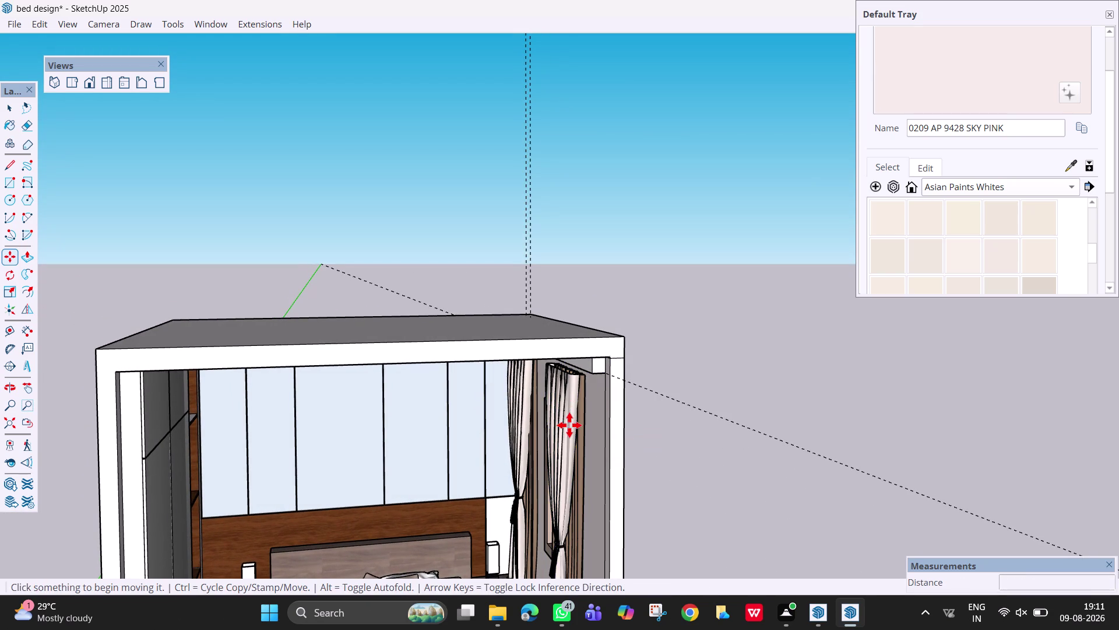
key(Escape)
key(space)
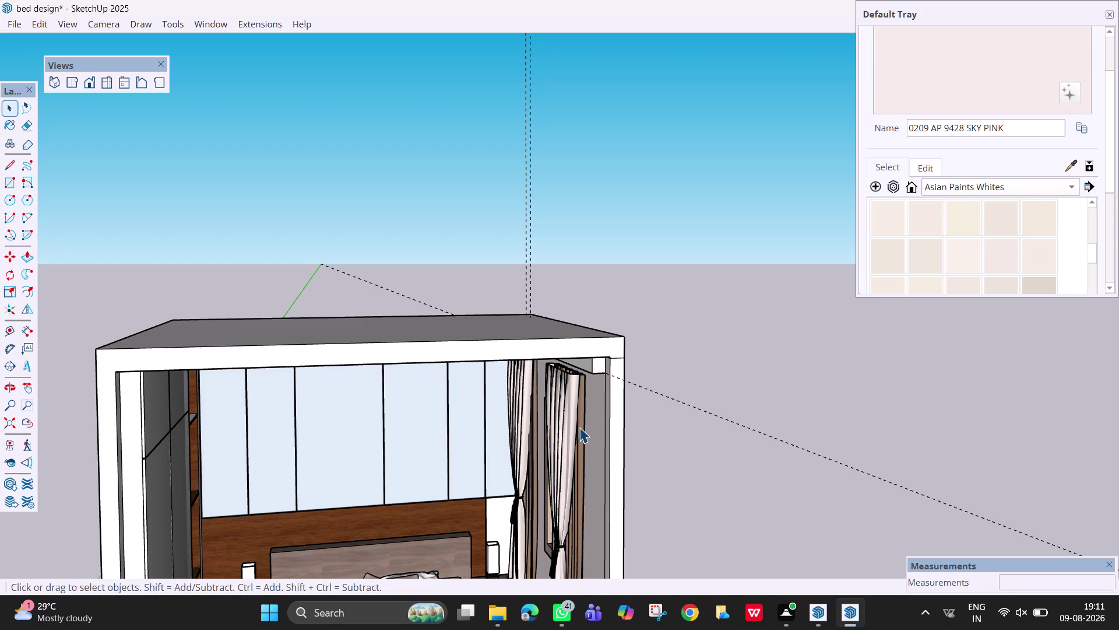
click(583, 429)
click(574, 429)
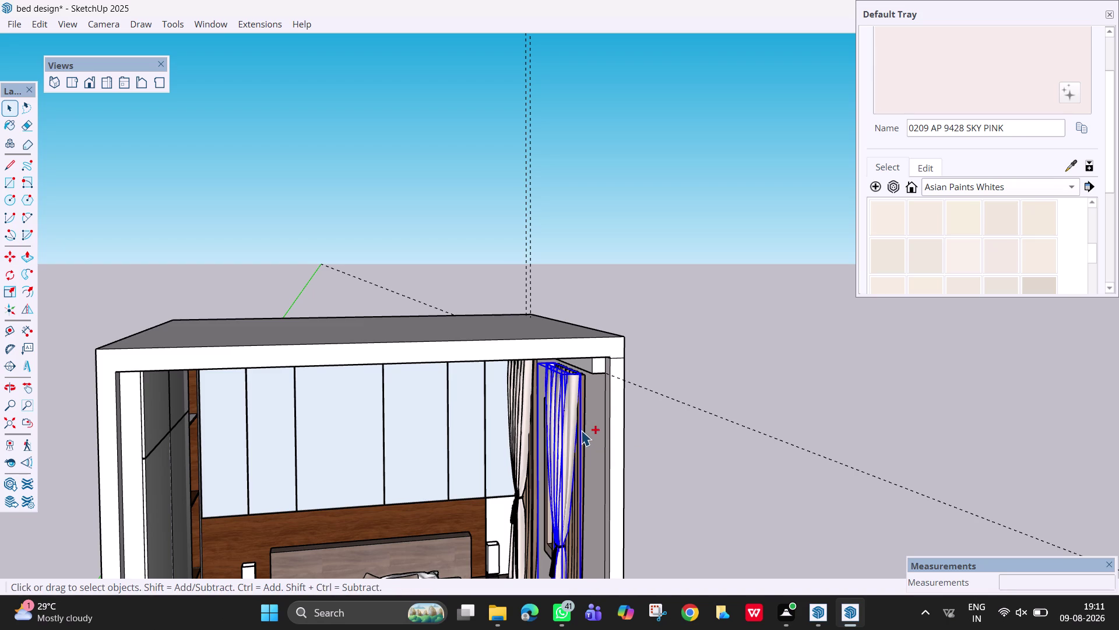
click(582, 430)
click(529, 409)
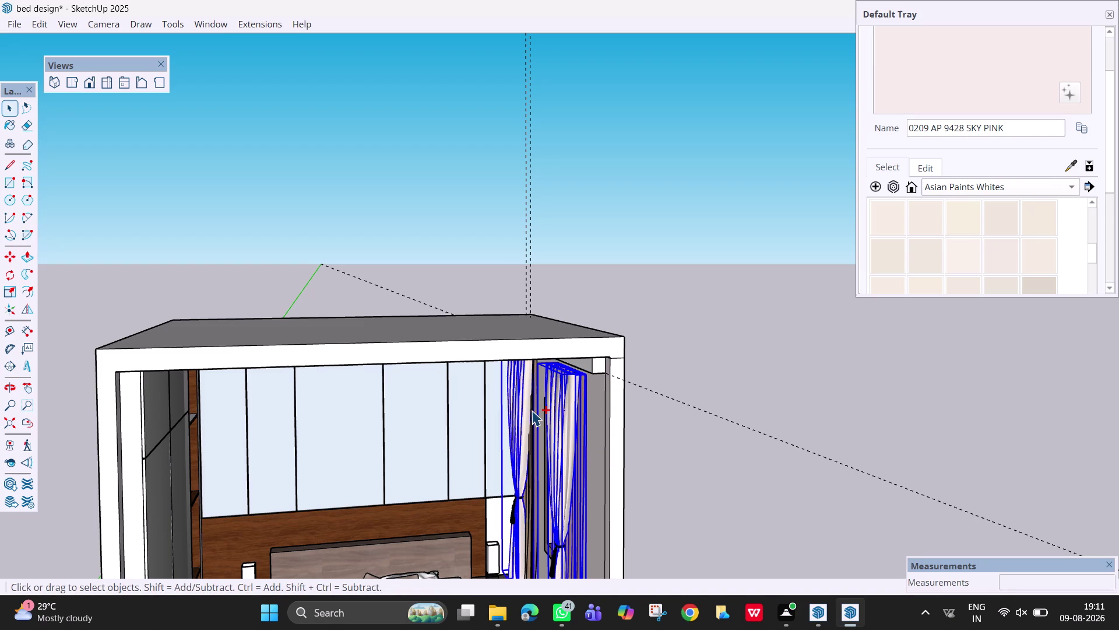
scroll(up, 3)
click(533, 488)
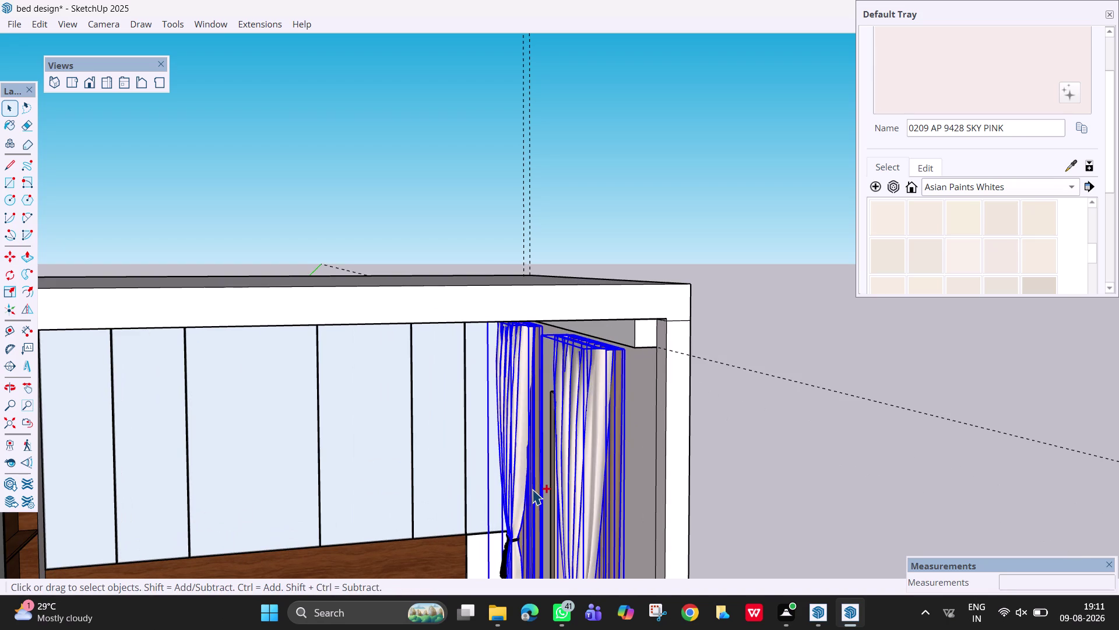
key(m)
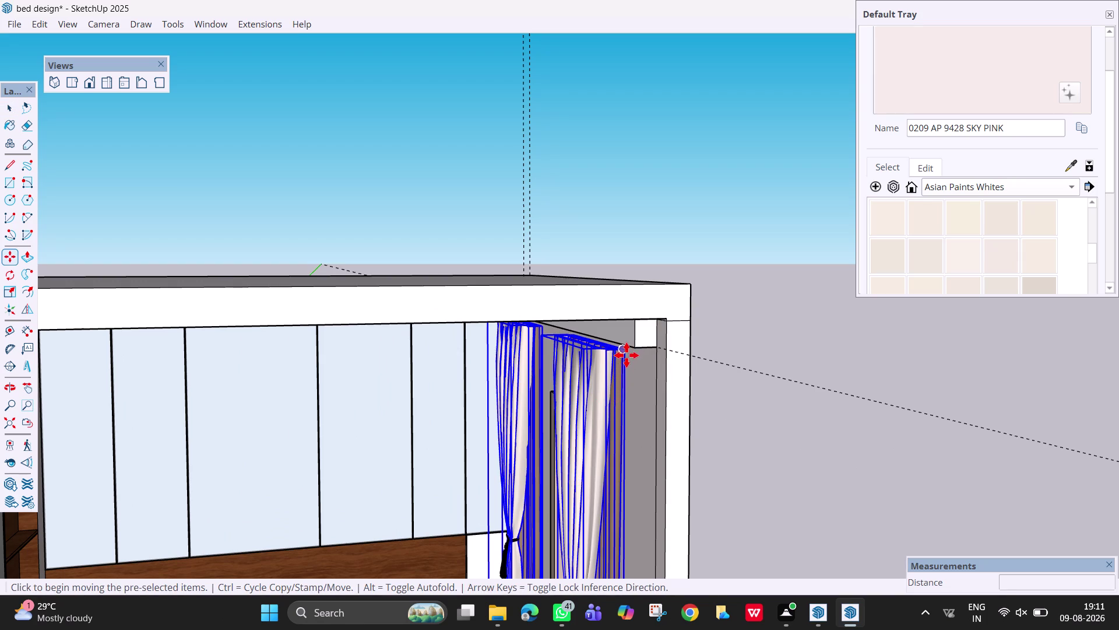
click(628, 350)
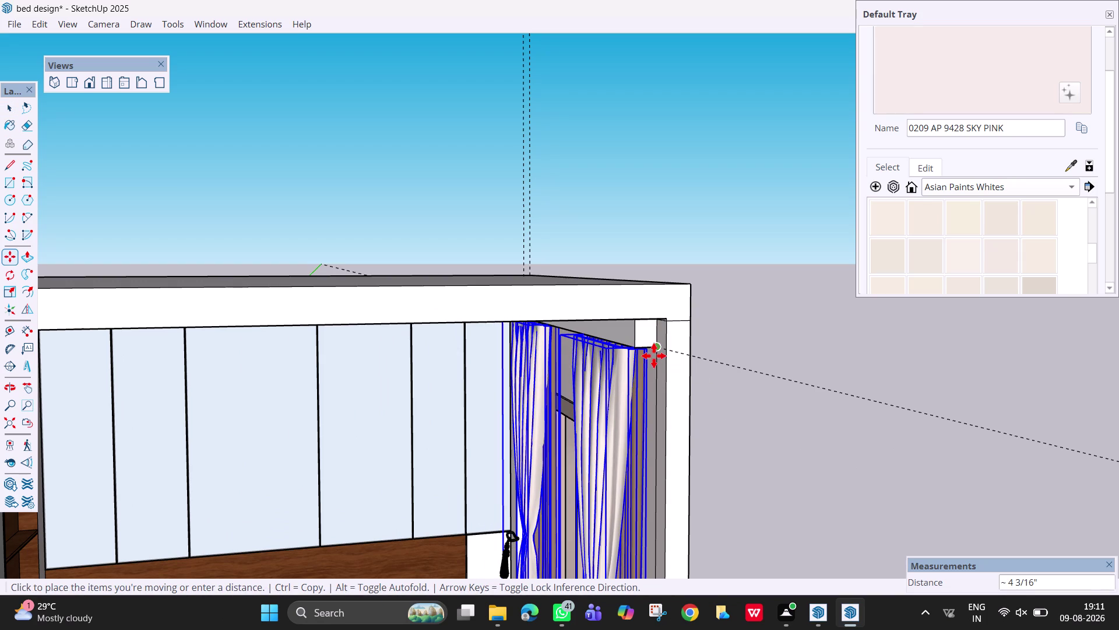
click(654, 356)
scroll(down, 3)
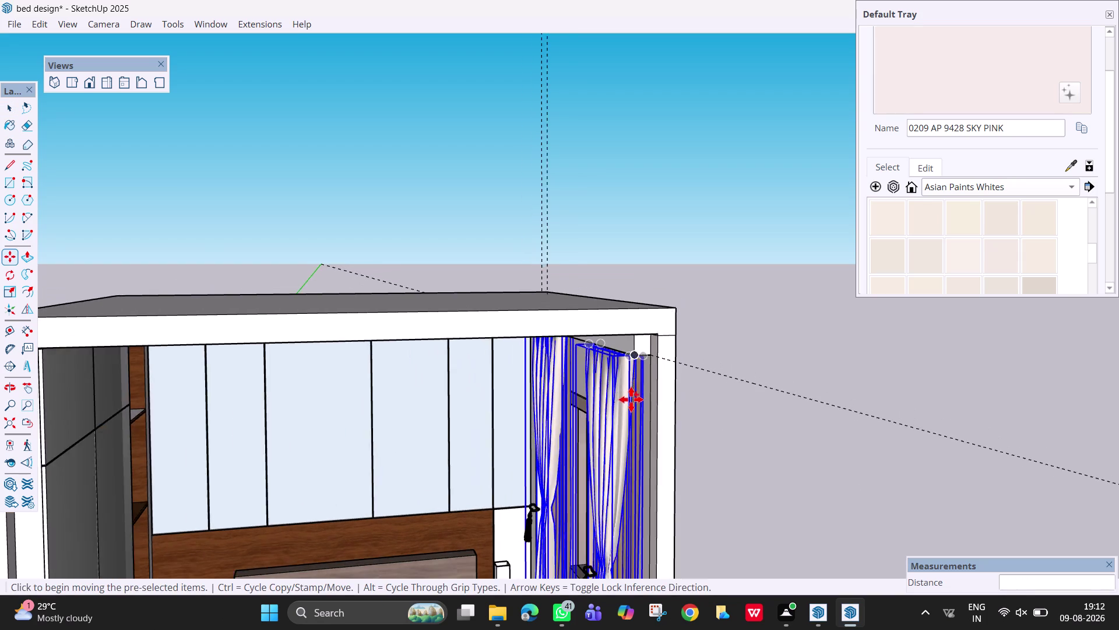
key(Escape)
scroll(down, 3)
middle_drag(645, 406, 718, 328)
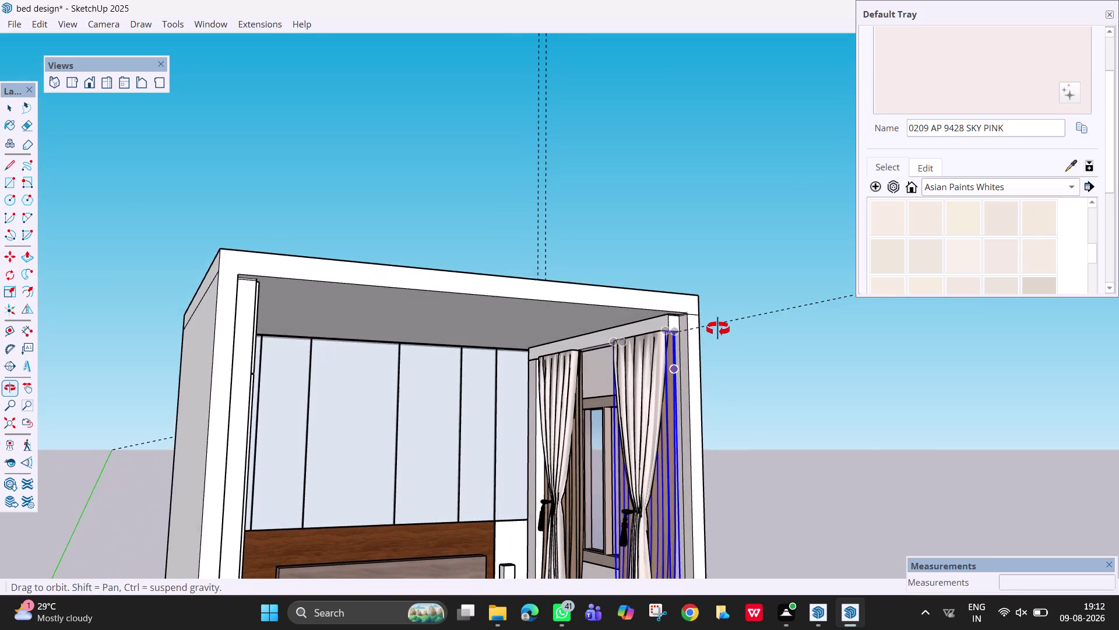
middle_drag(718, 328, 732, 386)
scroll(down, 3)
scroll(down, 3)
middle_drag(680, 498, 574, 487)
scroll(down, 3)
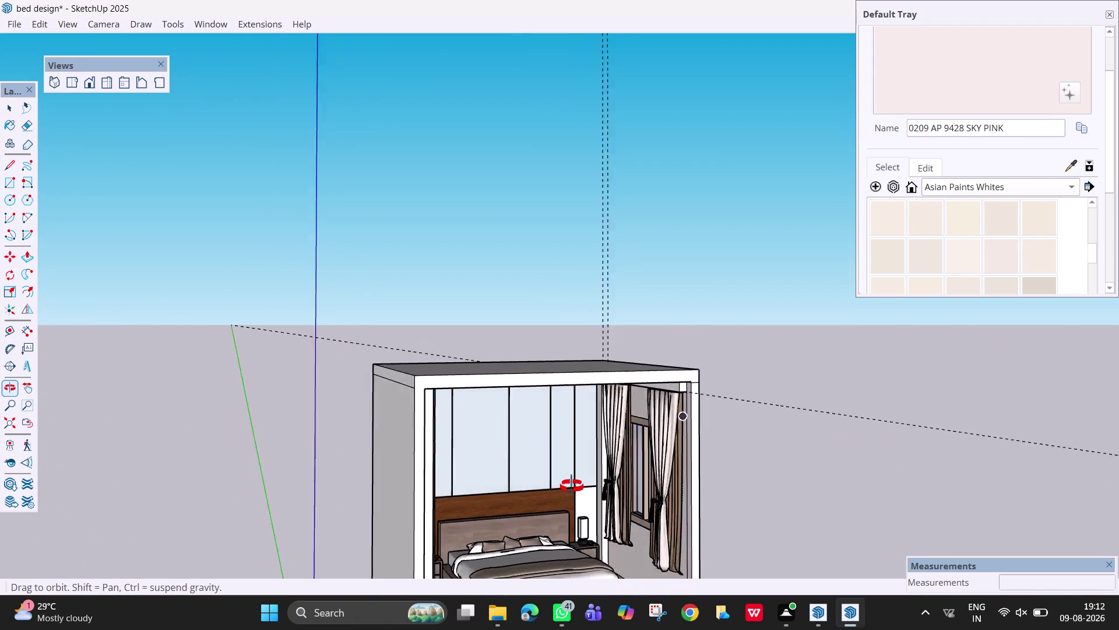
middle_drag(574, 488, 526, 473)
scroll(down, 3)
middle_drag(595, 498, 551, 502)
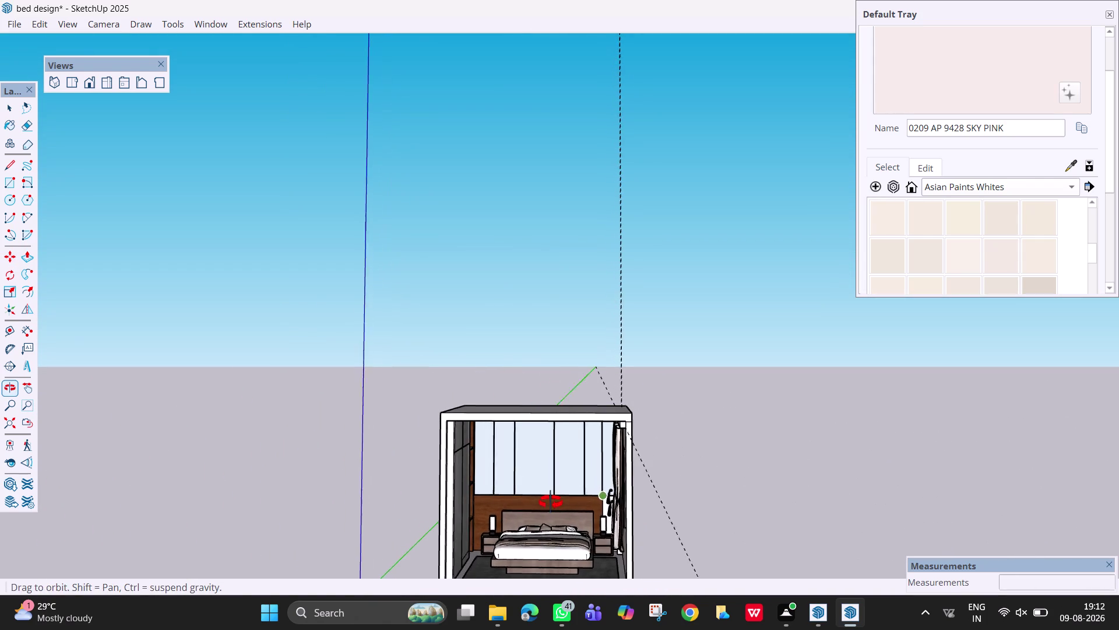
middle_drag(551, 502, 573, 485)
scroll(up, 3)
scroll(down, 3)
middle_drag(570, 493, 570, 539)
scroll(down, 3)
scroll(down, 3)
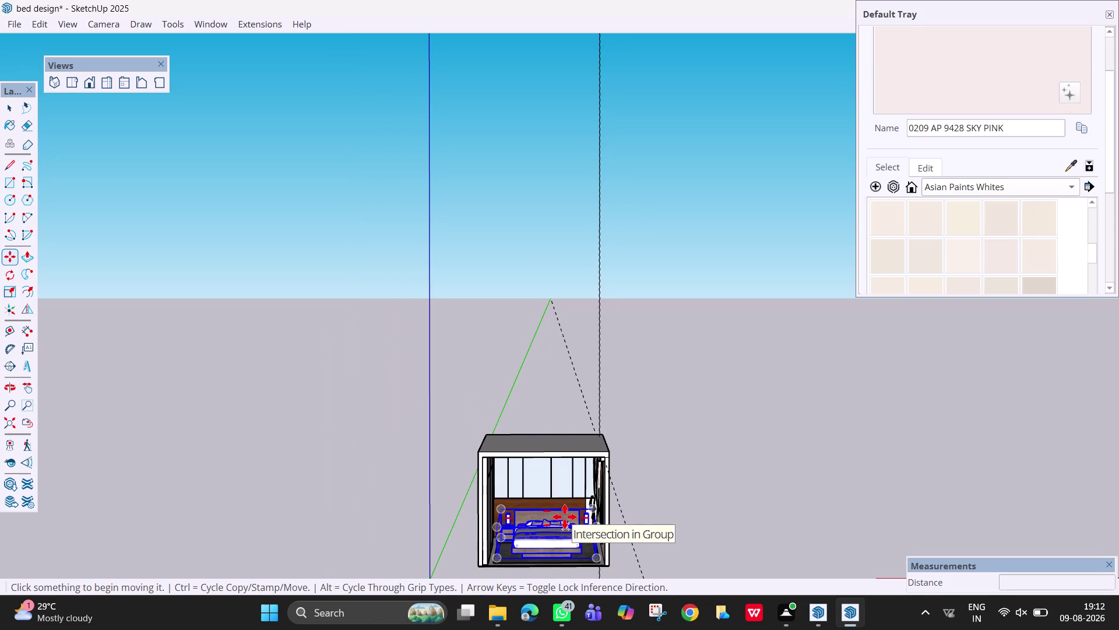
key(h)
drag(565, 517, 576, 375)
scroll(up, 3)
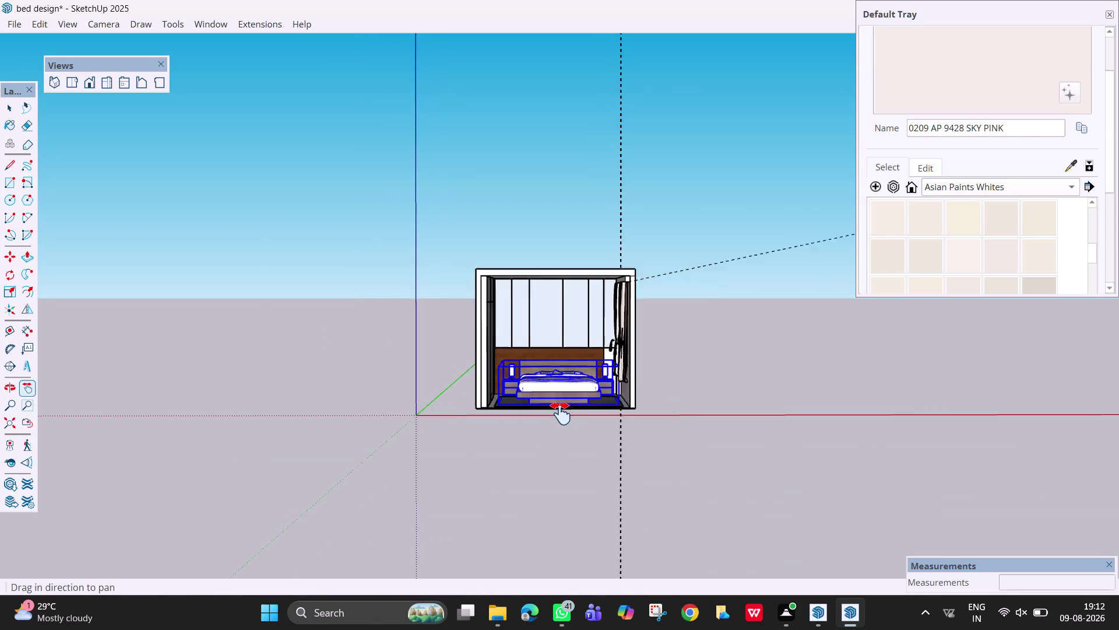
scroll(up, 3)
middle_drag(562, 350, 570, 244)
scroll(up, 3)
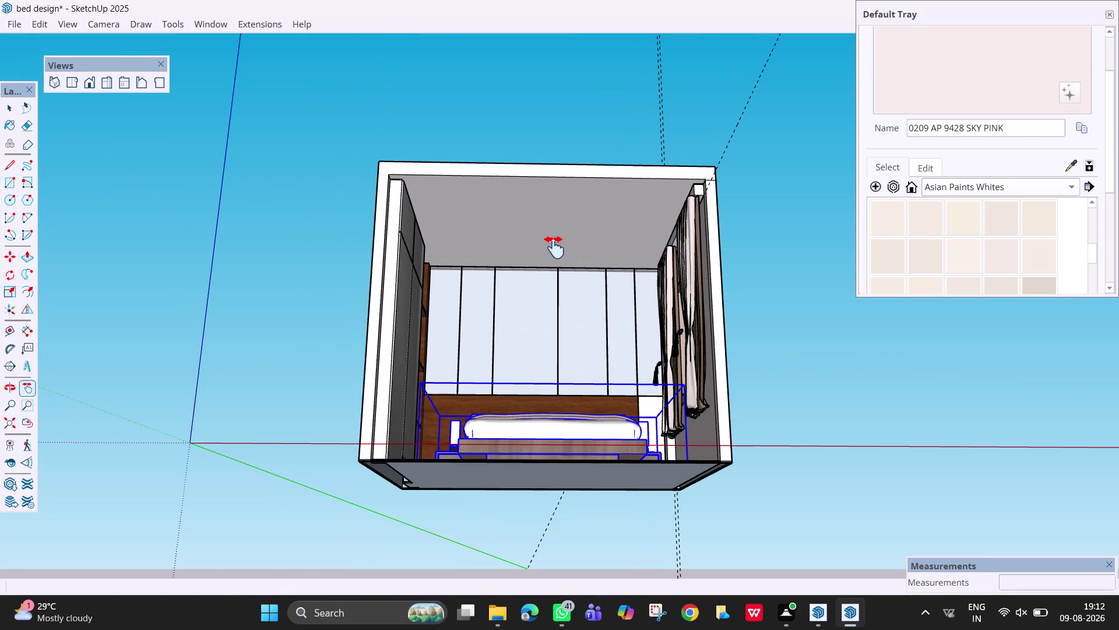
key(f)
Offset the ceiling face inward and push the inner rectangle up 3 inches.
click(426, 215)
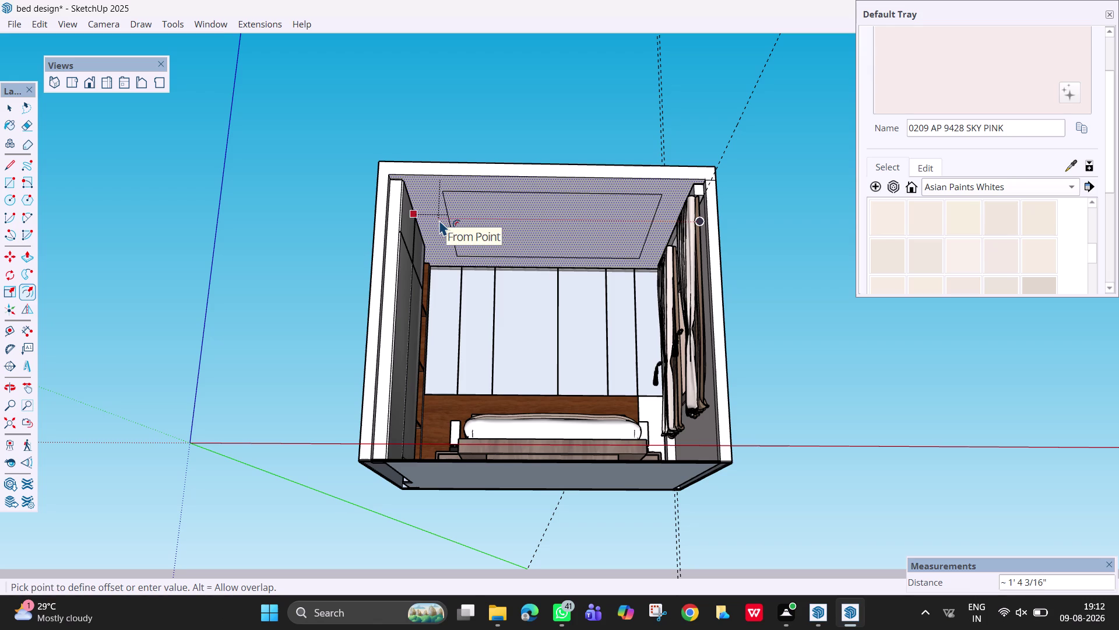
click(439, 219)
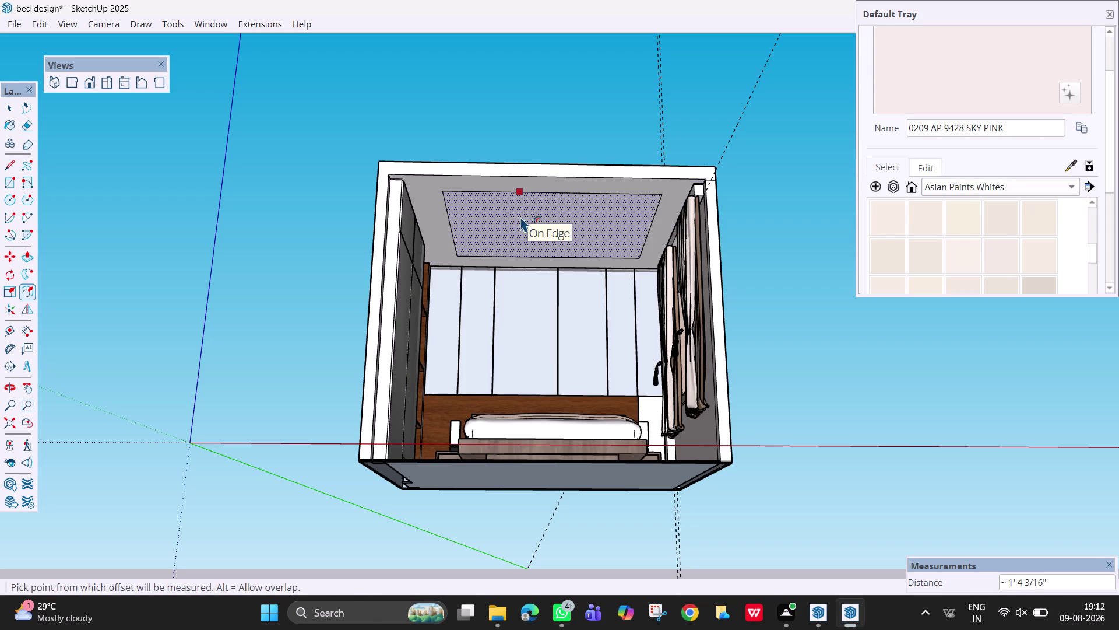
key(p)
click(523, 216)
key(Escape)
click(523, 216)
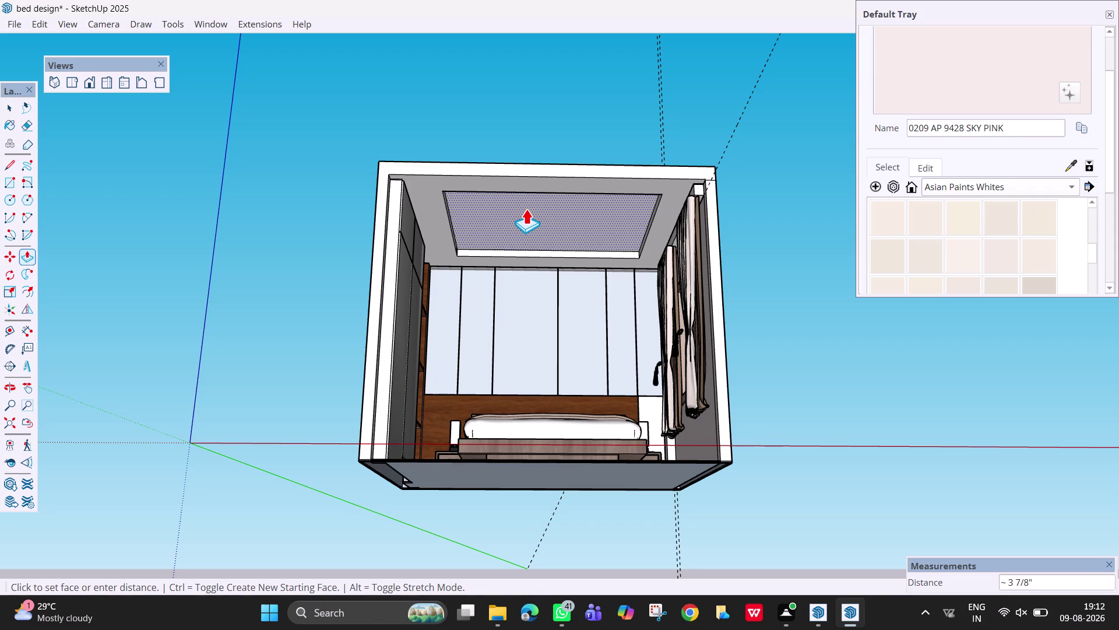
key(2)
key(BackSpace)
key(3)
key(Return)
scroll(up, 3)
middle_drag(549, 310, 549, 309)
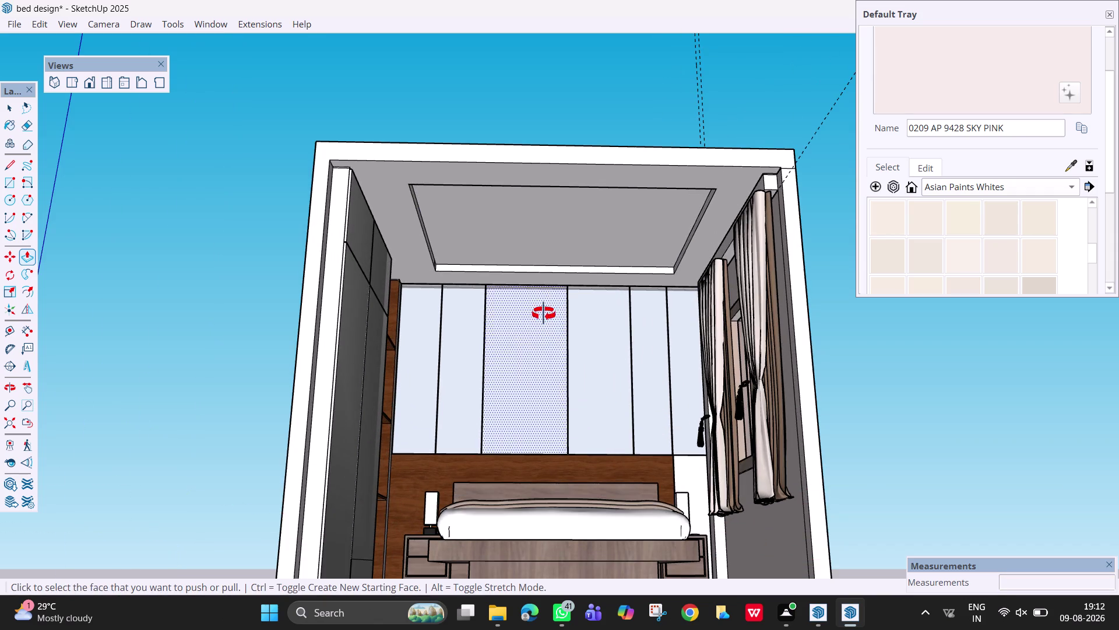
middle_drag(549, 309, 498, 368)
key(space)
Erase the leftover edges at the tray's left and right corners.
scroll(up, 3)
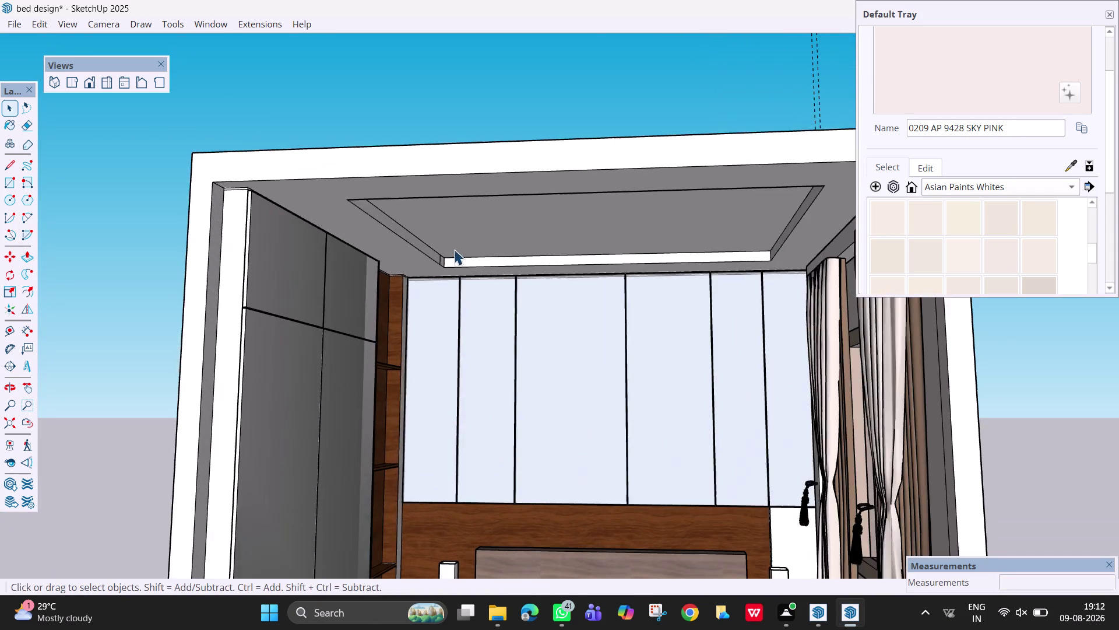
middle_drag(454, 249, 424, 250)
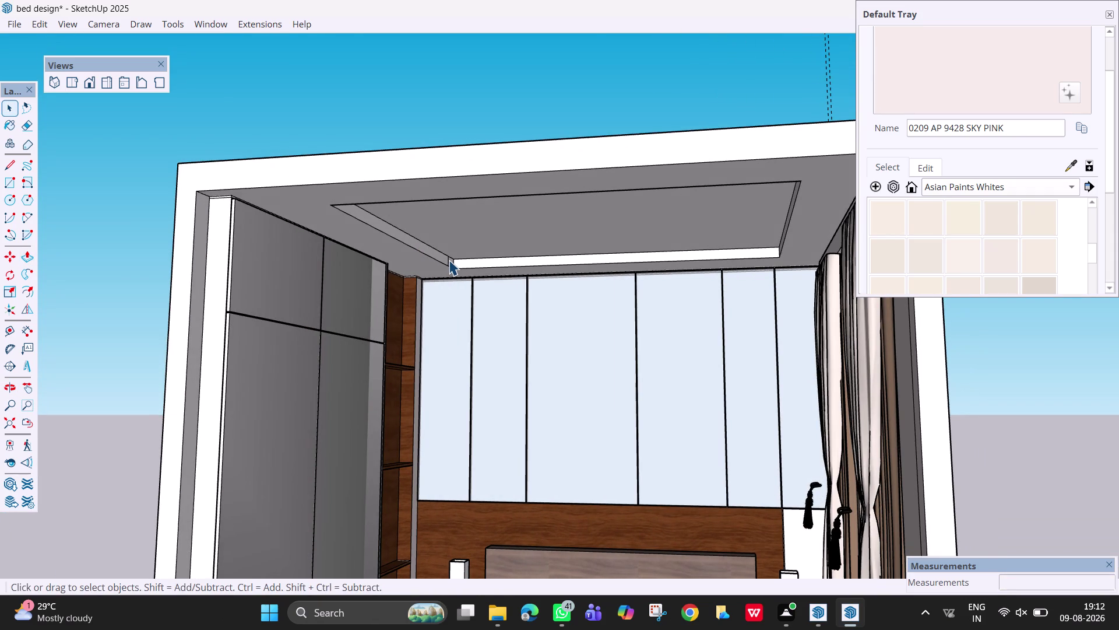
key(e)
drag(451, 259, 444, 260)
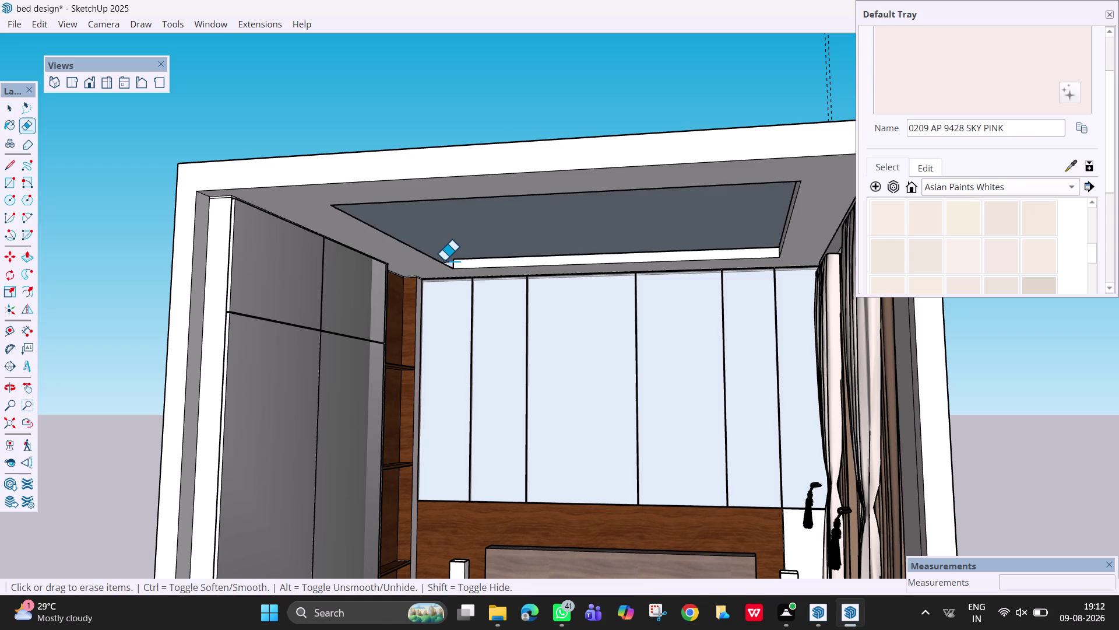
key(ctrl+z)
scroll(up, 3)
click(450, 259)
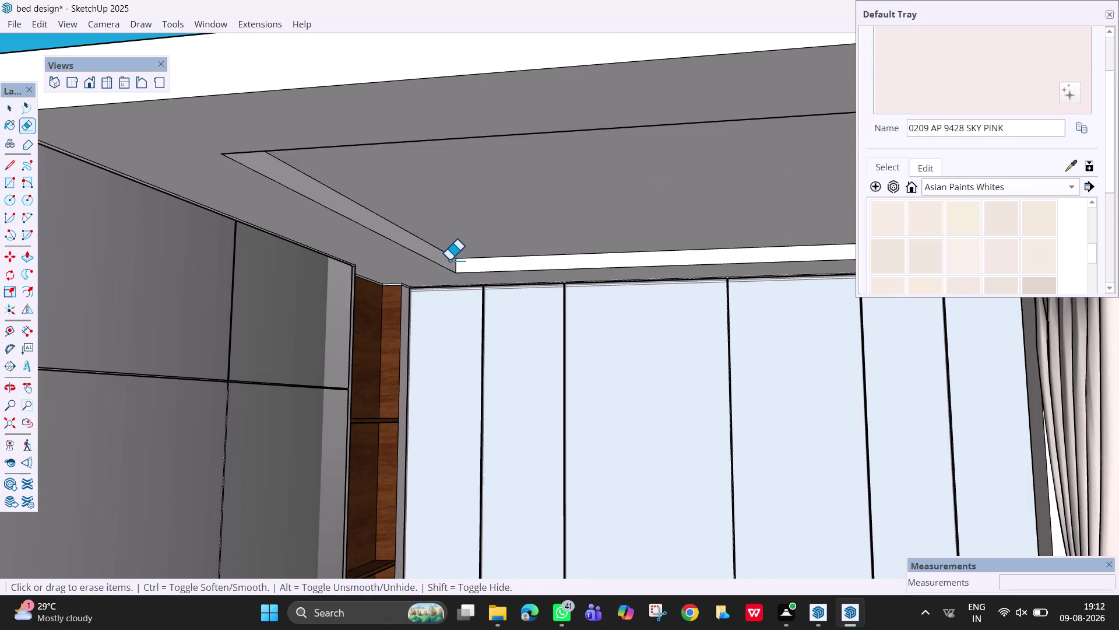
scroll(down, 3)
middle_drag(470, 269, 600, 240)
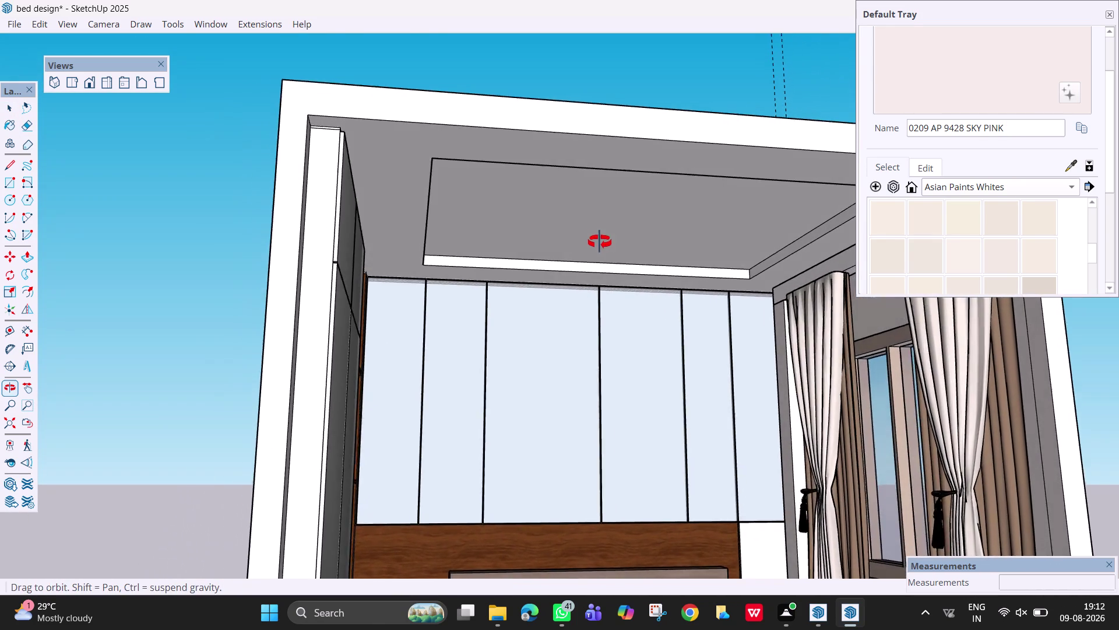
middle_drag(600, 241, 595, 244)
scroll(down, 3)
click(1117, 15)
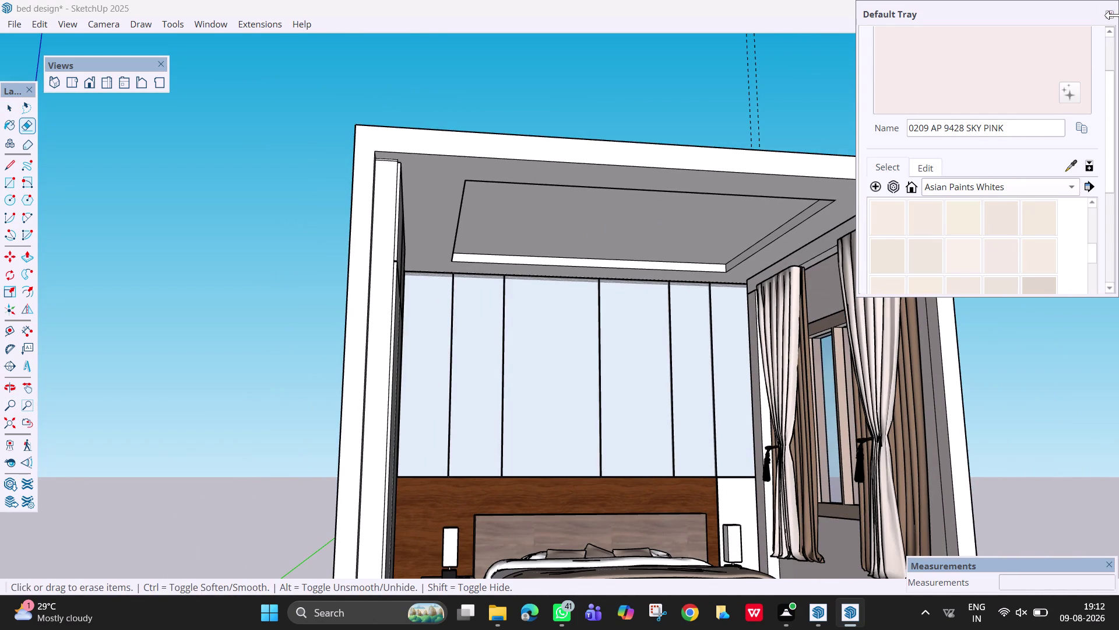
click(1109, 15)
middle_drag(873, 218, 779, 223)
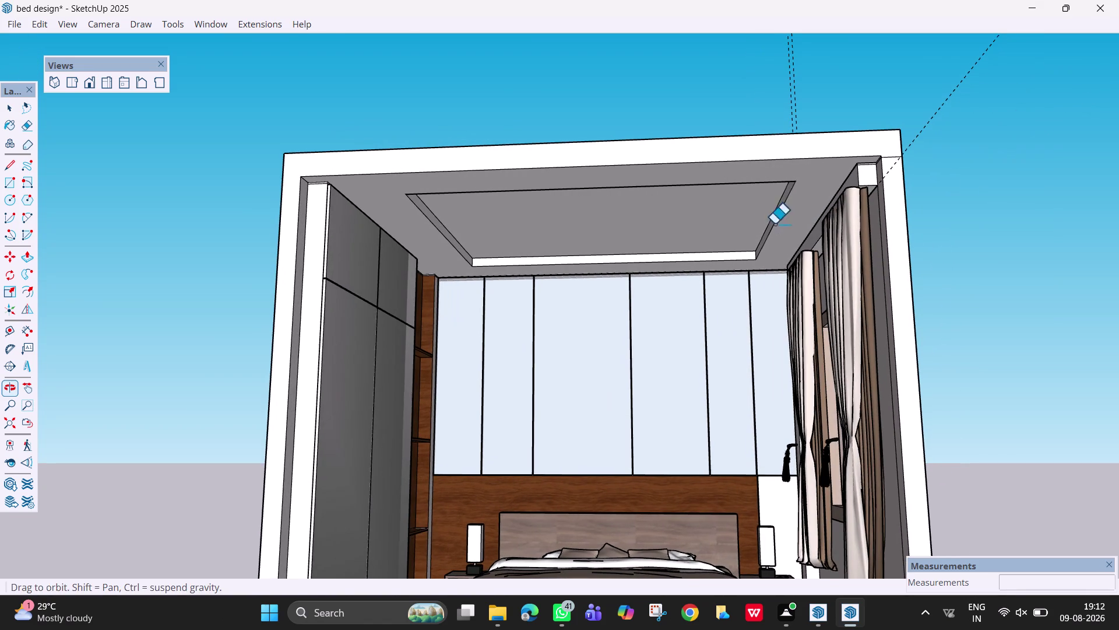
key(f)
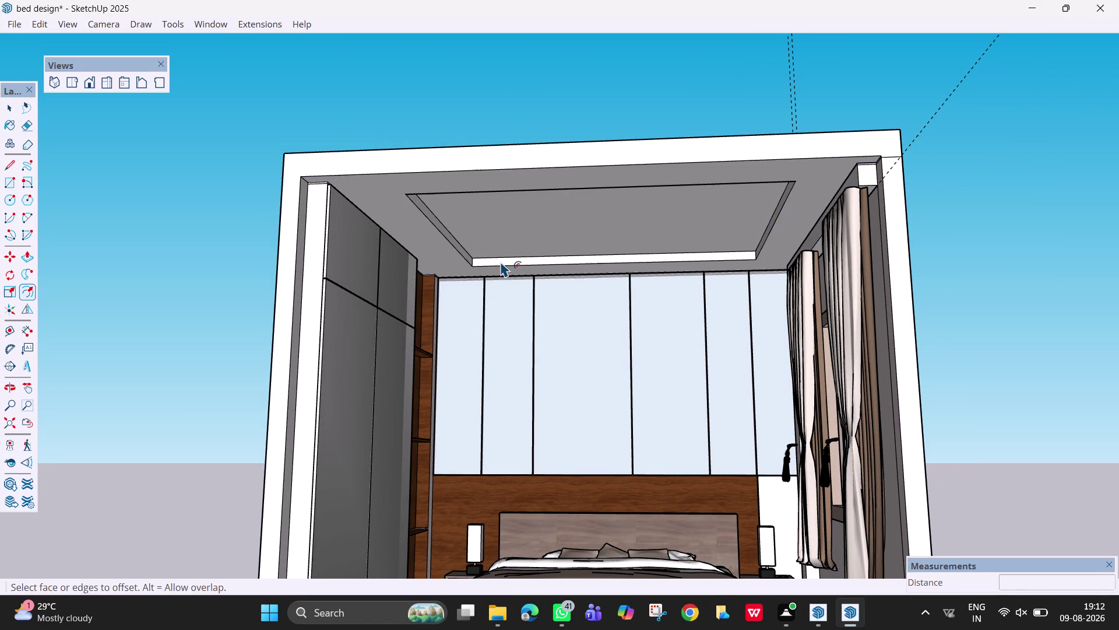
click(502, 261)
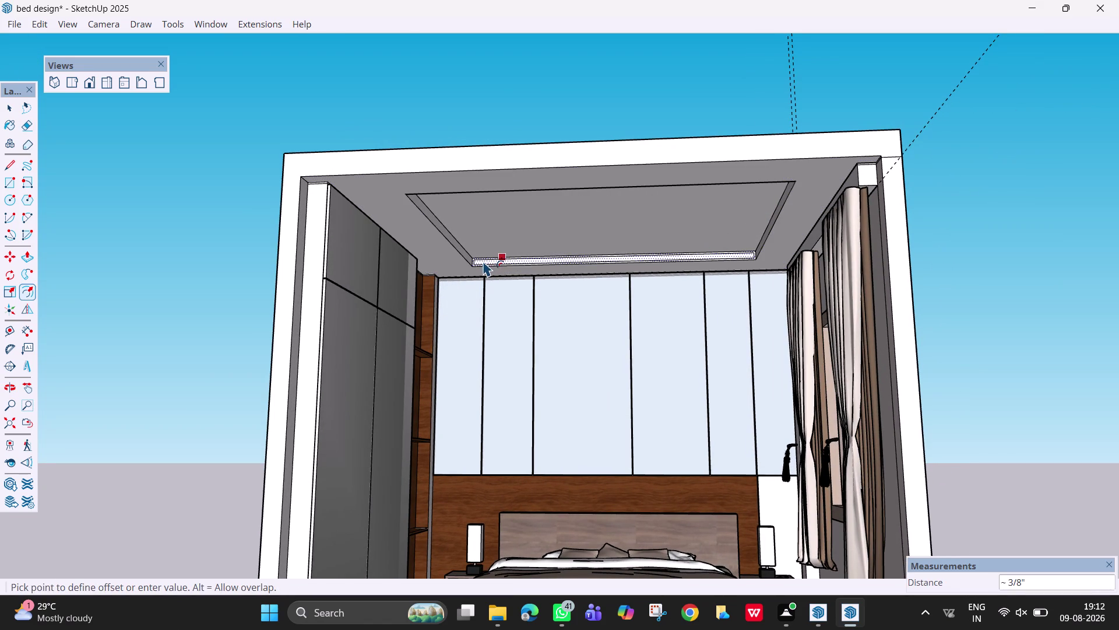
key(Escape)
scroll(up, 3)
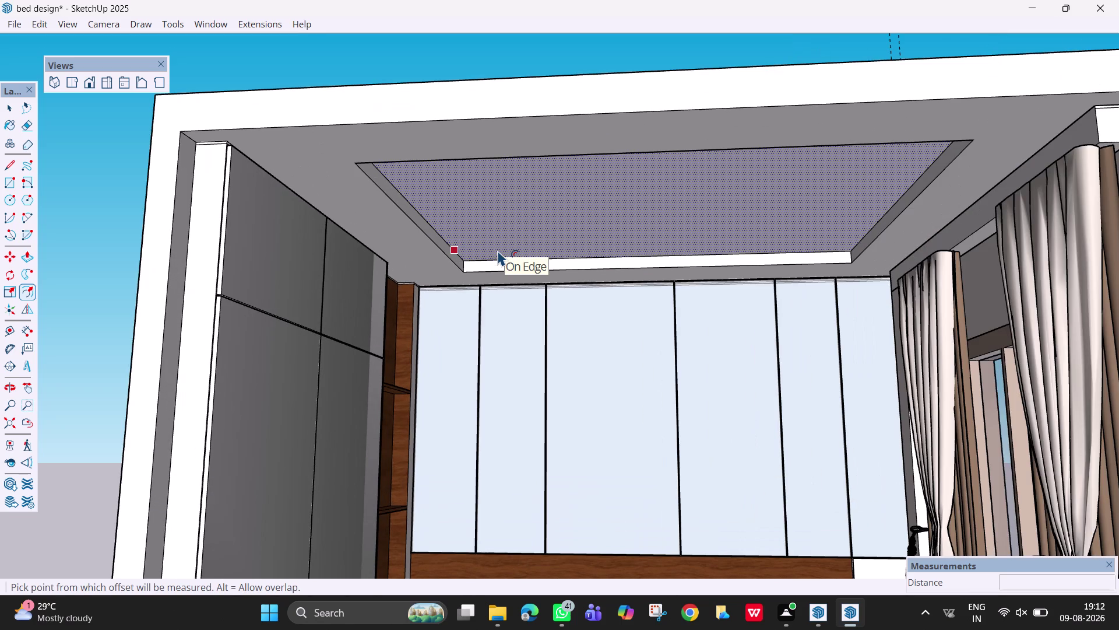
key(space)
scroll(down, 3)
scroll(down, 3)
middle_drag(589, 368, 627, 360)
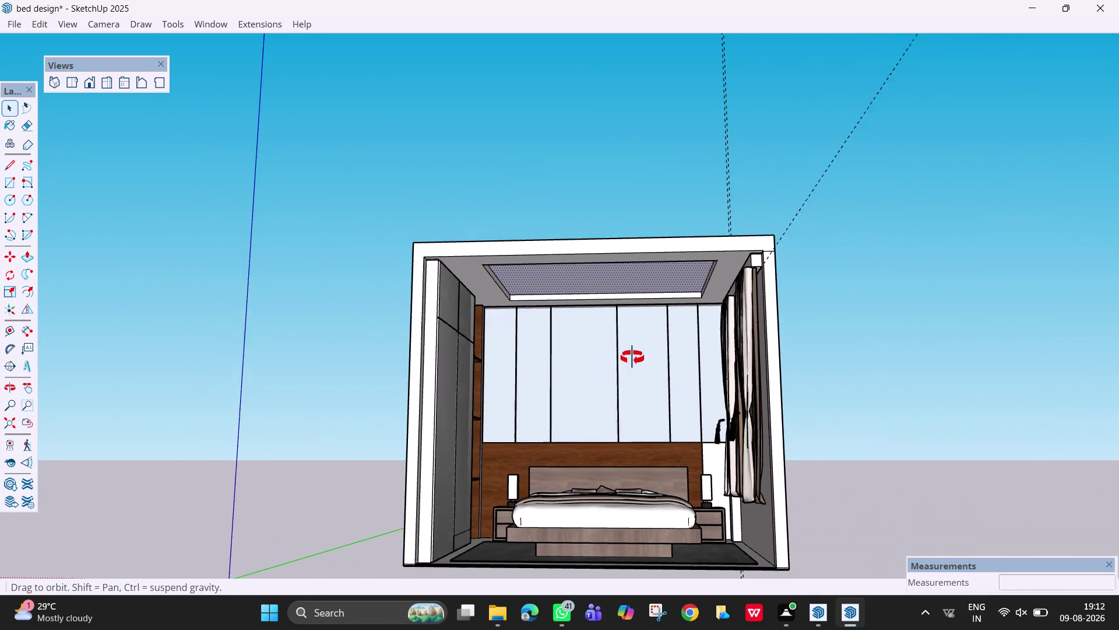
middle_drag(627, 360, 641, 354)
key(Escape)
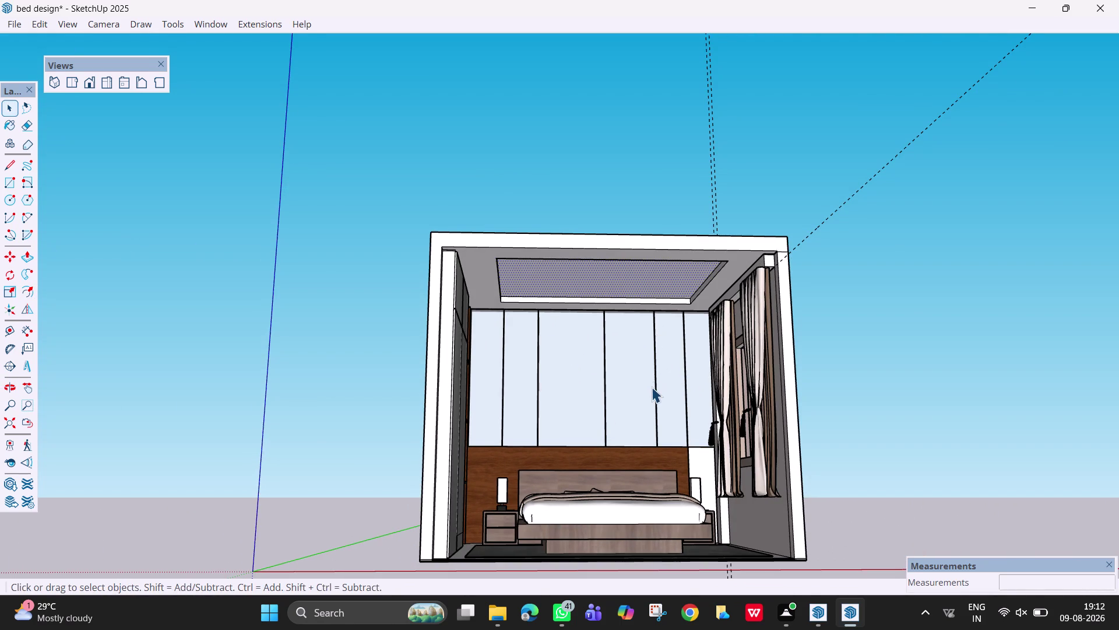
scroll(down, 3)
middle_drag(651, 391, 639, 465)
scroll(up, 3)
scroll(up, 3)
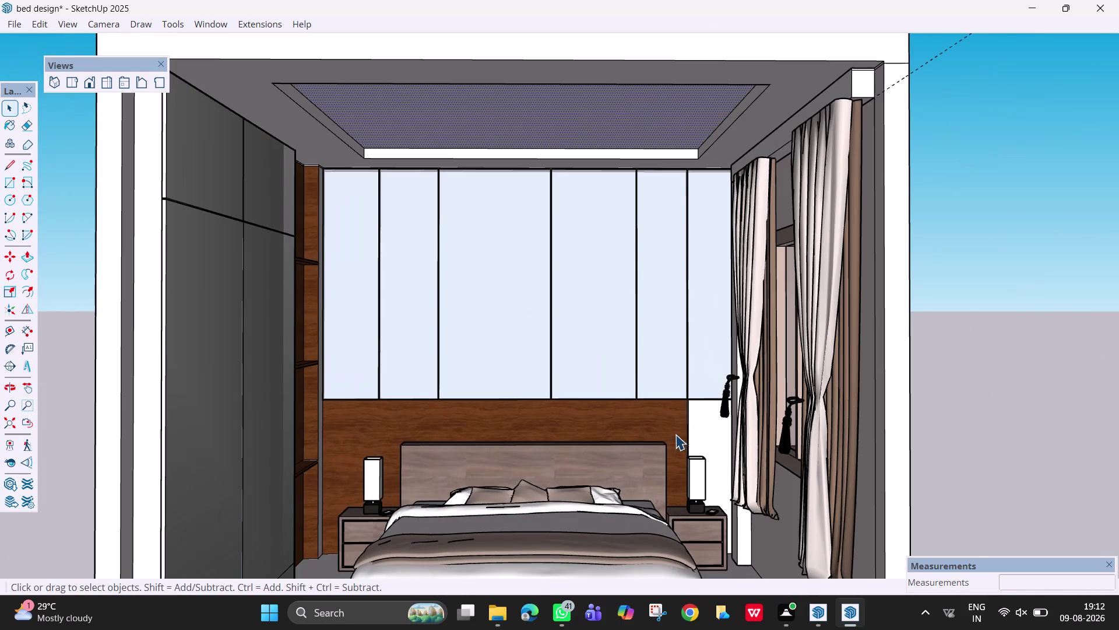
key(l)
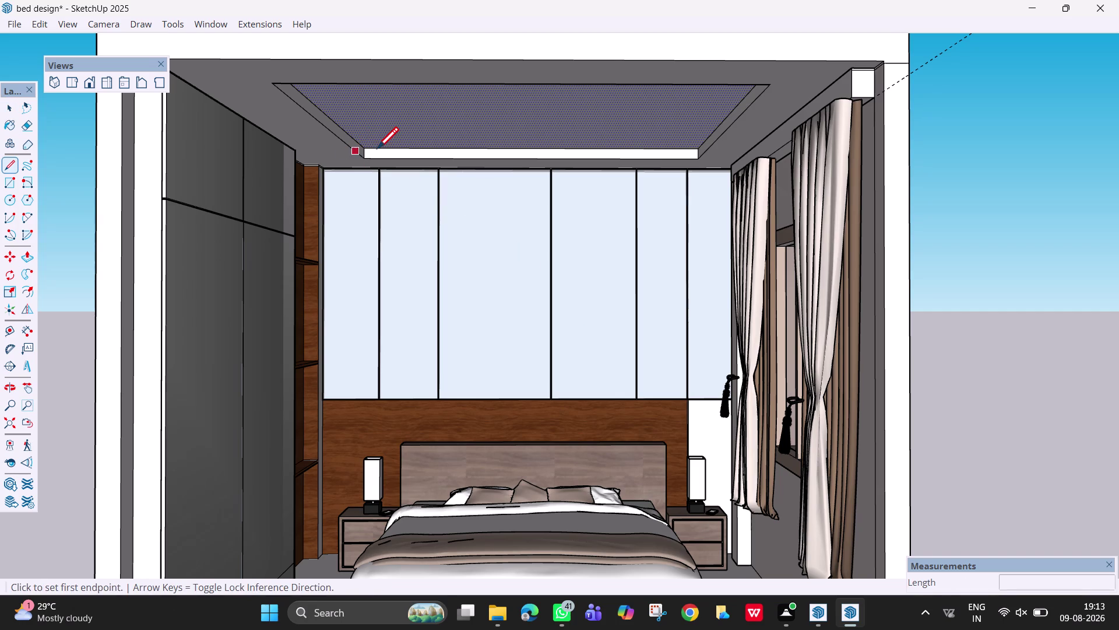
Draw a line along the cove strip from the tray corner and inspect its right end.
scroll(up, 3)
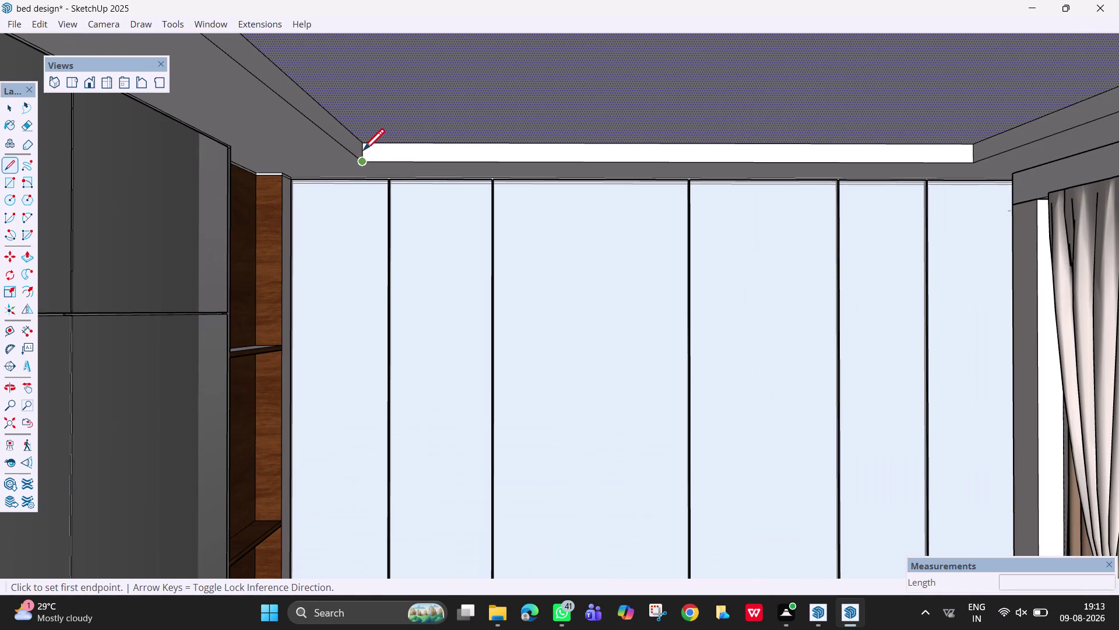
click(363, 153)
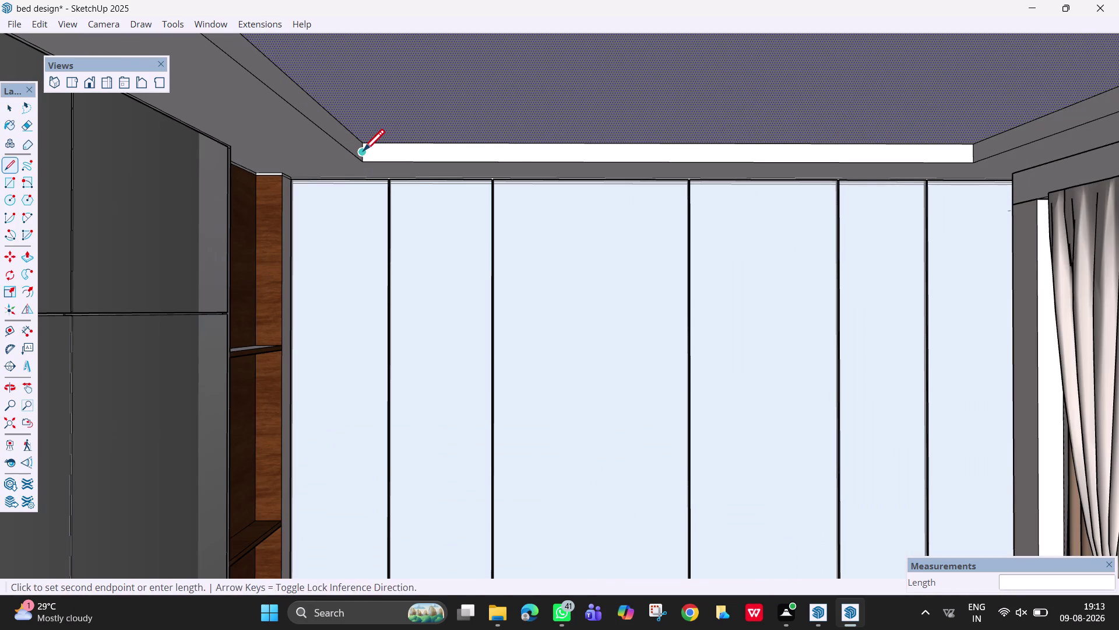
click(974, 154)
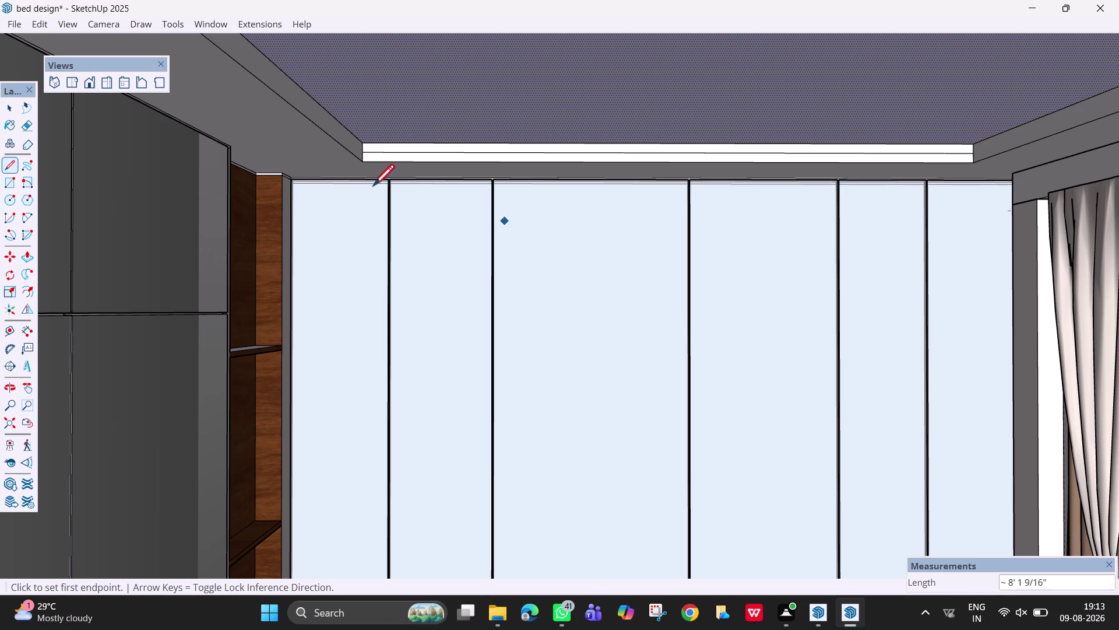
scroll(down, 3)
middle_drag(837, 250, 939, 257)
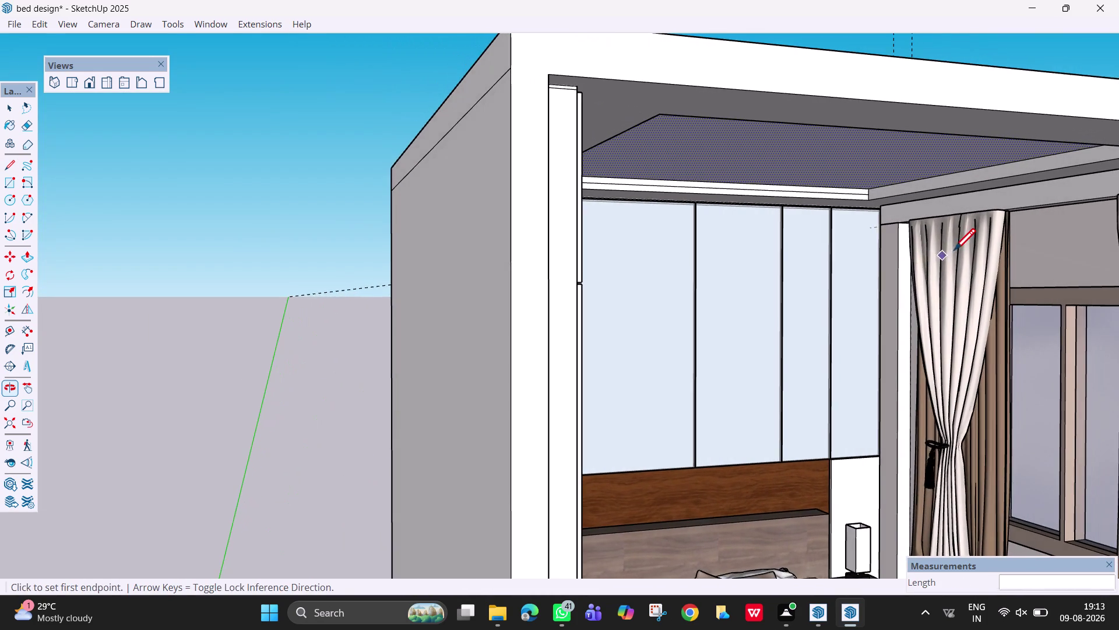
scroll(up, 3)
middle_drag(795, 253, 869, 266)
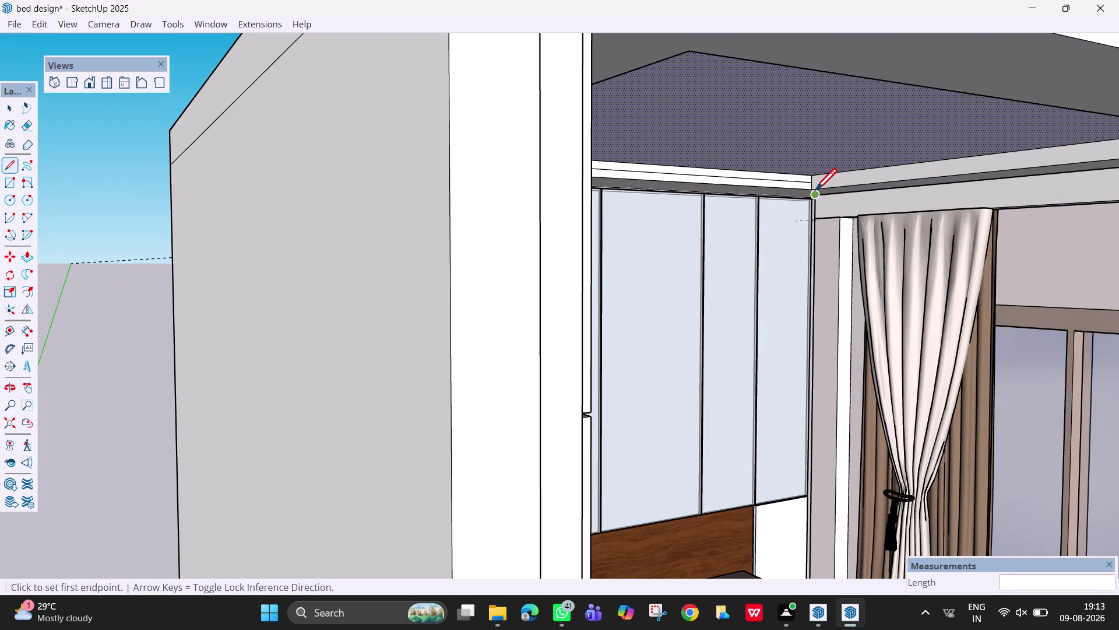
scroll(up, 3)
middle_drag(815, 189, 879, 204)
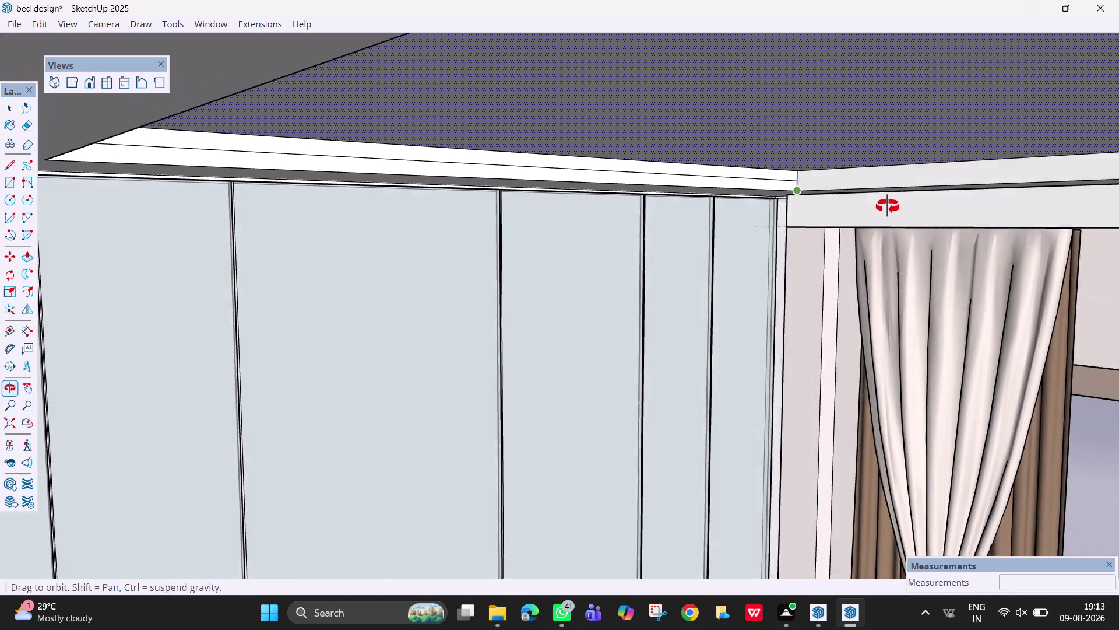
middle_drag(879, 204, 911, 212)
scroll(down, 3)
scroll(down, 3)
scroll(down, 3)
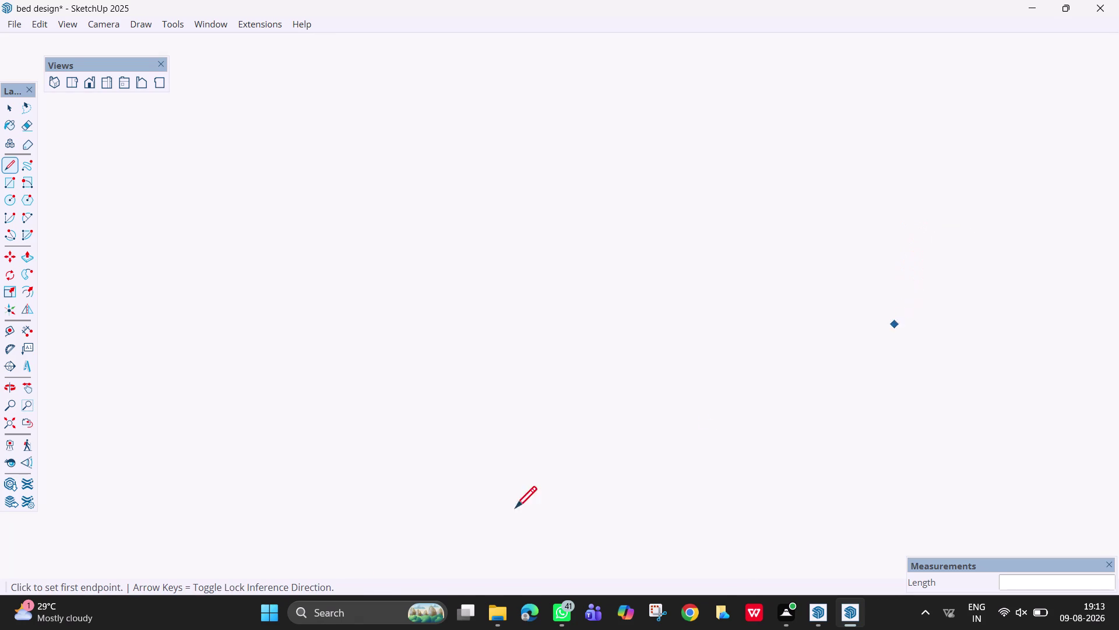
Draw a line across the ceiling from the corner above the curtains.
click(3, 426)
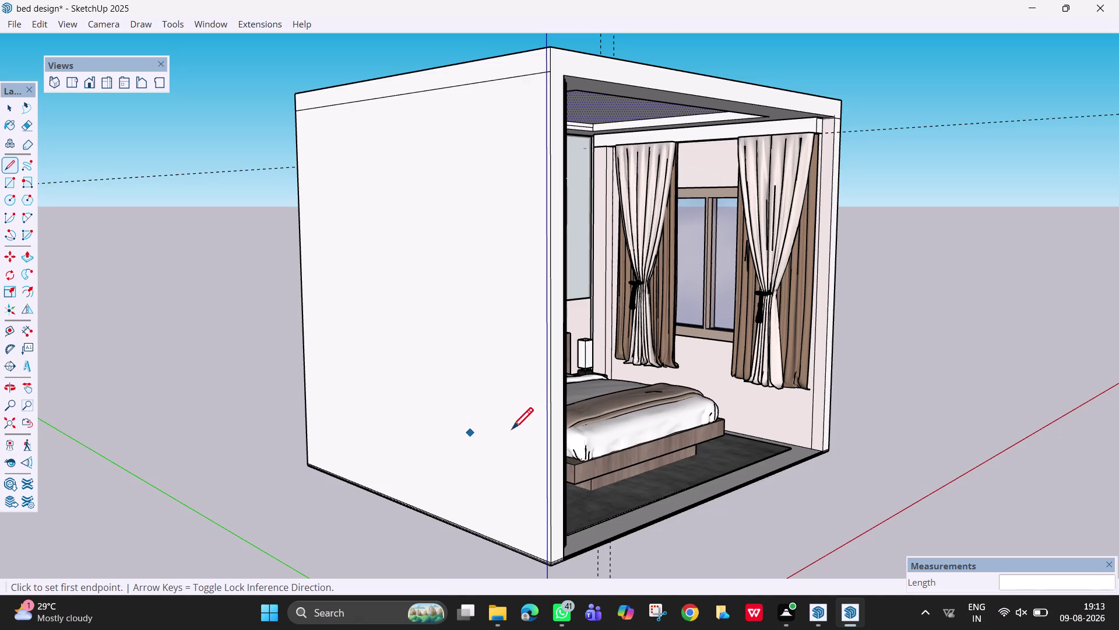
key(h)
drag(702, 244, 542, 296)
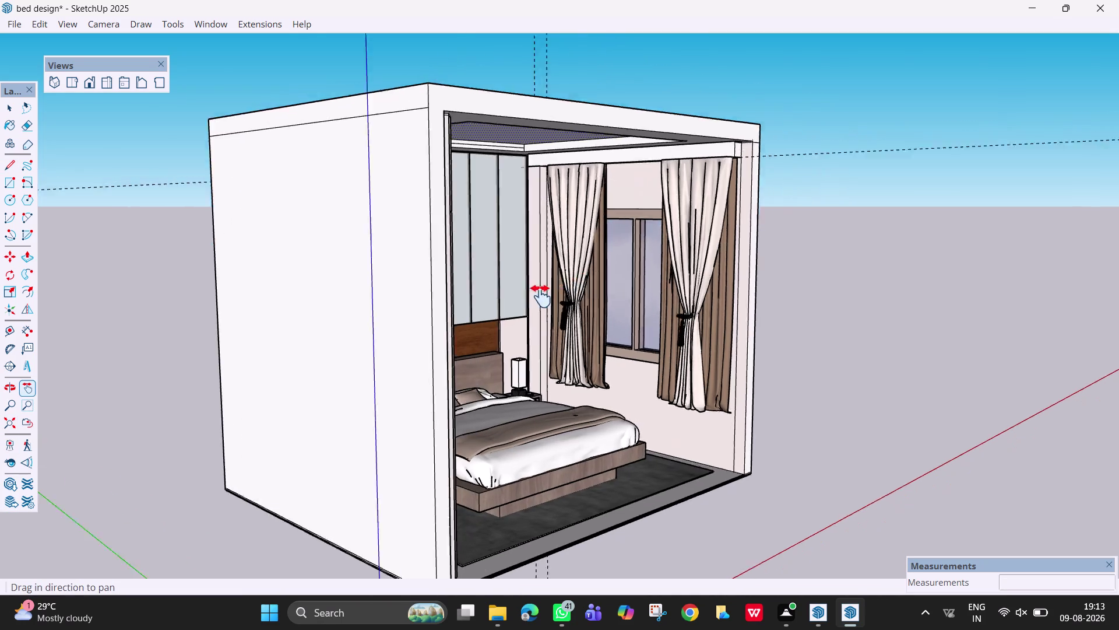
drag(541, 296, 541, 296)
scroll(up, 3)
middle_drag(601, 288, 637, 286)
scroll(up, 3)
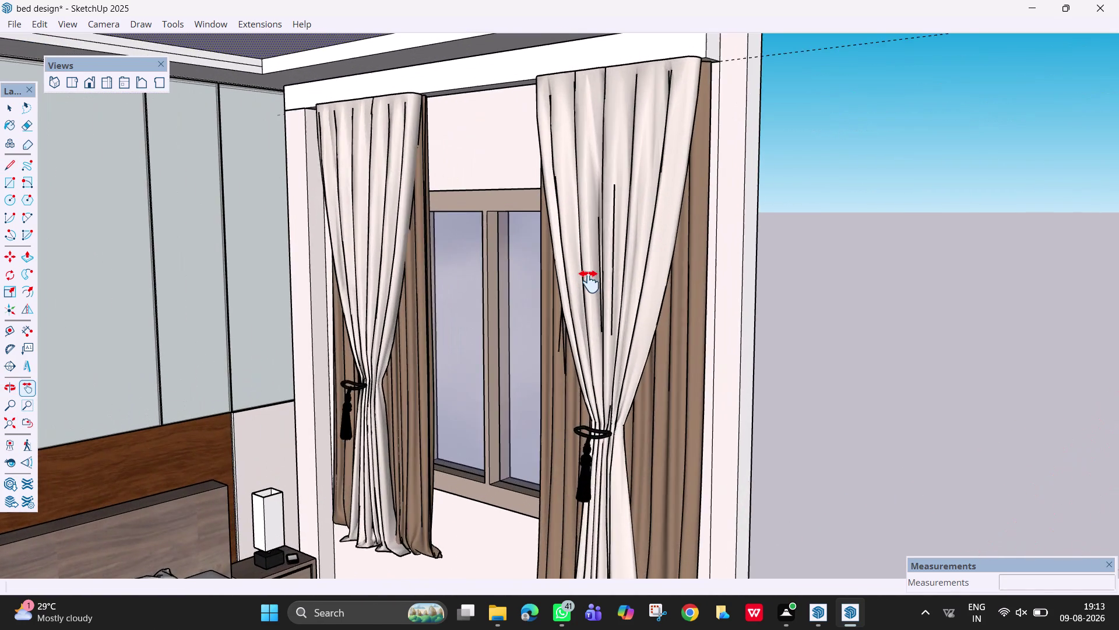
middle_drag(617, 287, 747, 303)
middle_drag(671, 300, 590, 305)
scroll(down, 3)
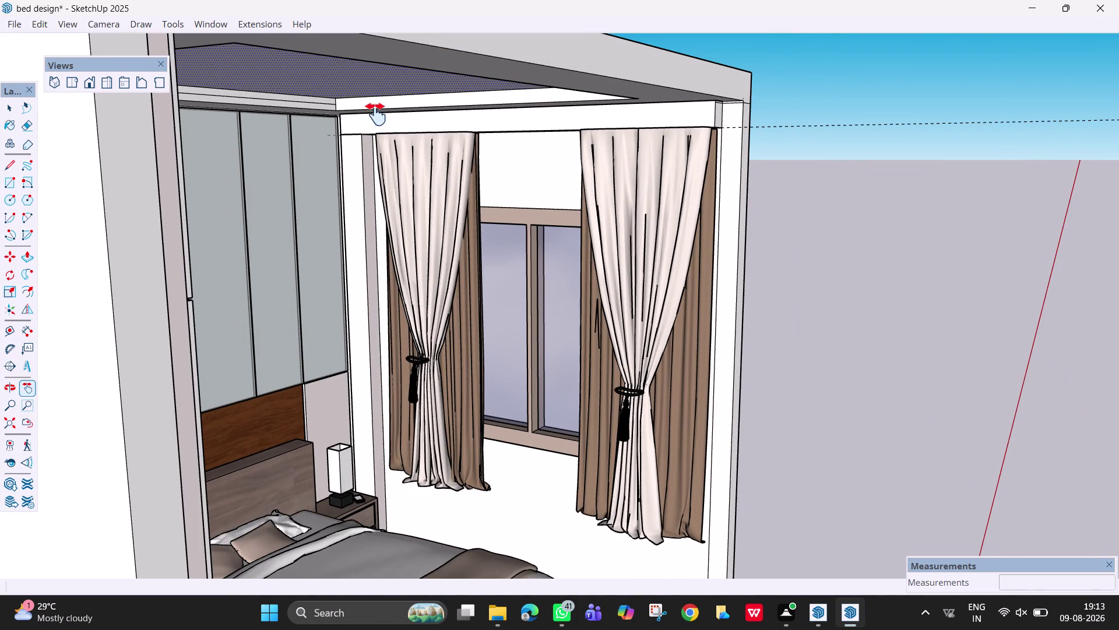
key(l)
click(334, 106)
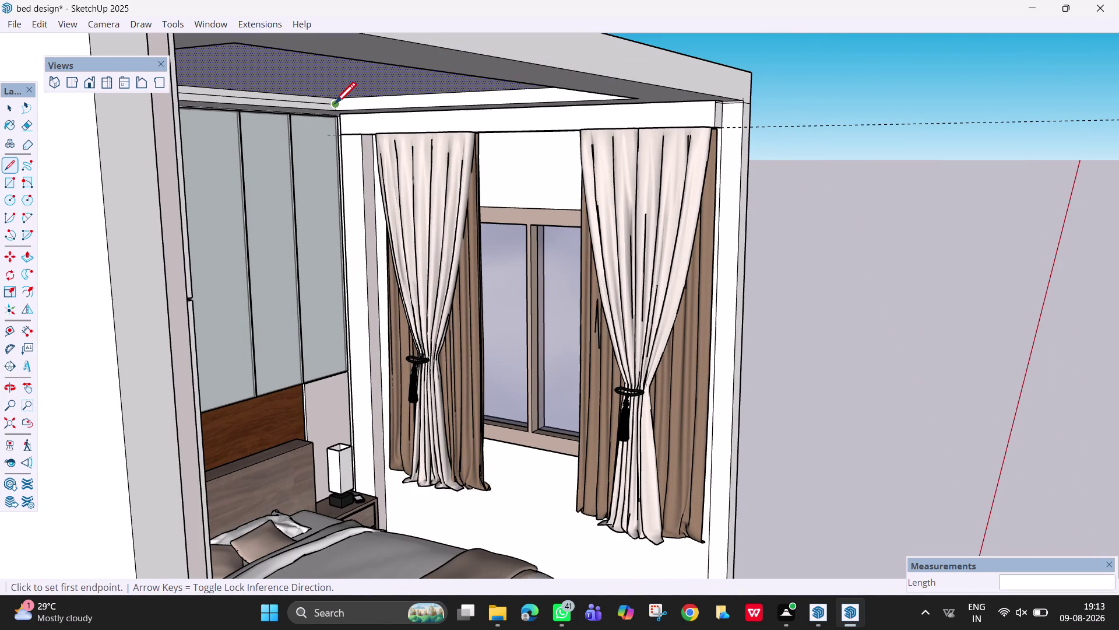
click(644, 95)
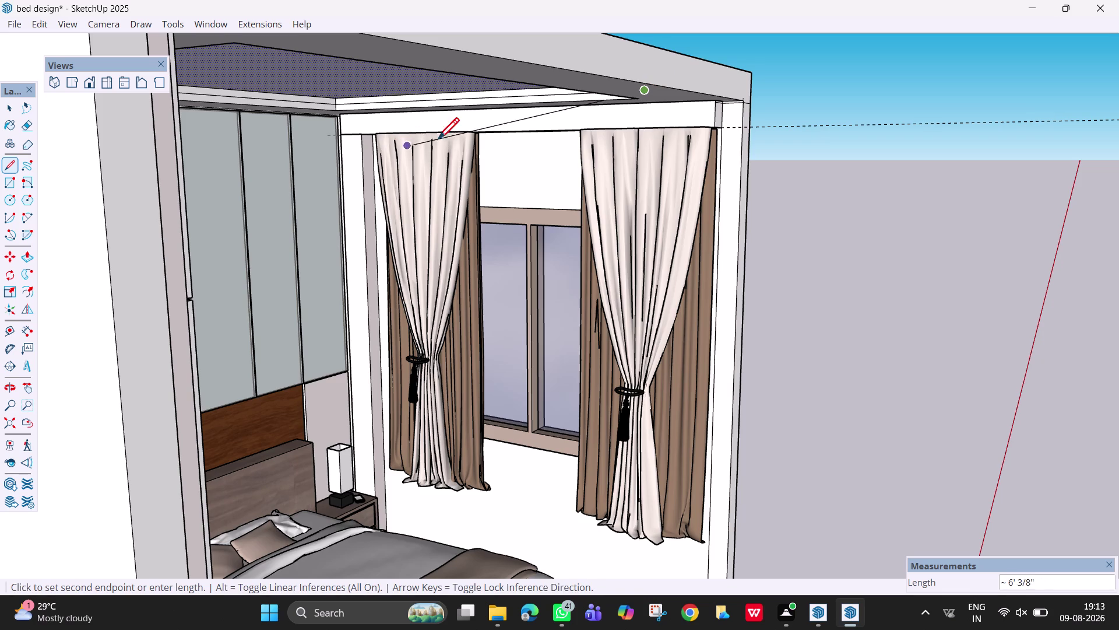
key(space)
middle_drag(477, 127, 430, 129)
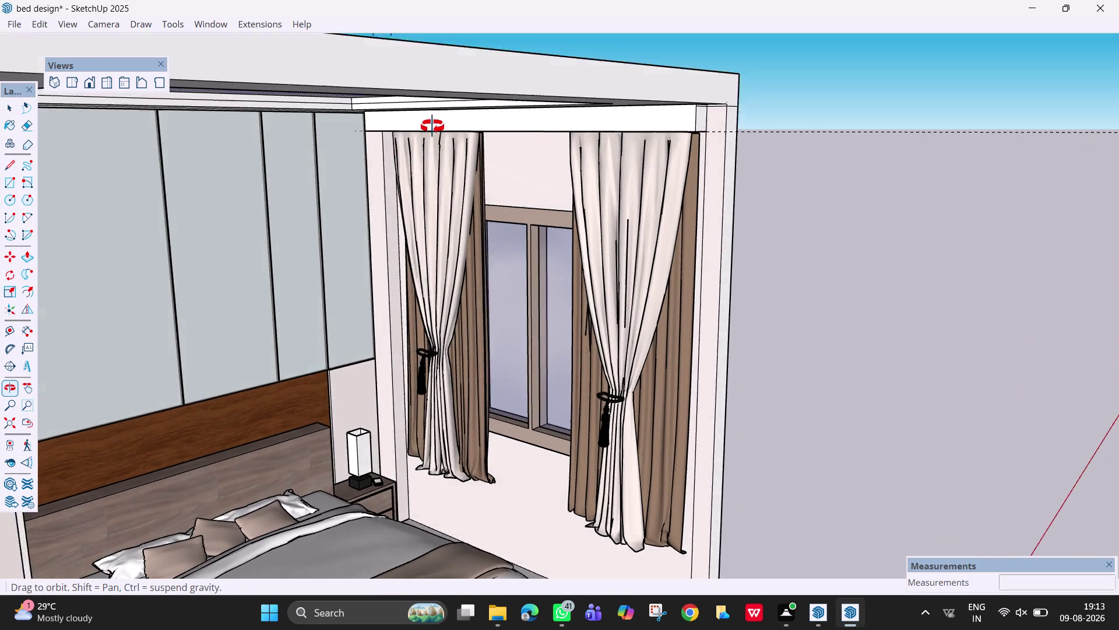
middle_drag(430, 129, 451, 112)
Push/pull the ceiling strip about 2 7/8" and repeat it on the adjacent strip.
key(p)
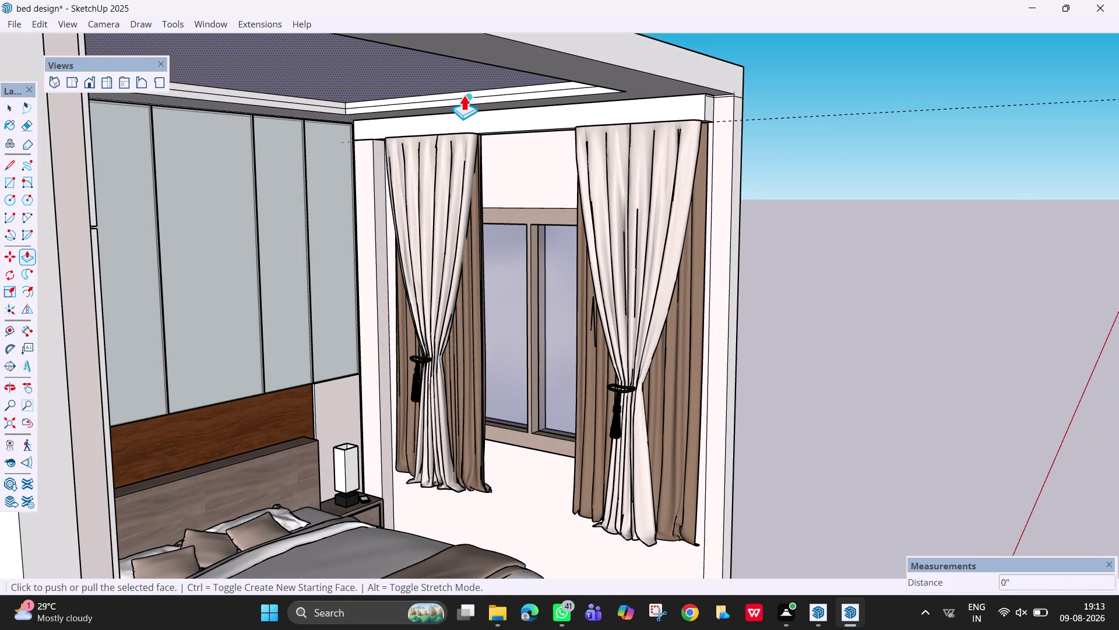
key(Escape)
key(Escape)
key(Escape)
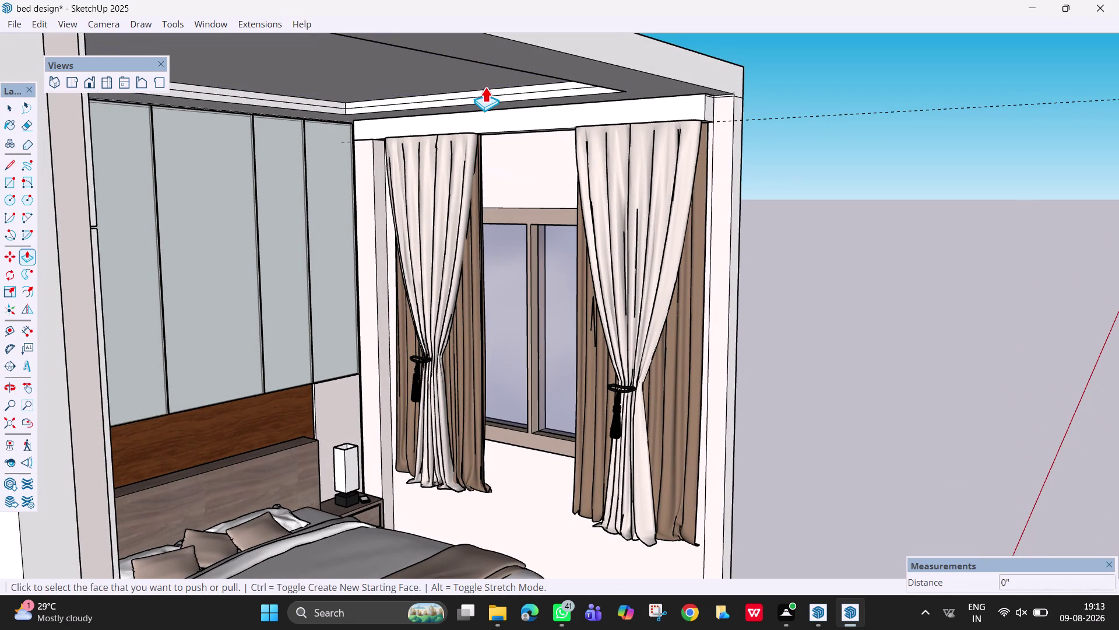
click(454, 98)
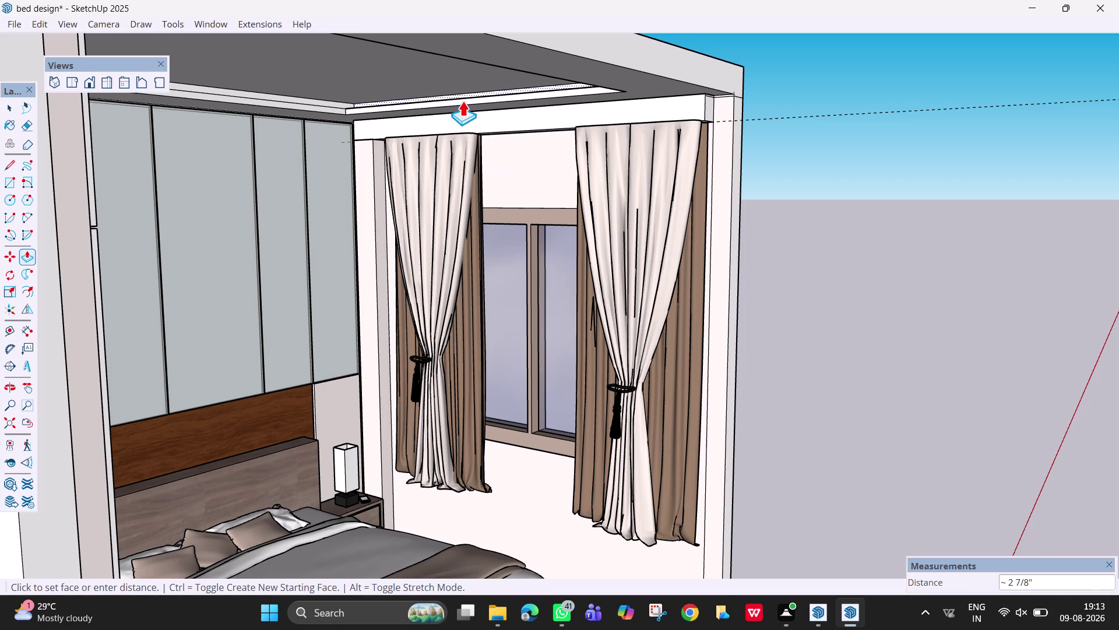
click(463, 101)
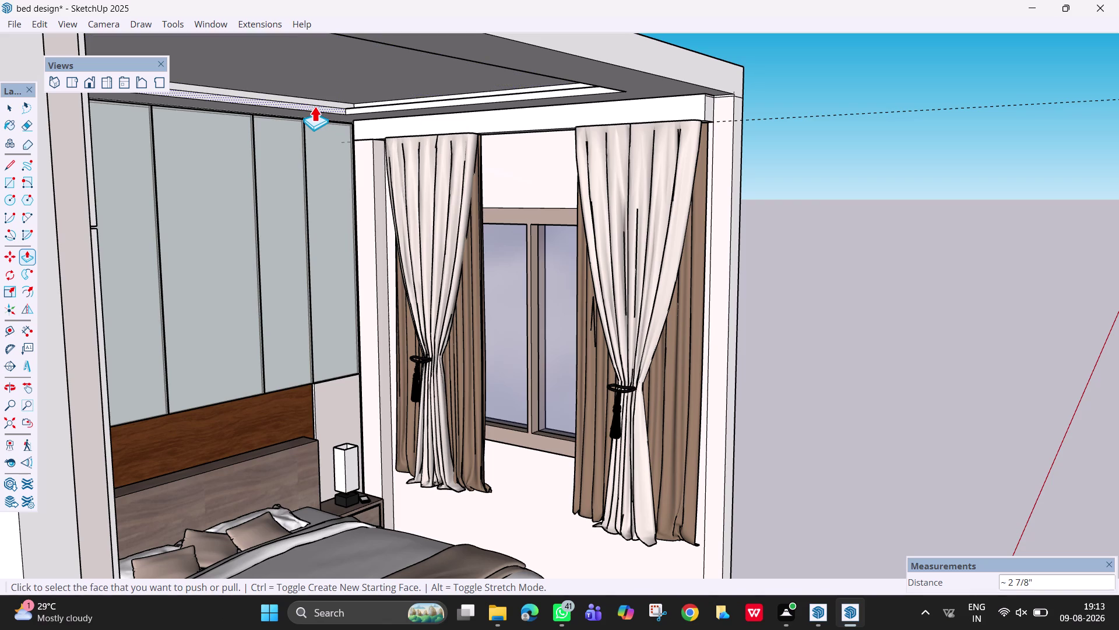
double_click(313, 104)
scroll(down, 3)
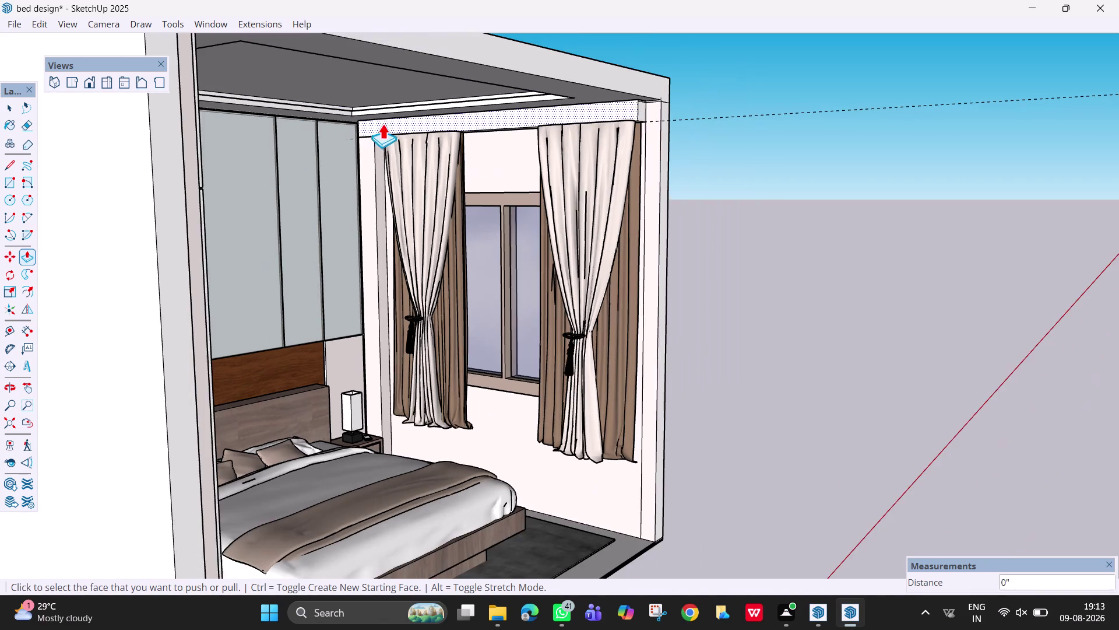
middle_drag(419, 127, 120, 139)
middle_drag(205, 174, 85, 183)
middle_drag(289, 251, 248, 202)
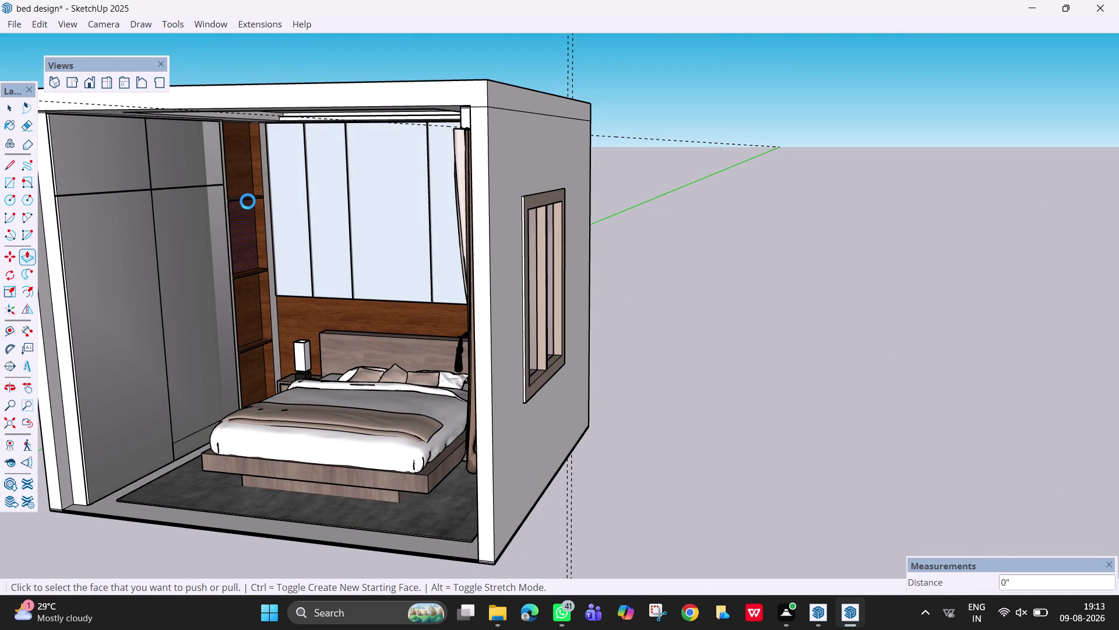
middle_drag(248, 202, 248, 201)
middle_drag(360, 250, 338, 232)
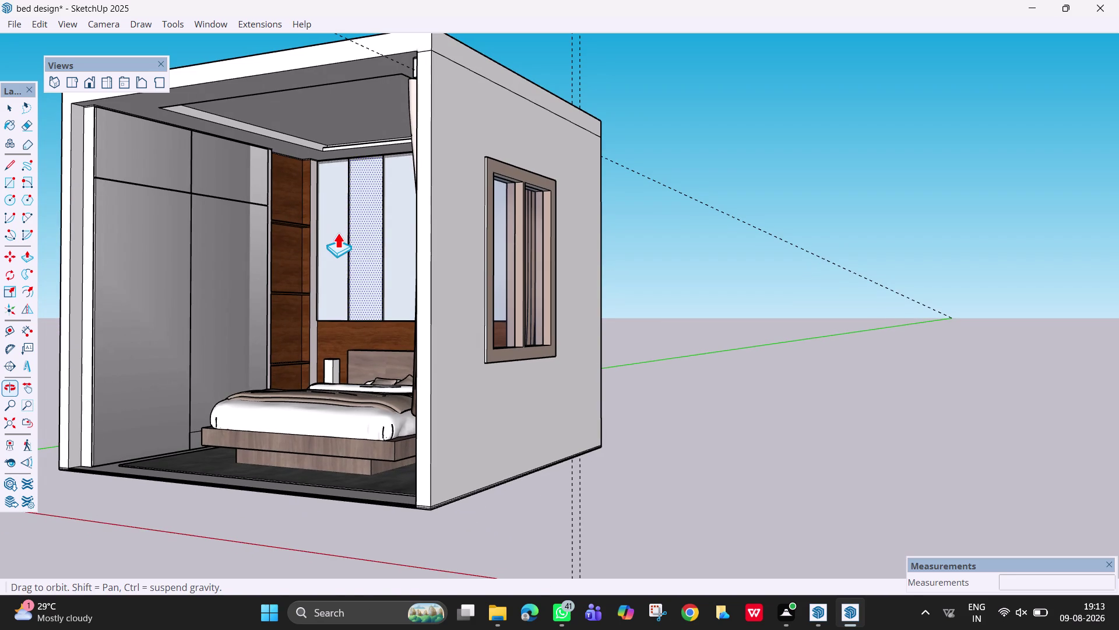
Draw a line from the tray corner along the ceiling edge.
key(space)
text(l)
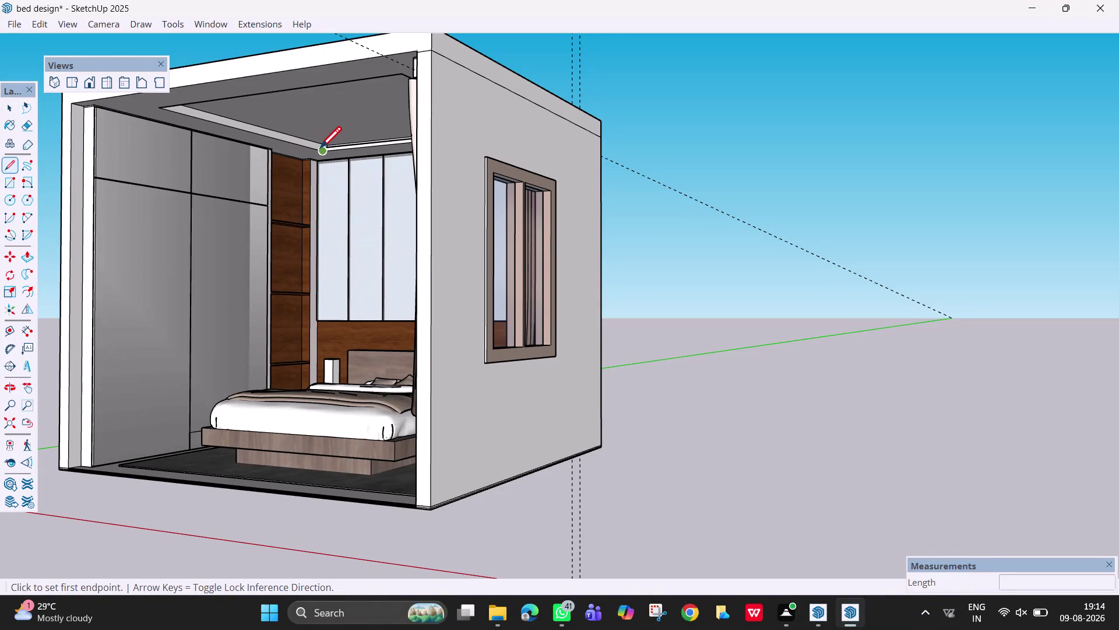
scroll(up, 3)
scroll(up, 3)
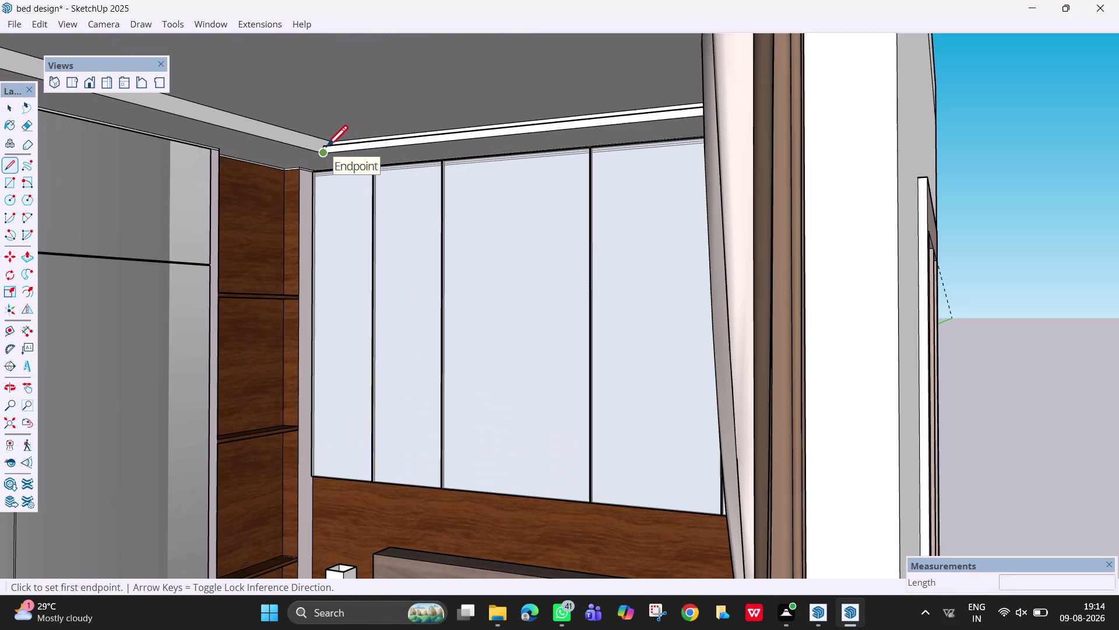
click(326, 143)
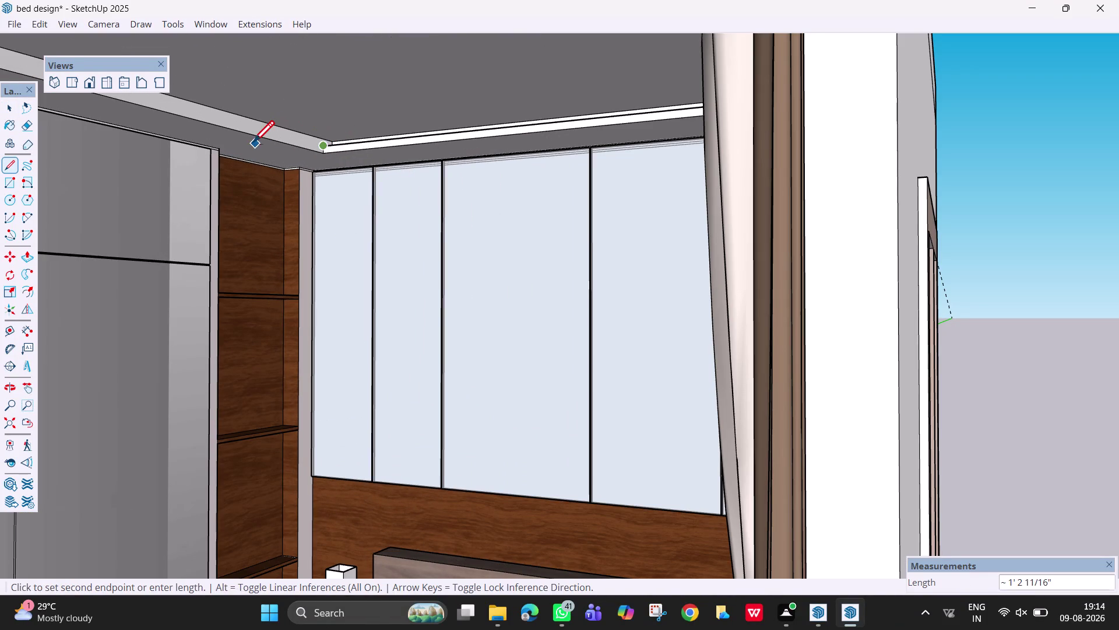
scroll(down, 3)
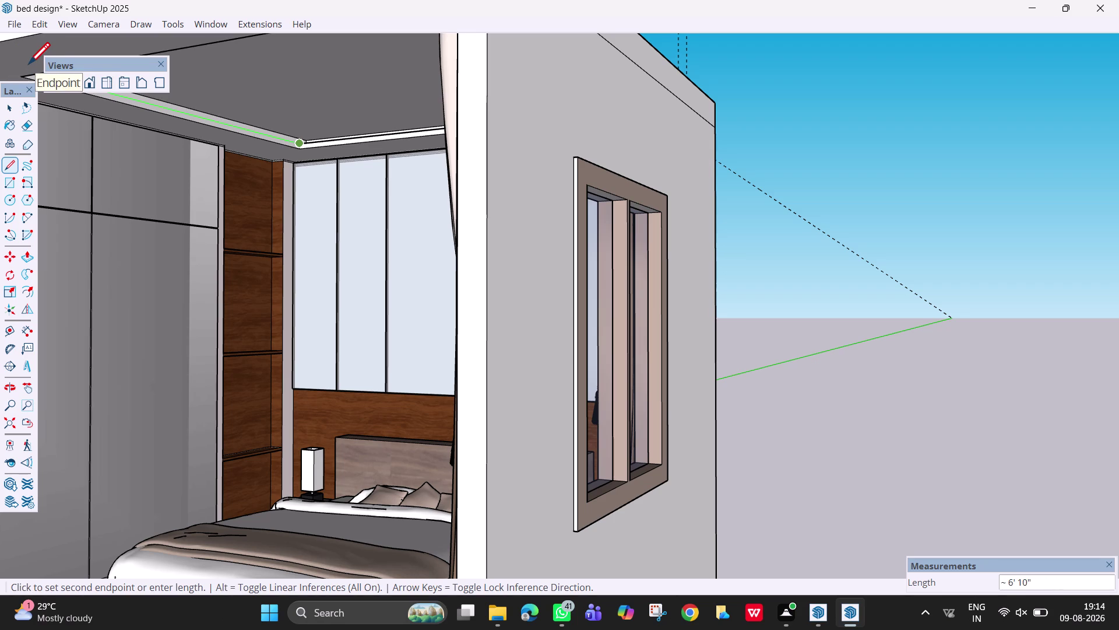
scroll(up, 3)
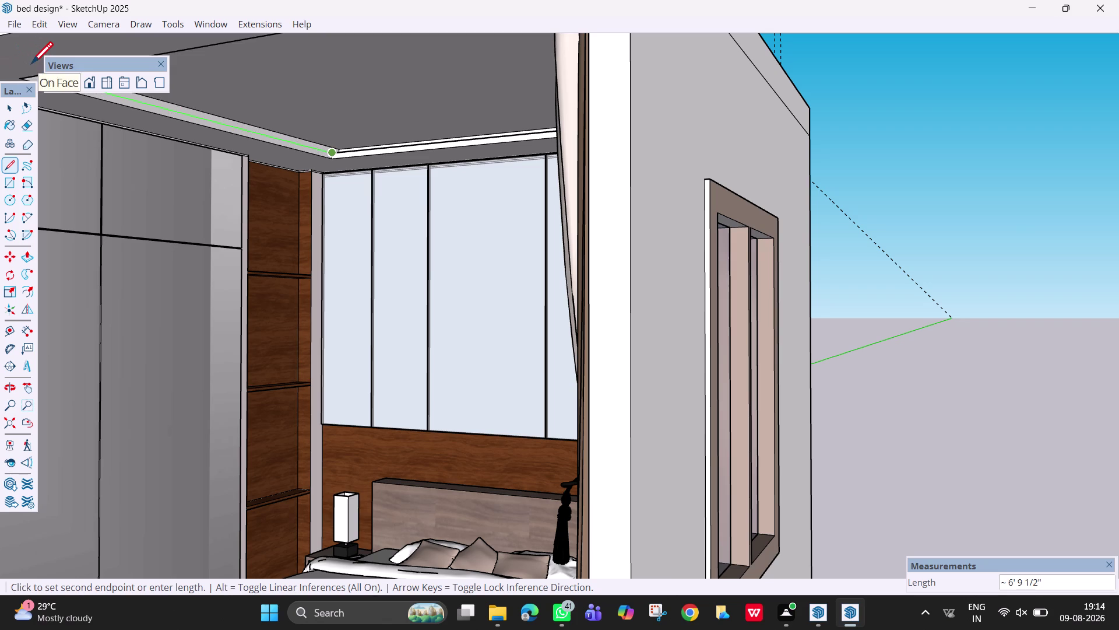
click(32, 61)
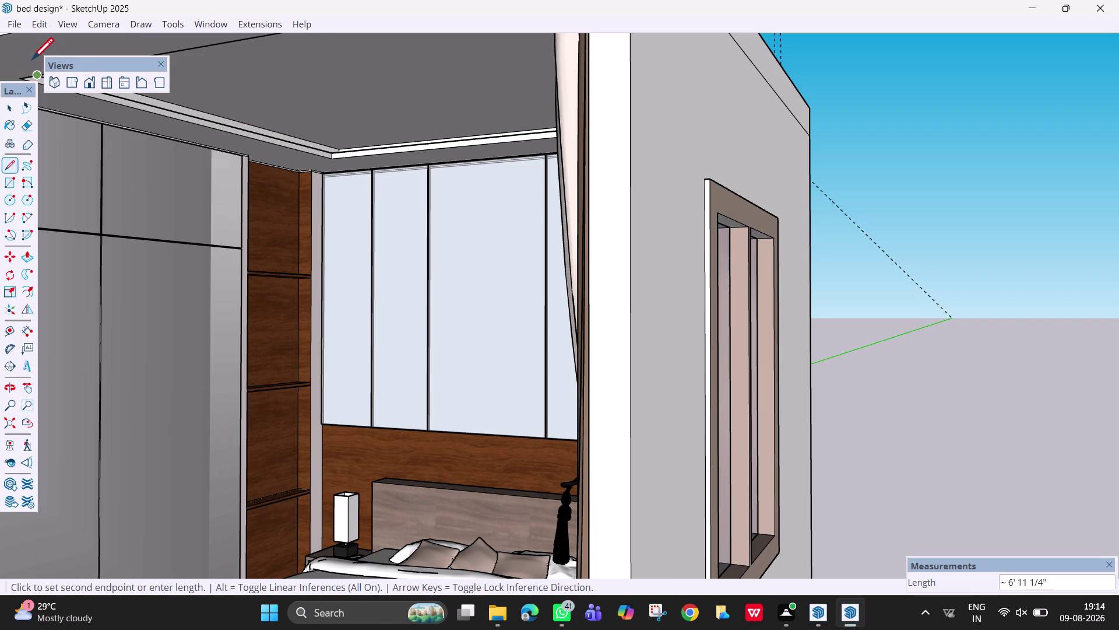
scroll(down, 3)
key(Escape)
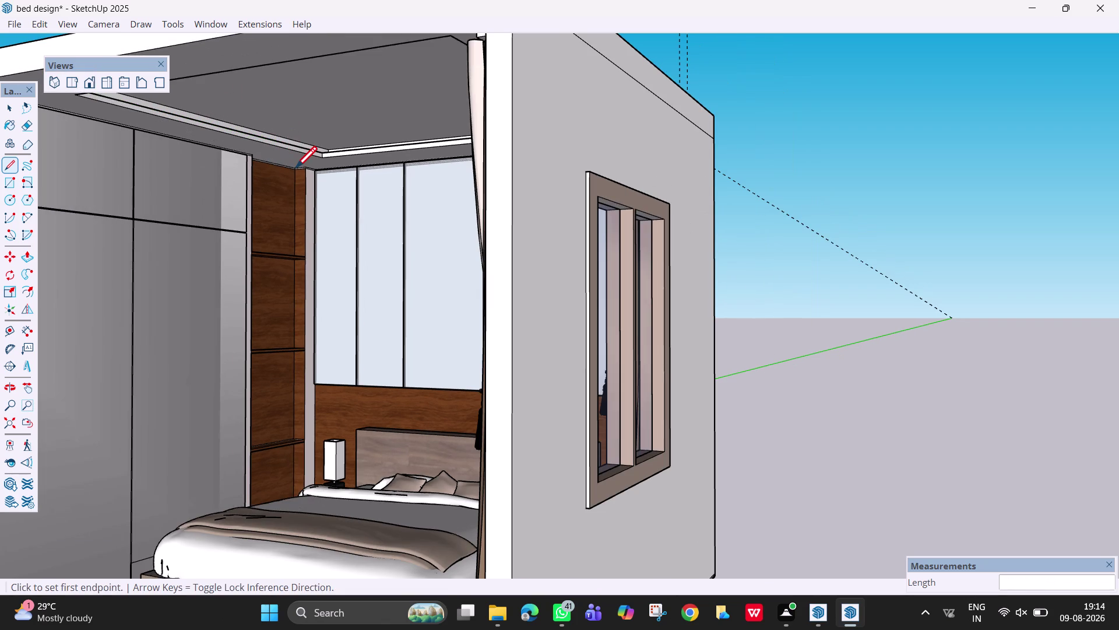
Face the bed wall and draw a line along the diagonal ceiling corner edge.
scroll(up, 3)
scroll(up, 3)
middle_drag(371, 150, 317, 174)
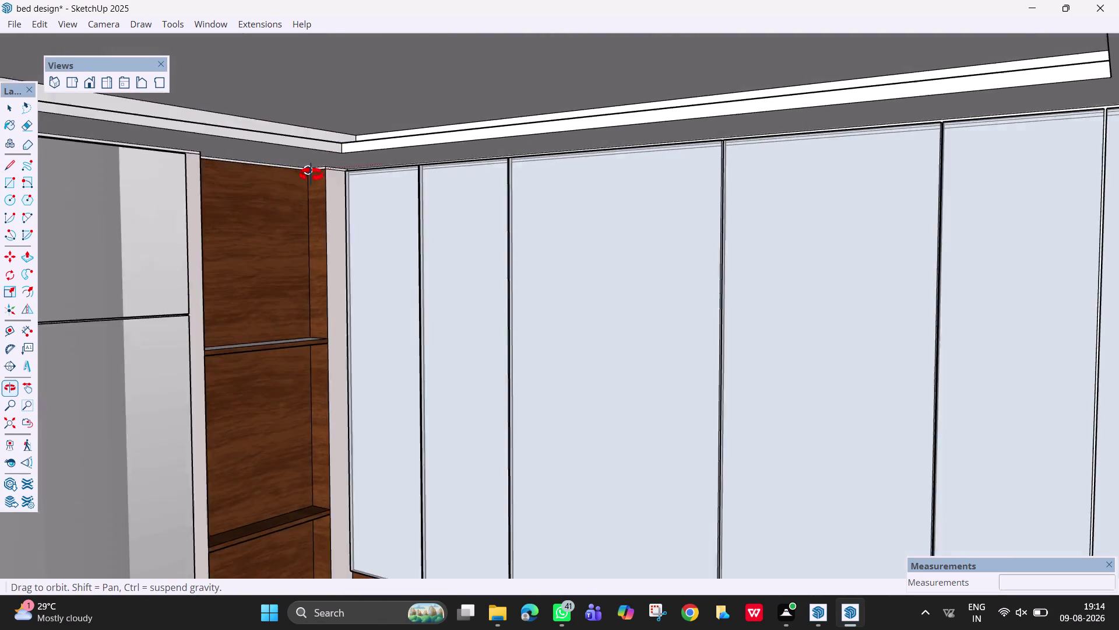
middle_drag(318, 173, 376, 207)
scroll(down, 3)
scroll(down, 3)
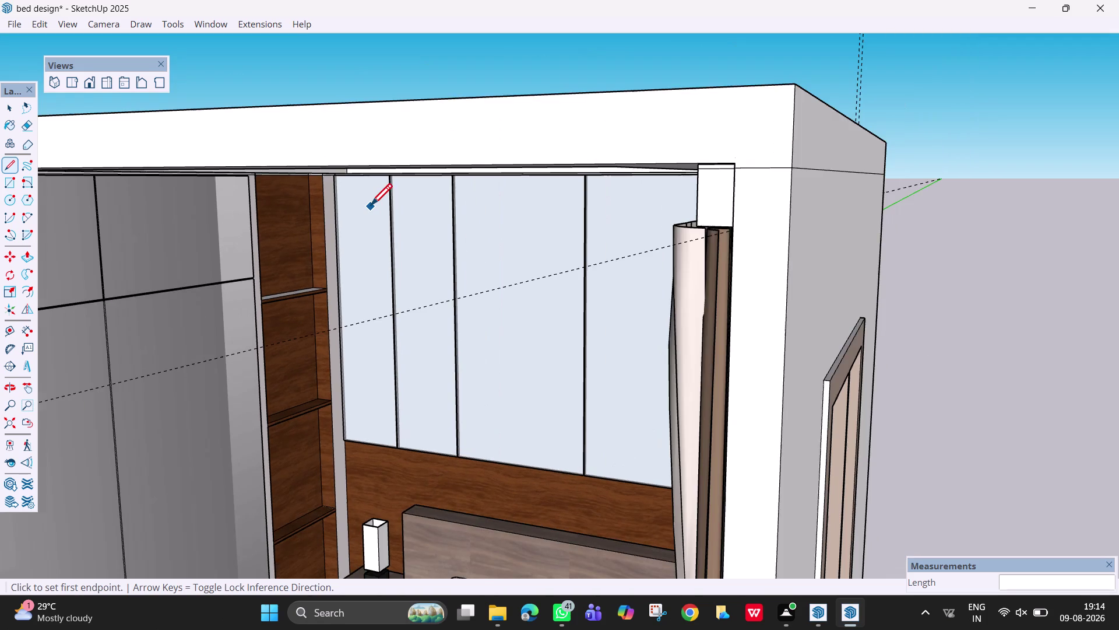
scroll(down, 3)
scroll(down, 3)
middle_drag(554, 436, 560, 437)
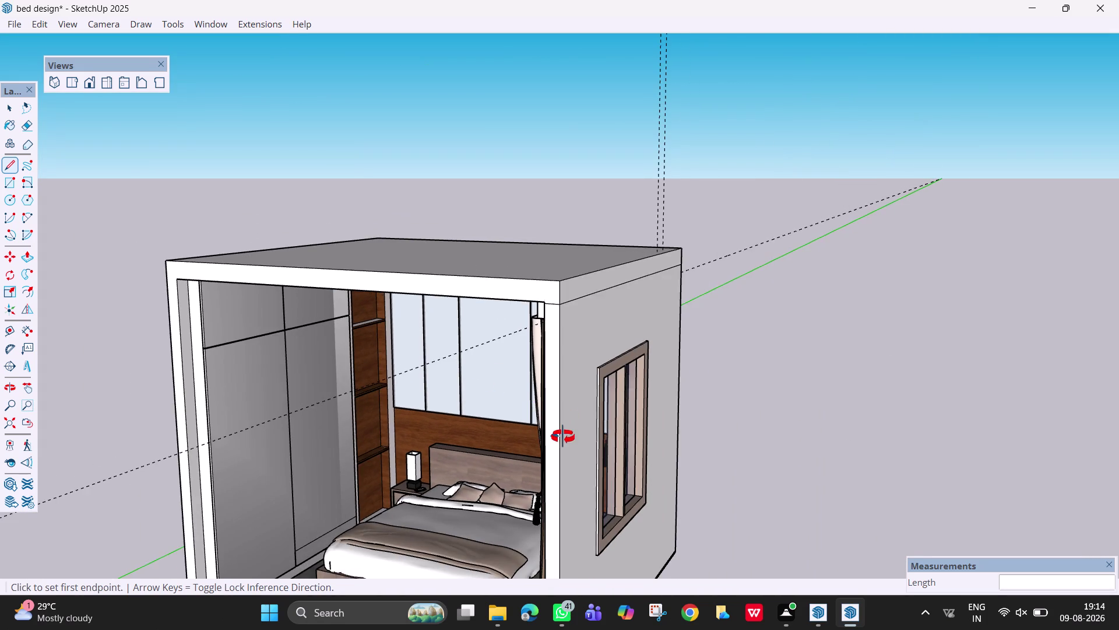
middle_drag(560, 436, 708, 394)
scroll(down, 3)
scroll(down, 3)
middle_drag(540, 320, 529, 276)
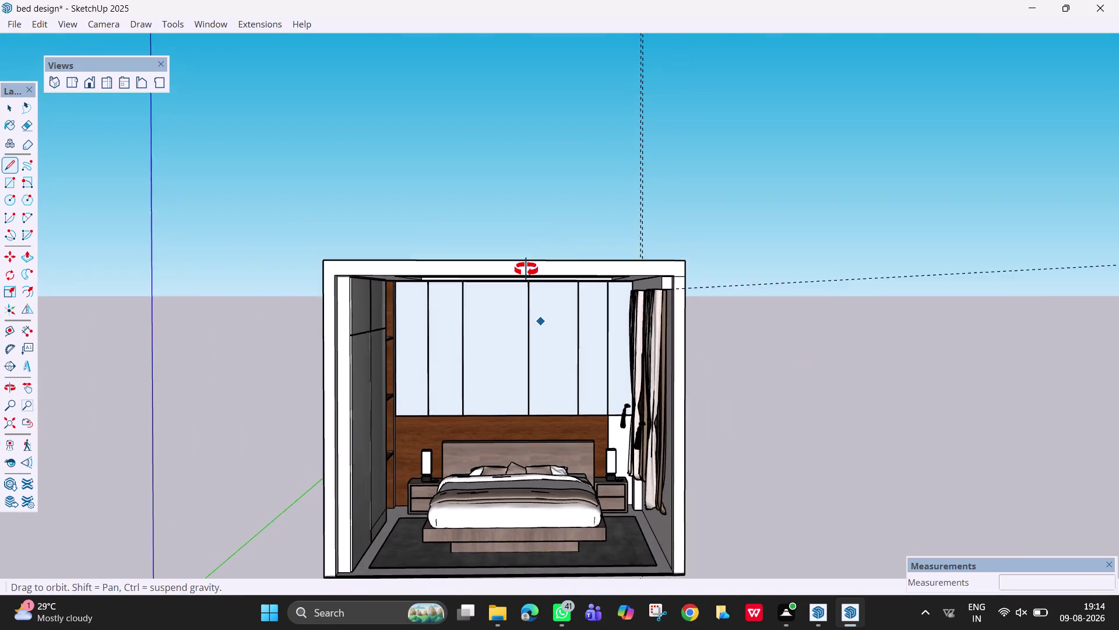
middle_drag(529, 276, 521, 267)
scroll(up, 3)
scroll(up, 3)
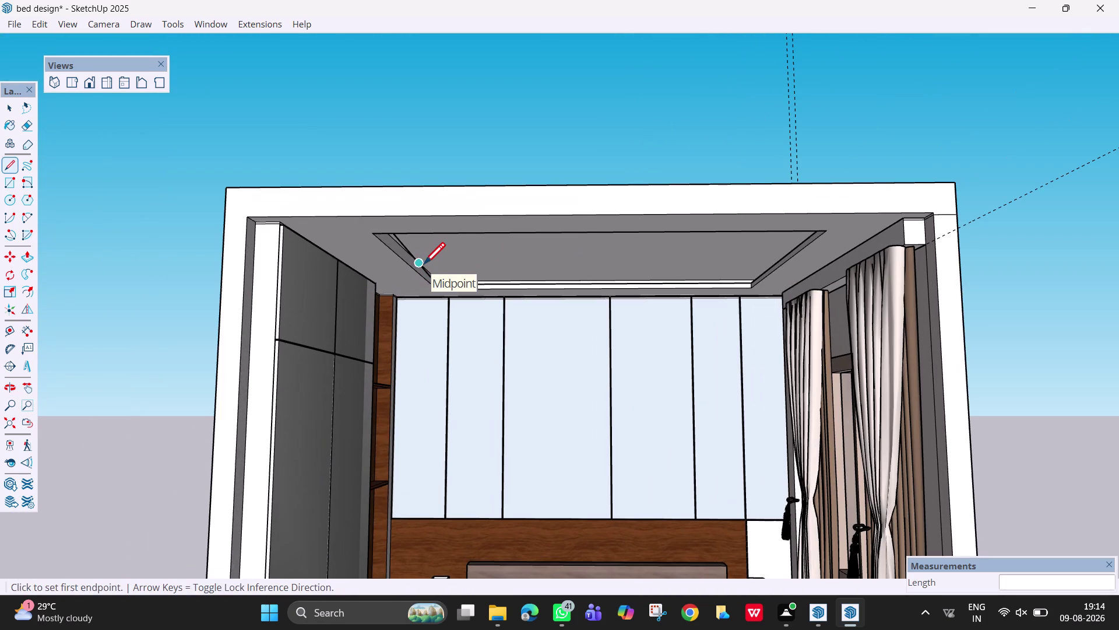
key(ctrl+z)
scroll(up, 3)
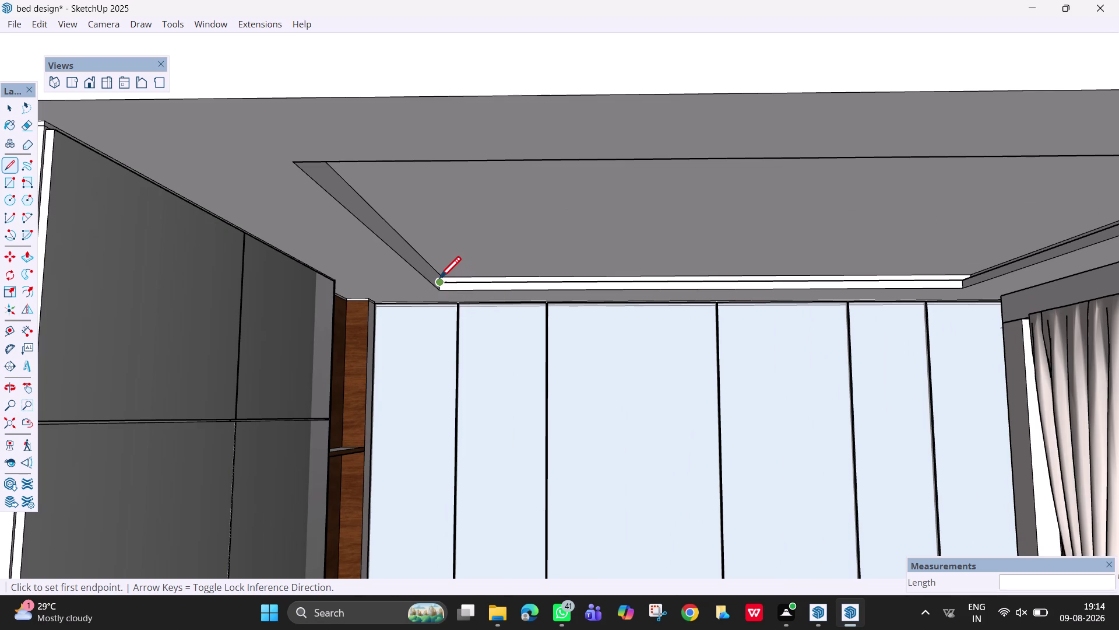
click(439, 279)
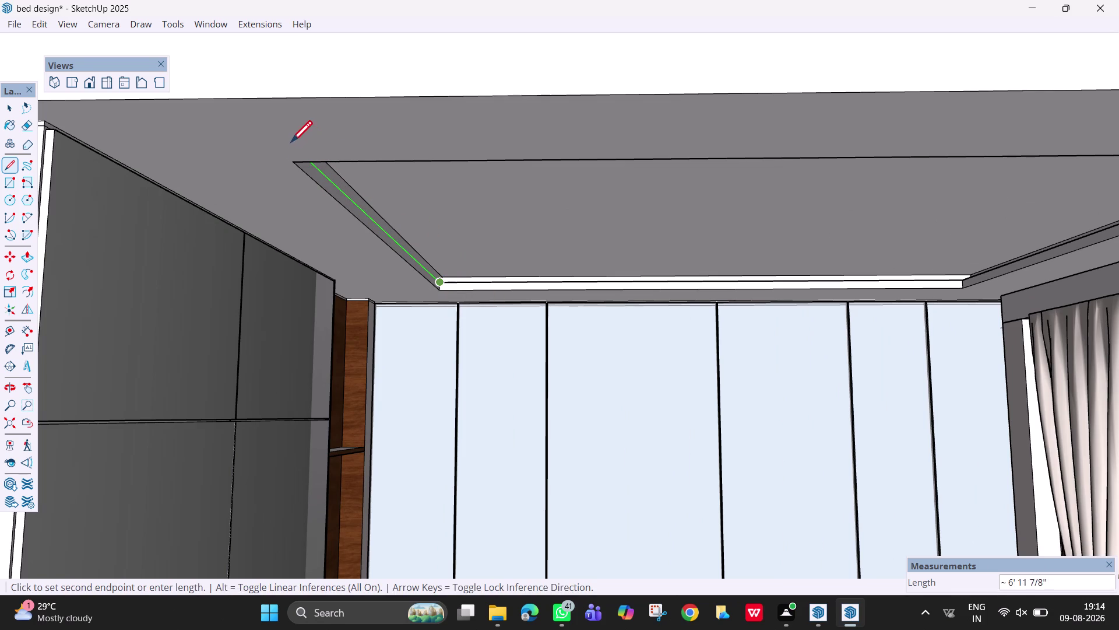
click(259, 120)
key(Escape)
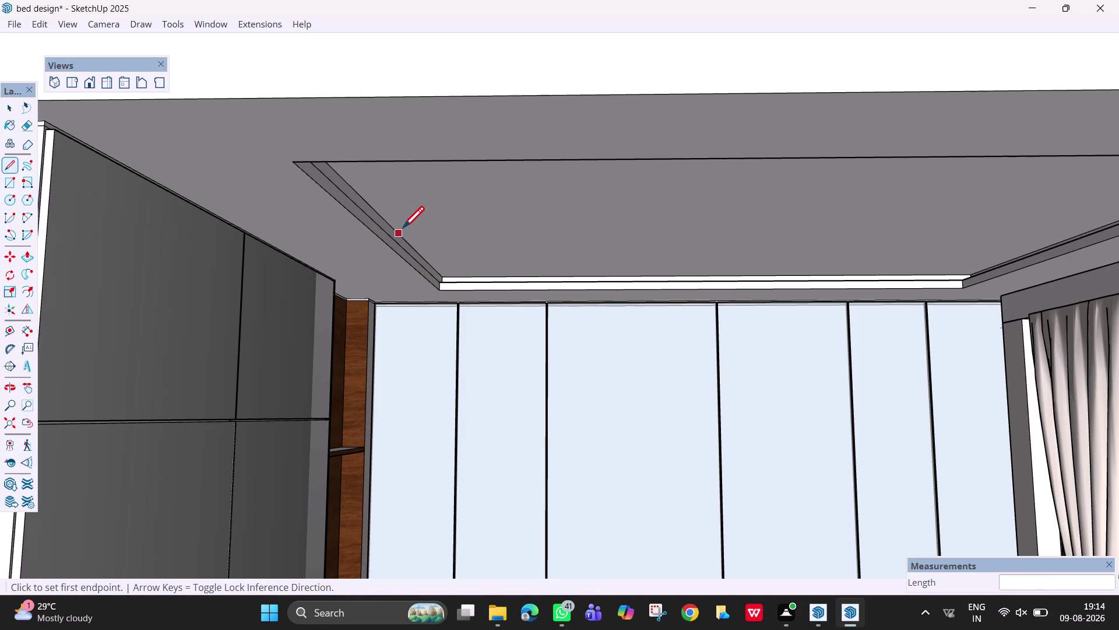
key(p)
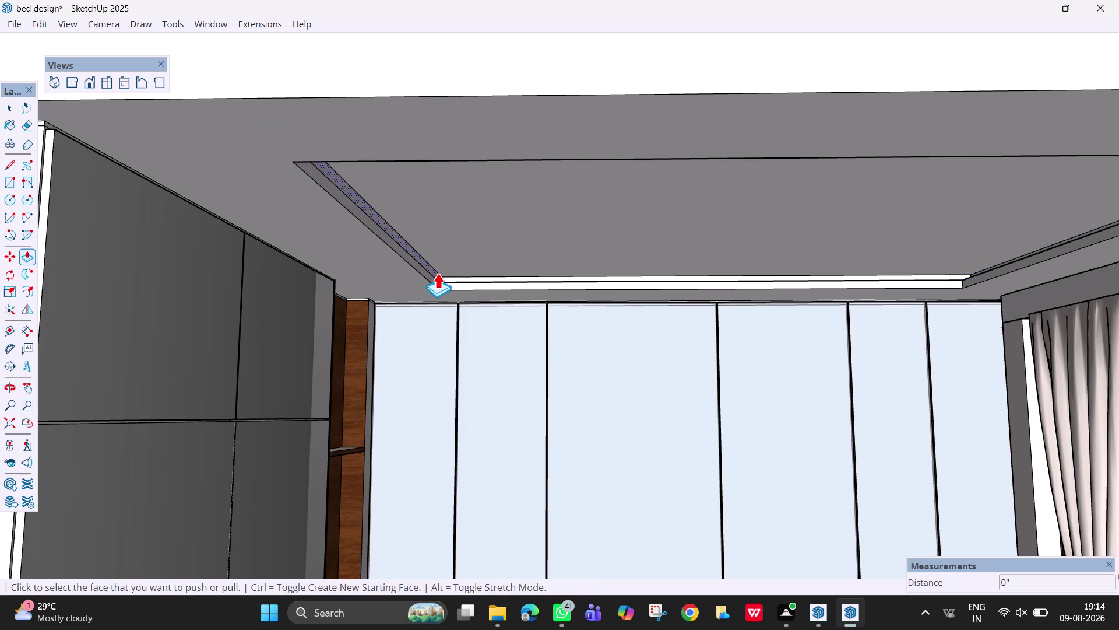
triple_click(437, 272)
middle_drag(441, 275, 356, 320)
scroll(down, 3)
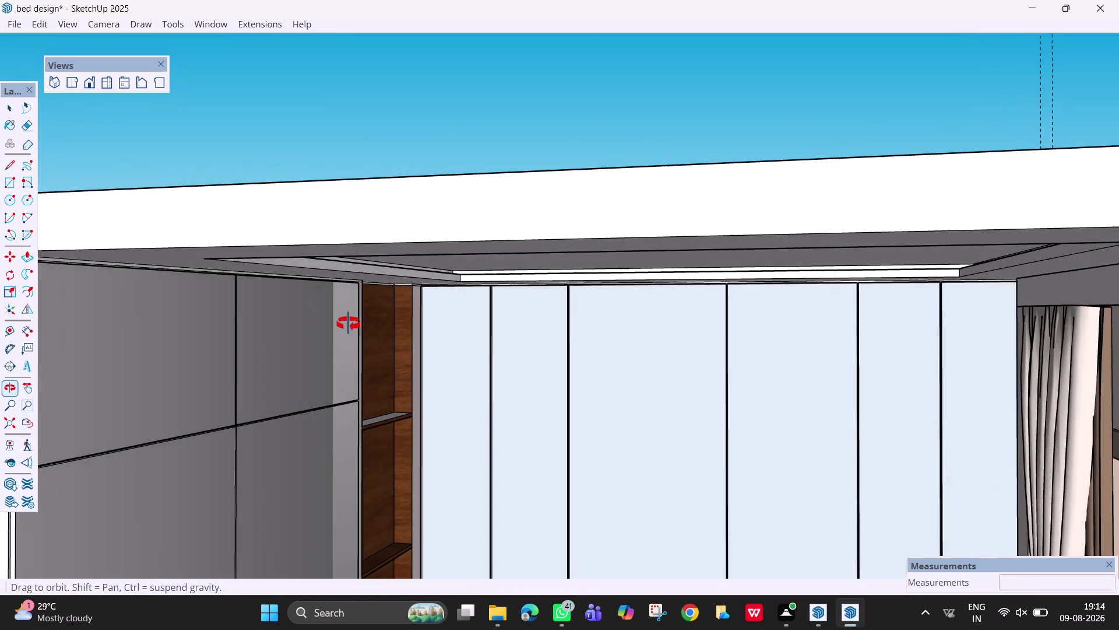
middle_drag(356, 319, 340, 326)
scroll(down, 3)
scroll(down, 3)
middle_drag(650, 405, 710, 313)
key(Escape)
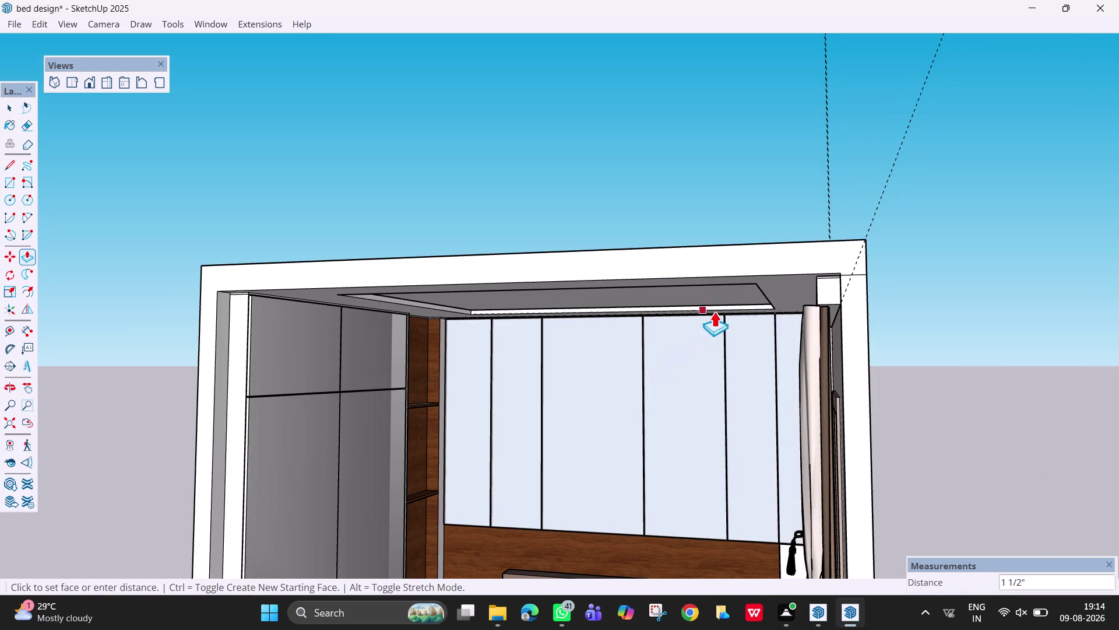
middle_drag(710, 313, 716, 311)
middle_drag(602, 407, 768, 424)
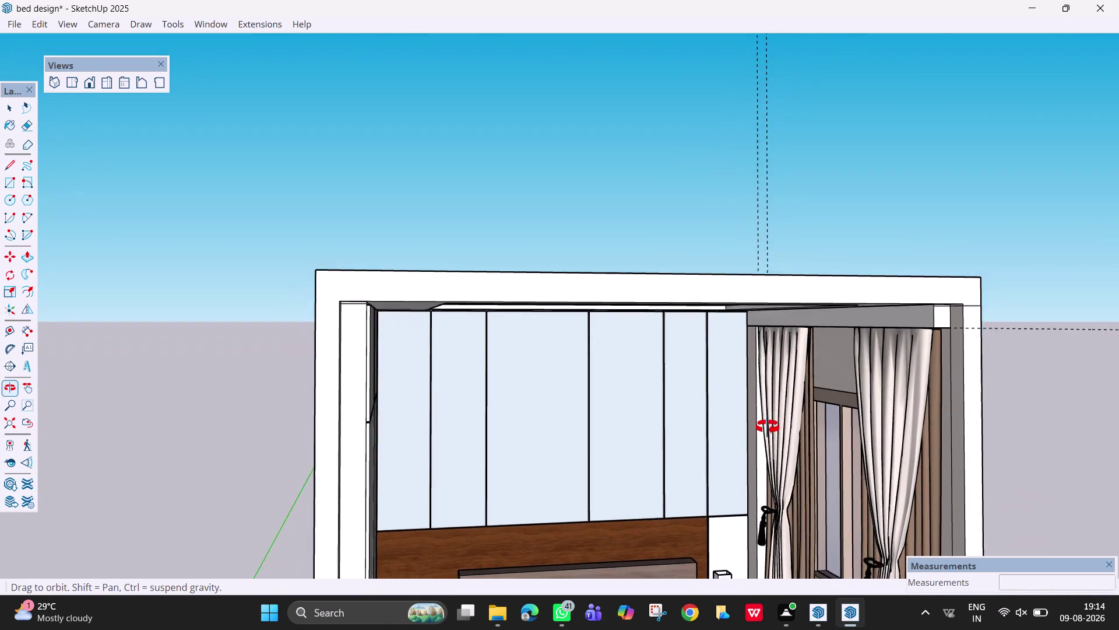
middle_drag(767, 424, 678, 349)
scroll(up, 3)
middle_drag(589, 319, 589, 365)
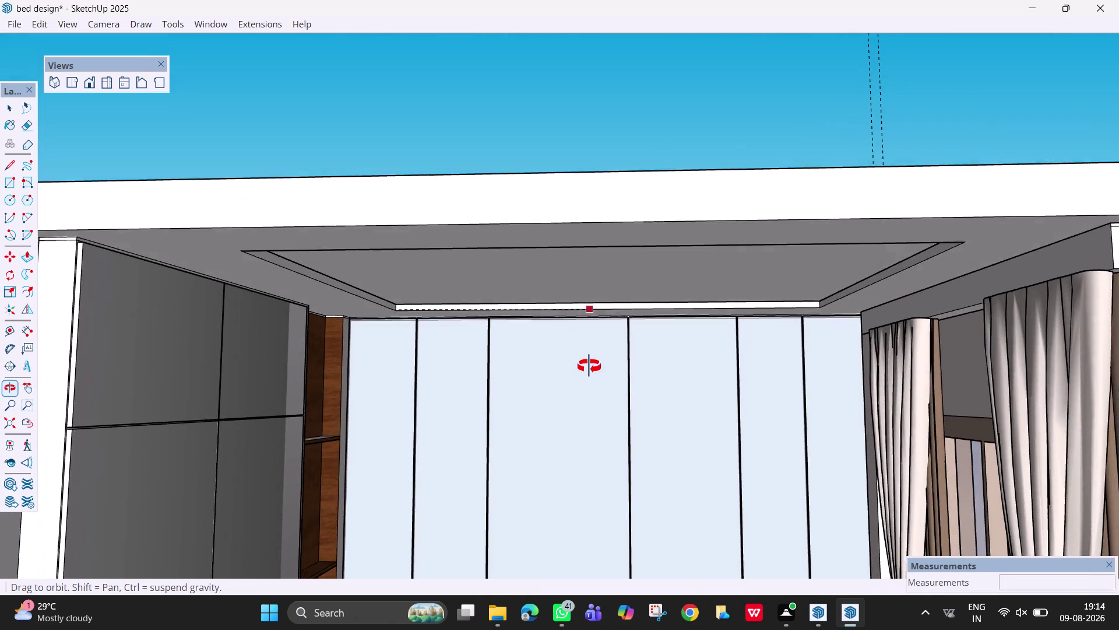
middle_drag(589, 365, 570, 377)
key(Escape)
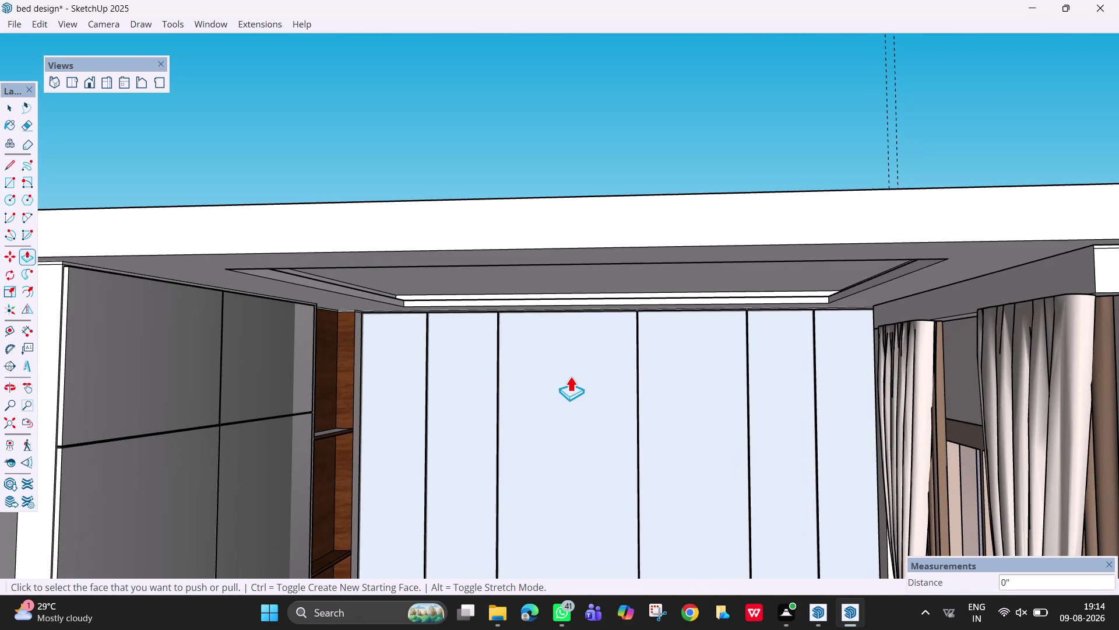
key(Escape)
scroll(down, 3)
scroll(down, 3)
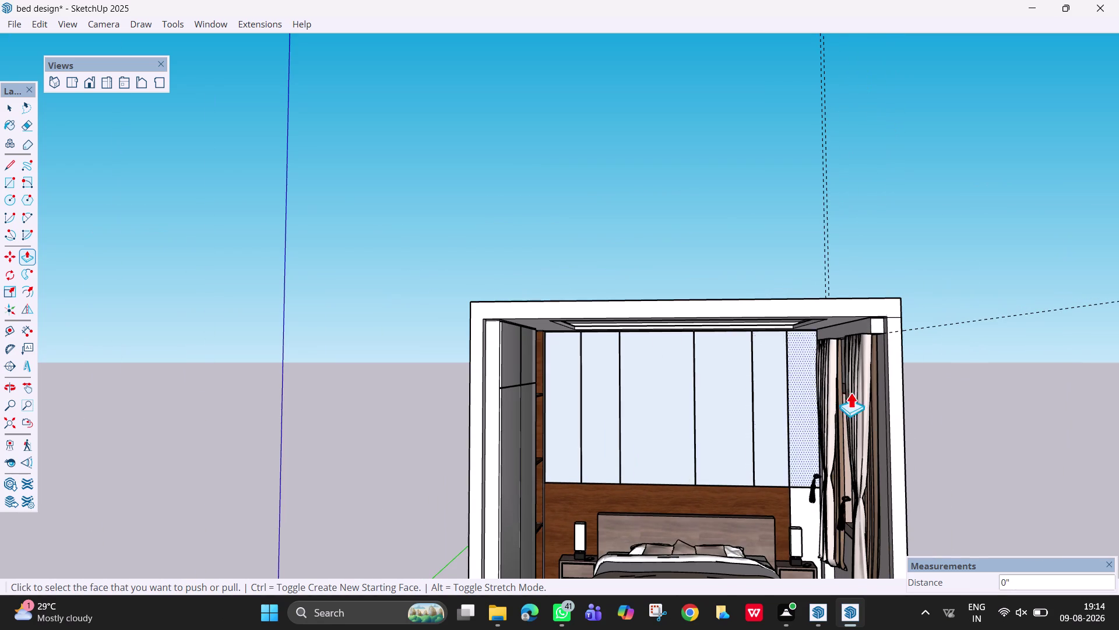
key(e)
drag(1032, 345, 795, 181)
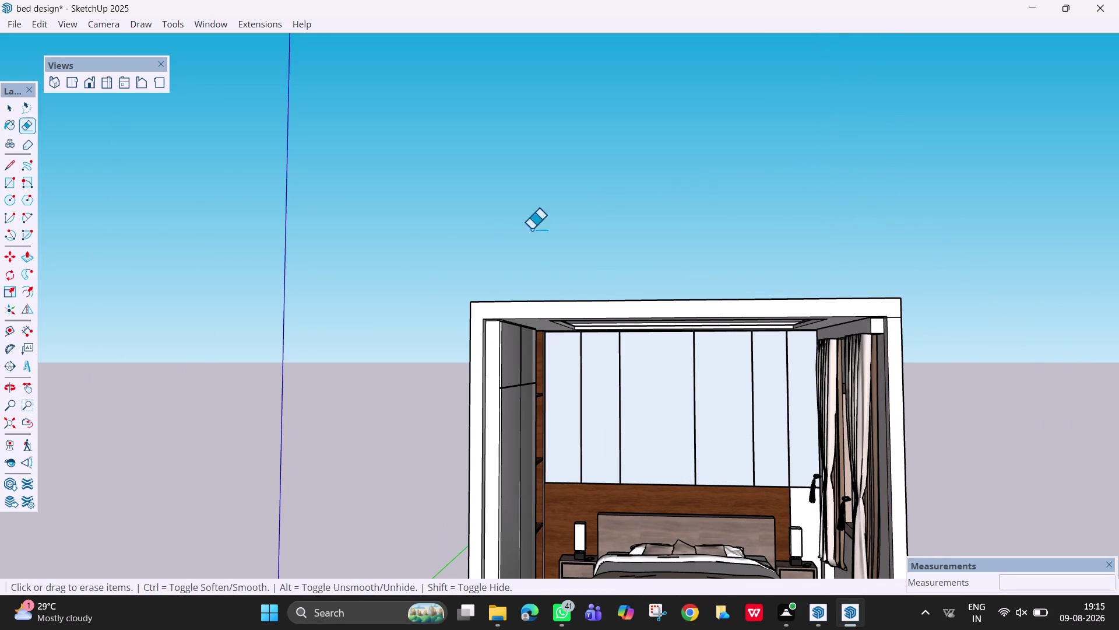
scroll(down, 3)
middle_drag(697, 446, 675, 353)
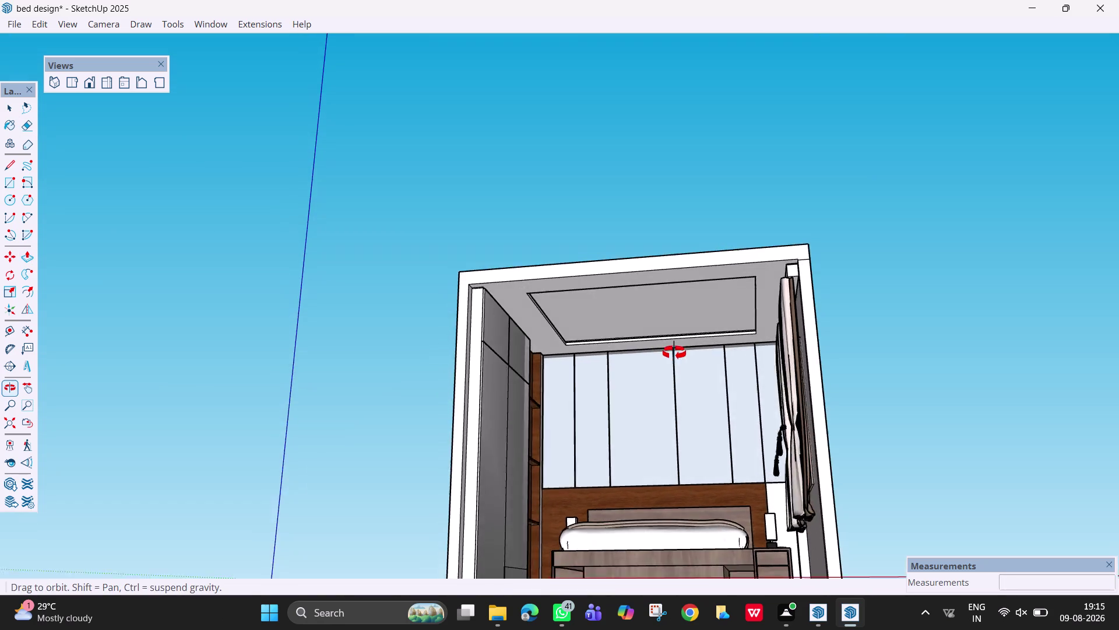
middle_drag(675, 353, 684, 353)
scroll(up, 3)
scroll(down, 3)
key(Escape)
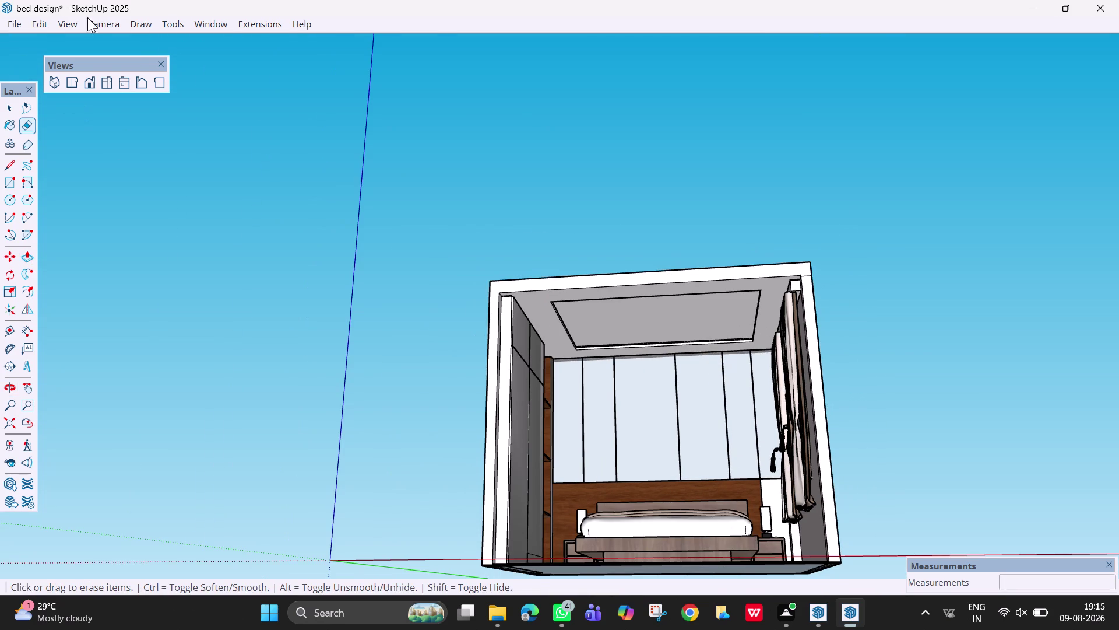
Open 3D Warehouse from the Window menu and clear the old curtains search.
click(220, 22)
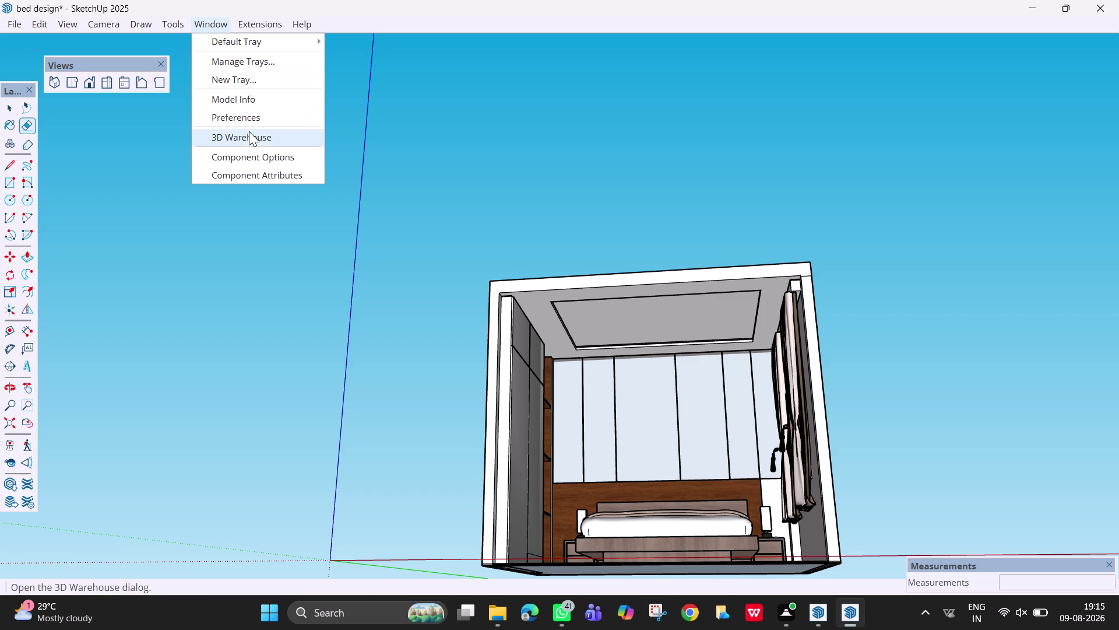
click(249, 131)
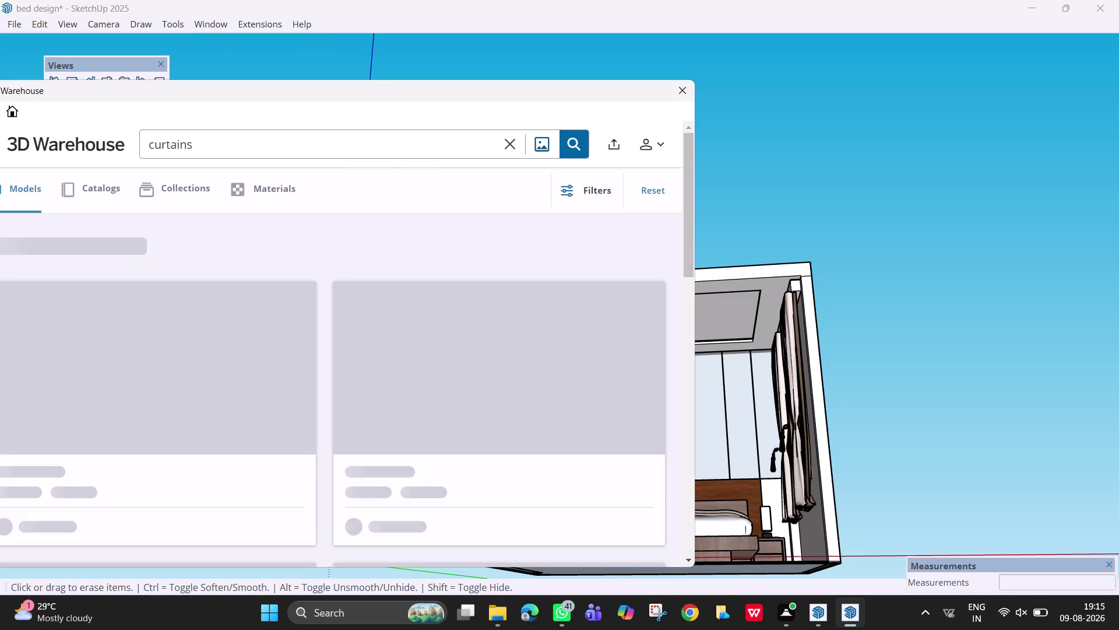
click(243, 145)
key(BackSpace)
key(BackSpace)
key(BackSpace)
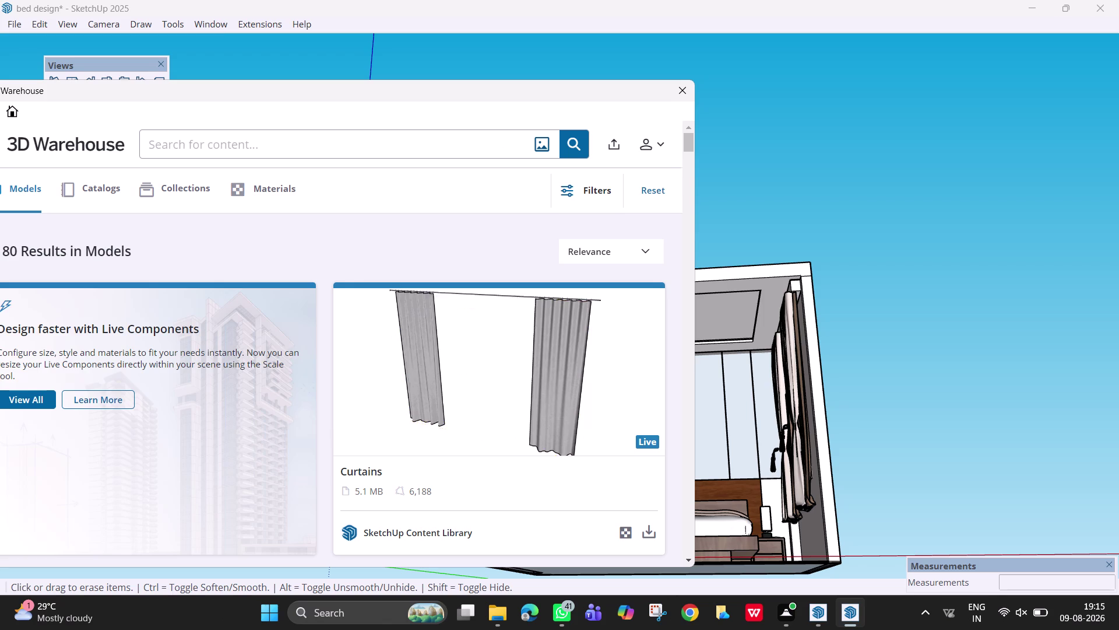
key(BackSpace)
key(BackSpace)
key(BackSpace)
key(BackSpace)
key(BackSpace)
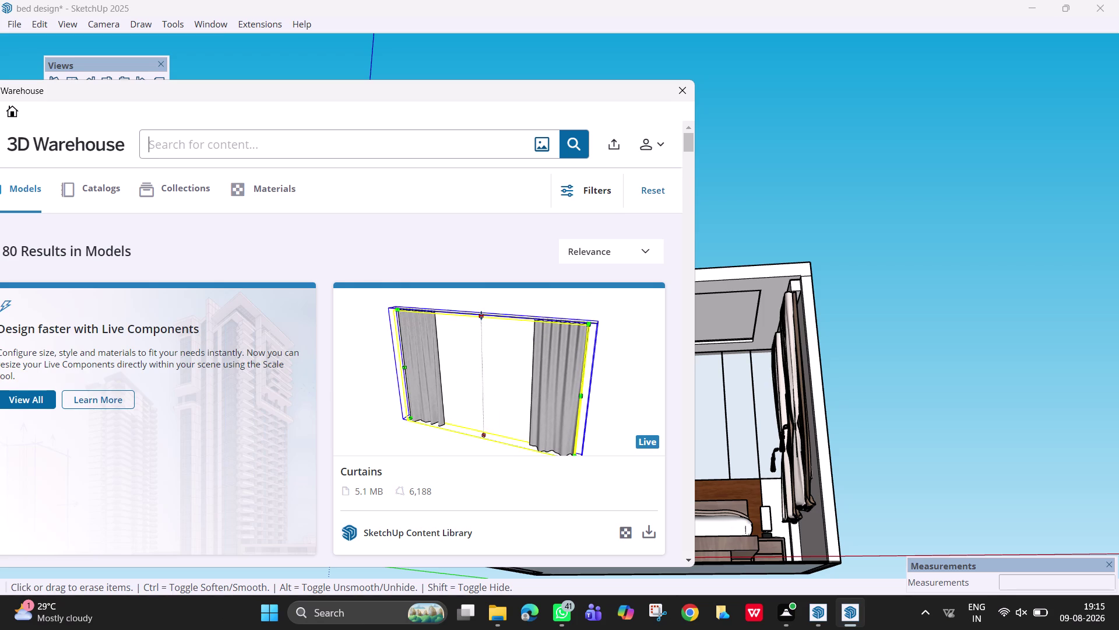
Search 3D Warehouse for 'fan' and download the small three-blade ceiling fan.
text(fan)
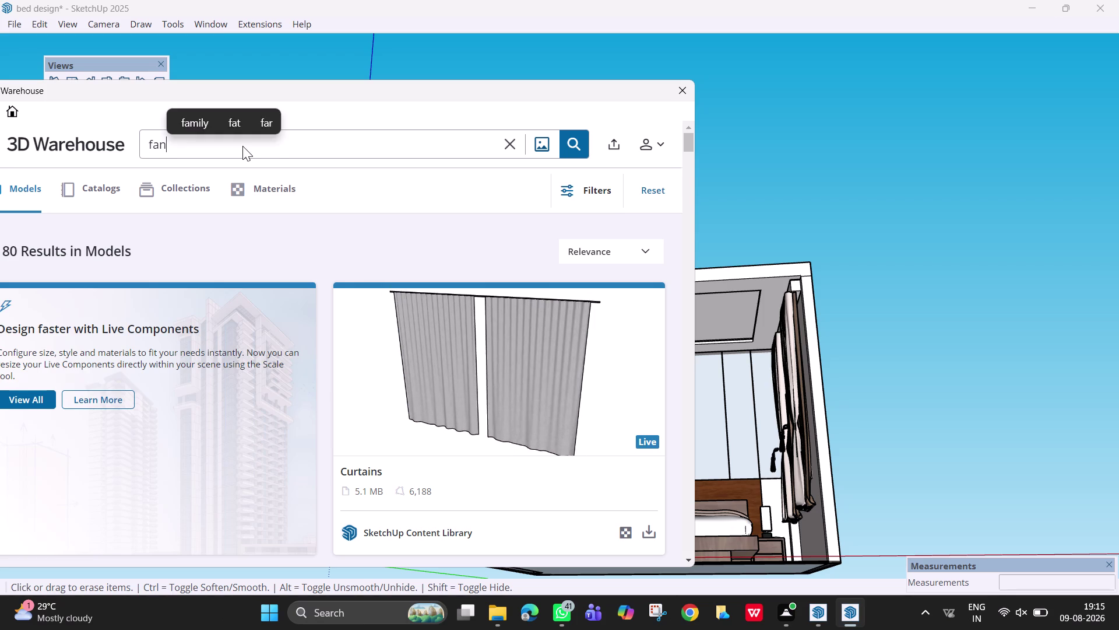
key(Return)
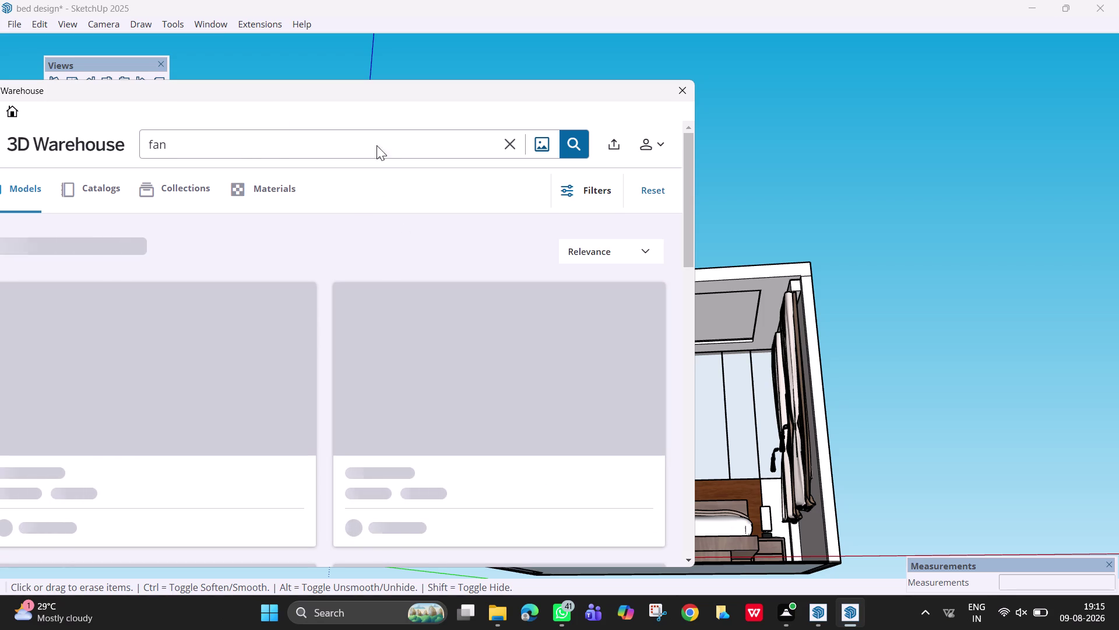
drag(387, 94, 447, 73)
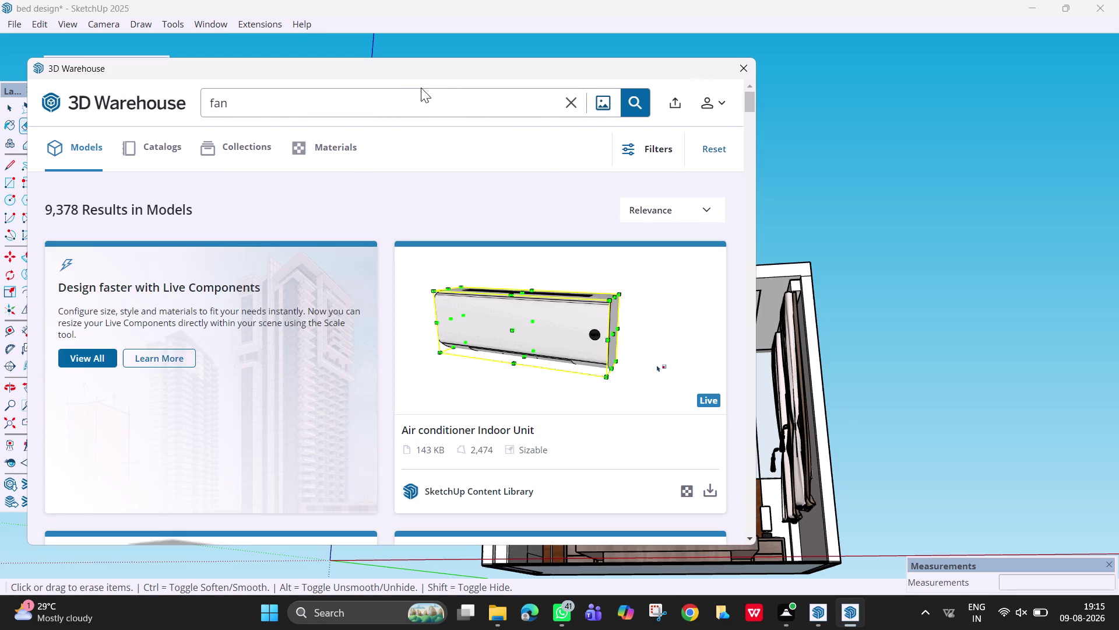
scroll(down, 3)
scroll(up, 3)
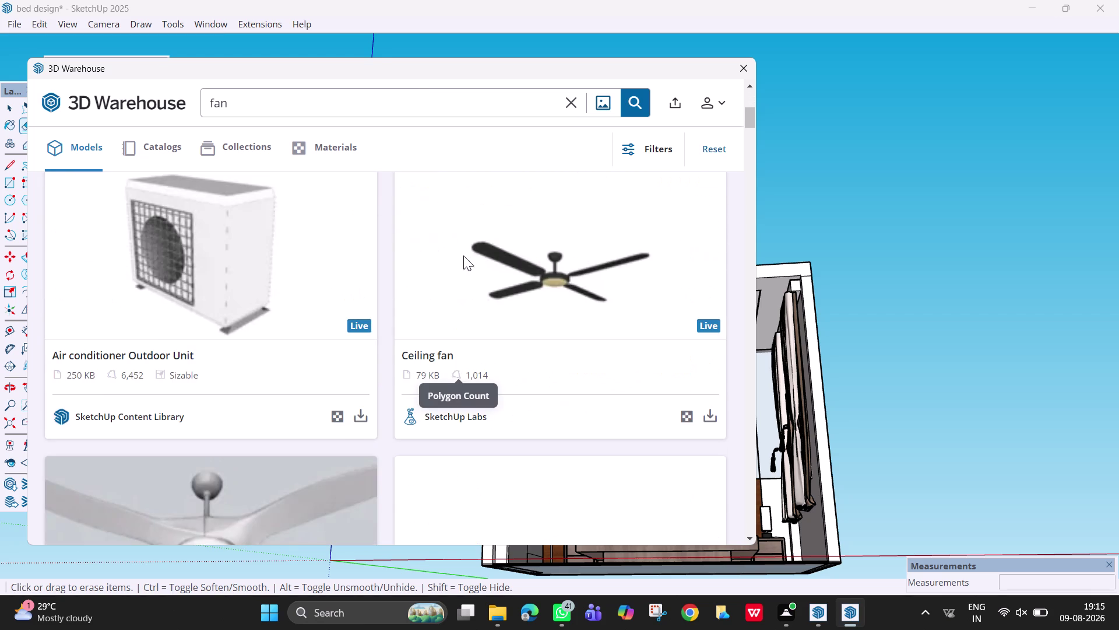
scroll(up, 3)
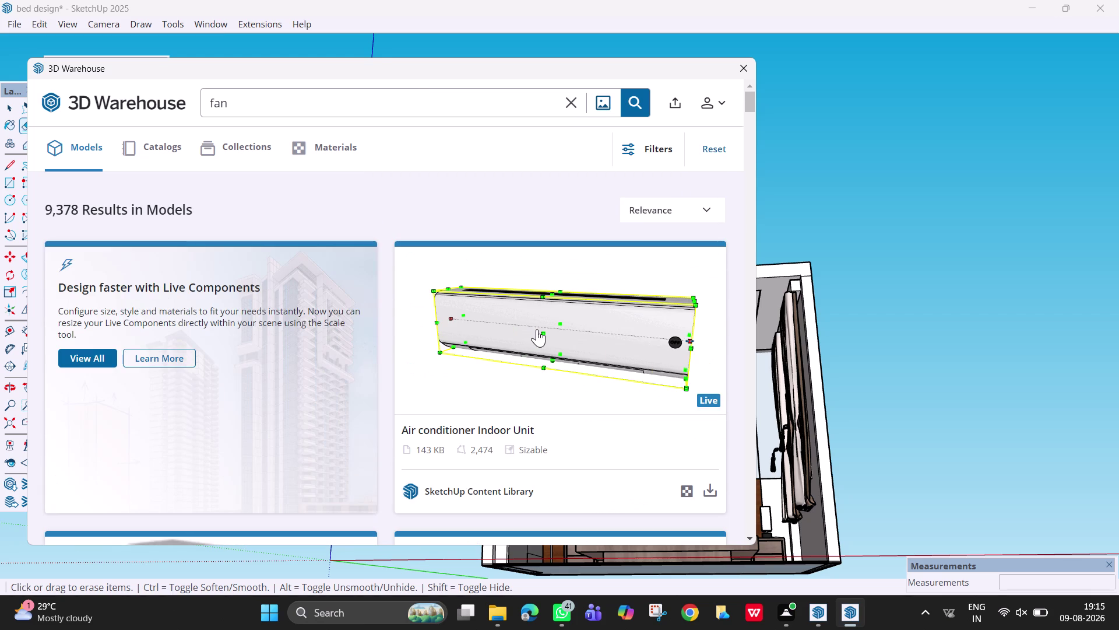
scroll(down, 3)
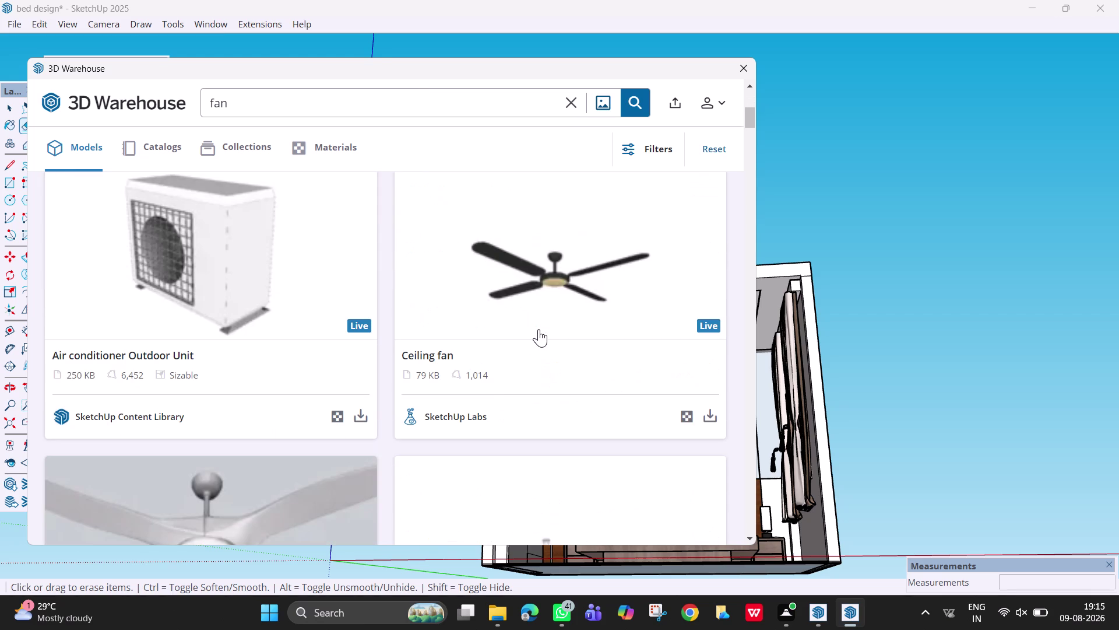
scroll(down, 3)
scroll(down, 3)
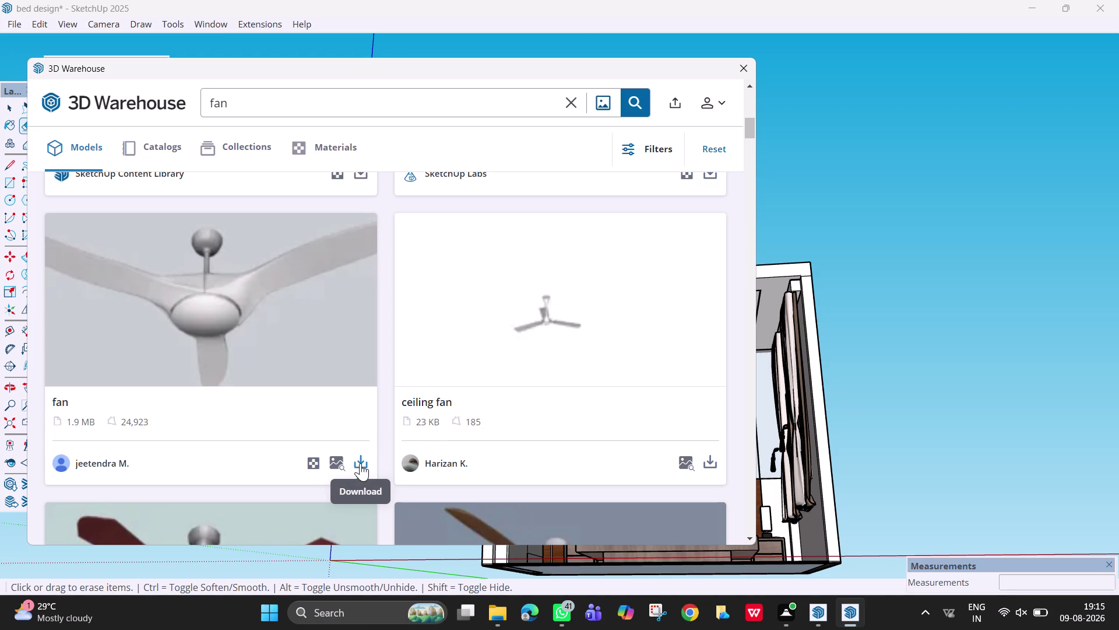
click(708, 460)
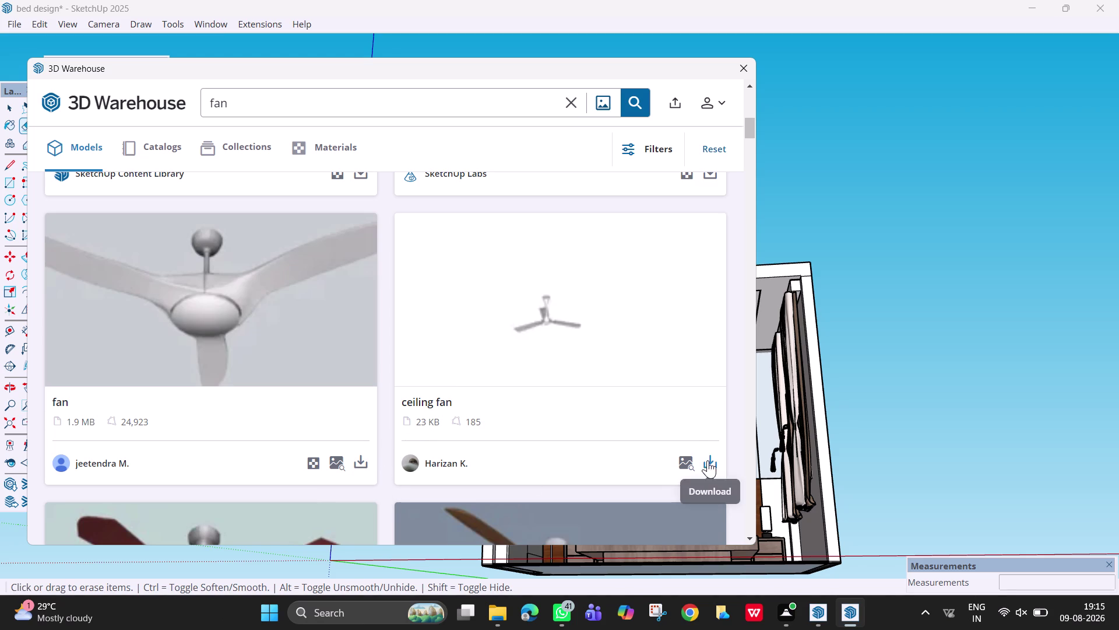
click(338, 326)
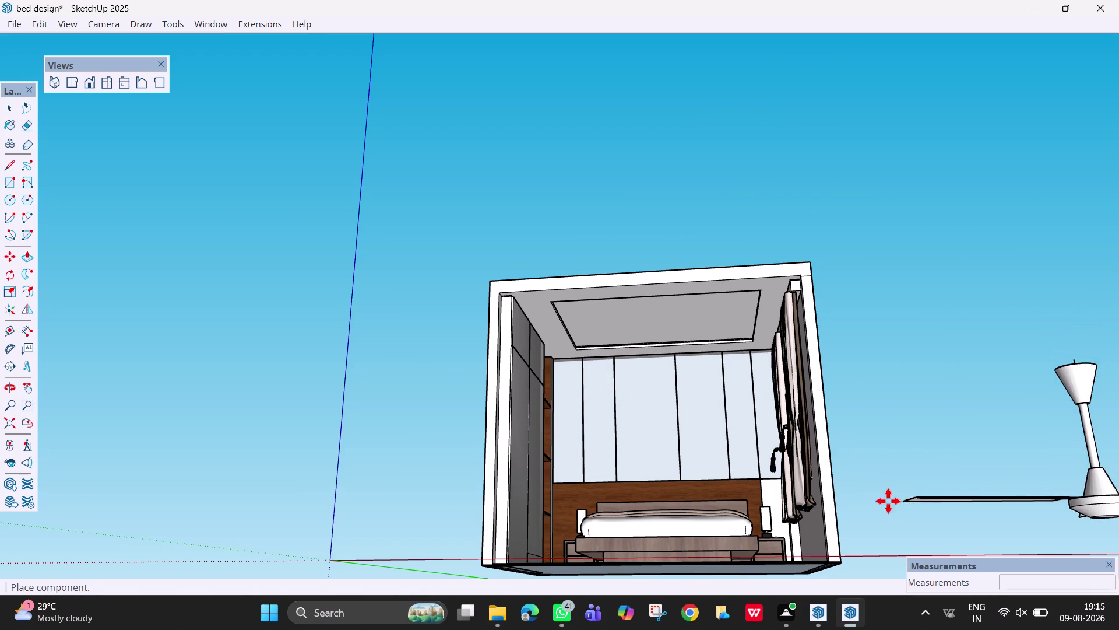
Zoom out and drop the ceiling fan component inside the room, in front of the bed wall.
scroll(down, 3)
scroll(down, 3)
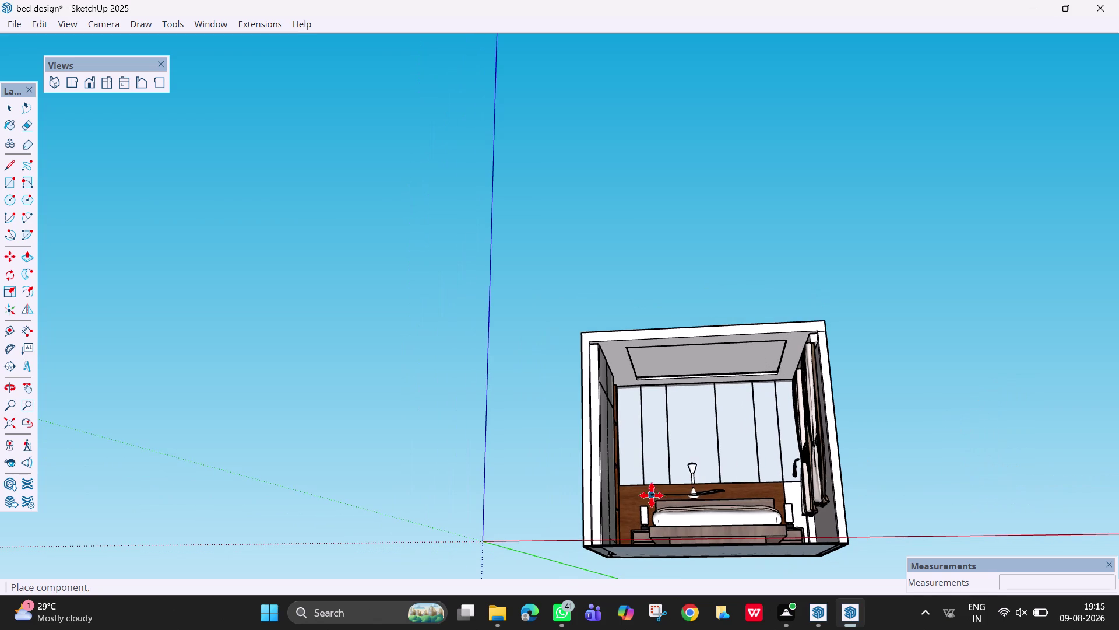
click(670, 469)
Move the fan up by its top so it sits just below the ceiling.
scroll(up, 3)
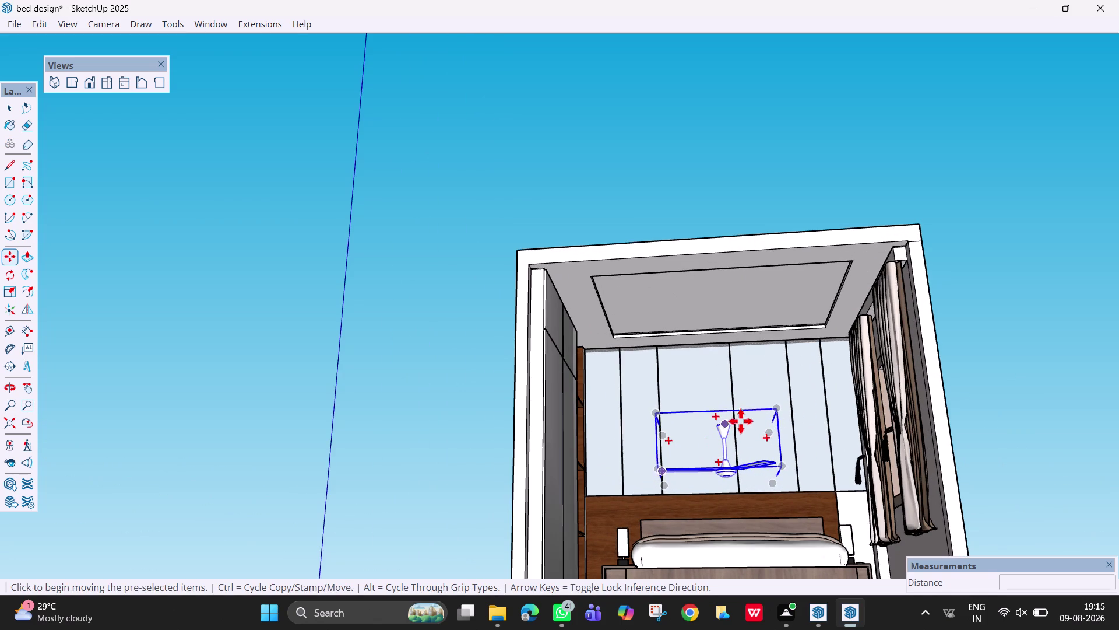
key(m)
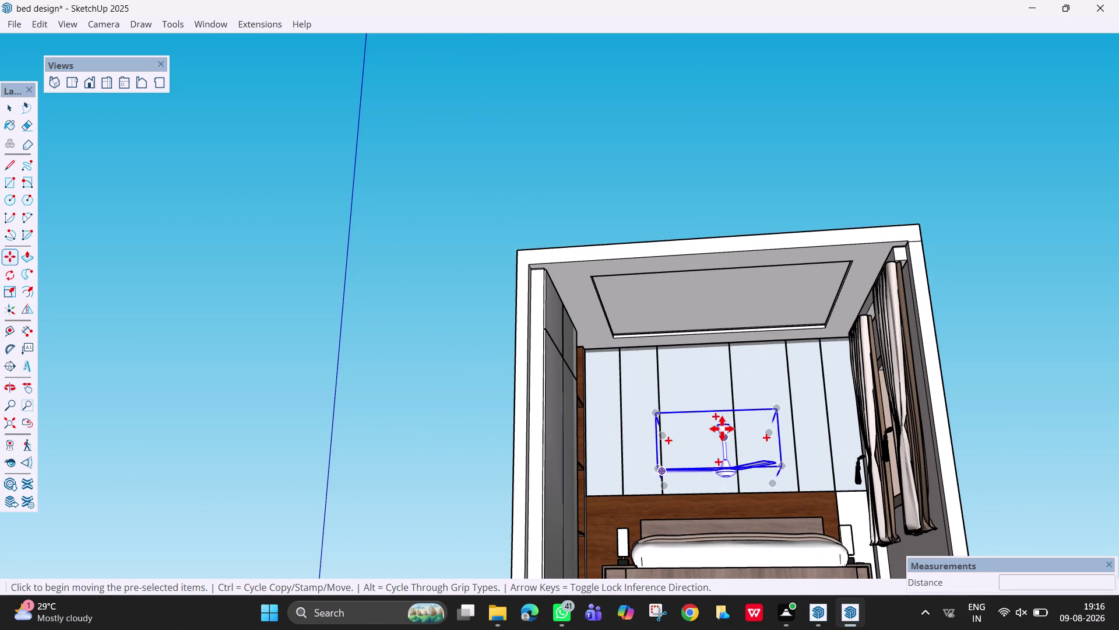
click(723, 423)
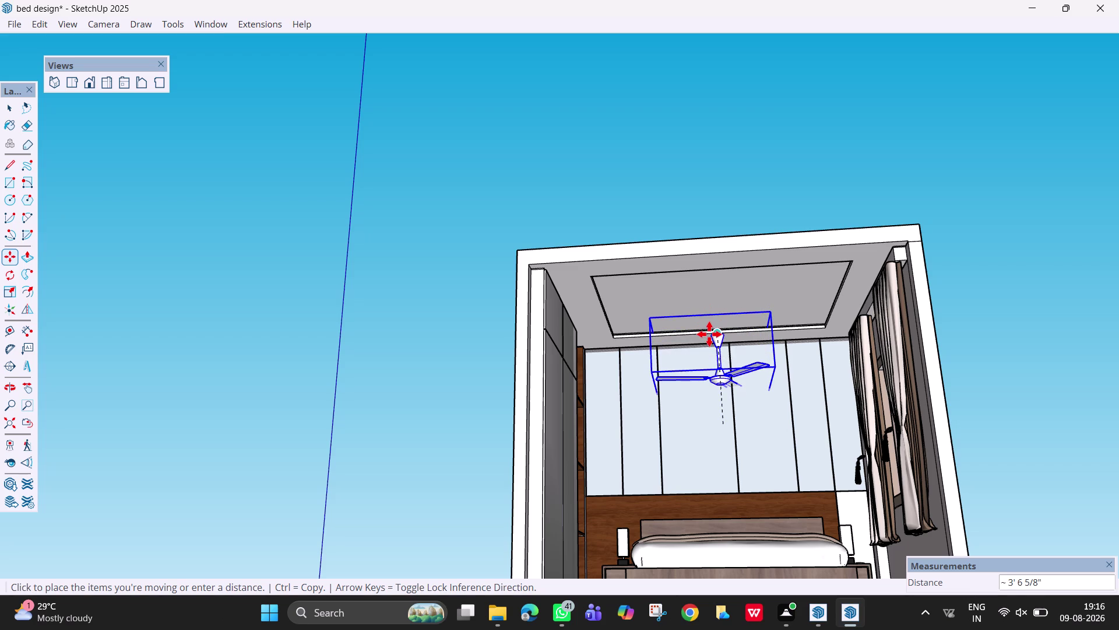
key(Down)
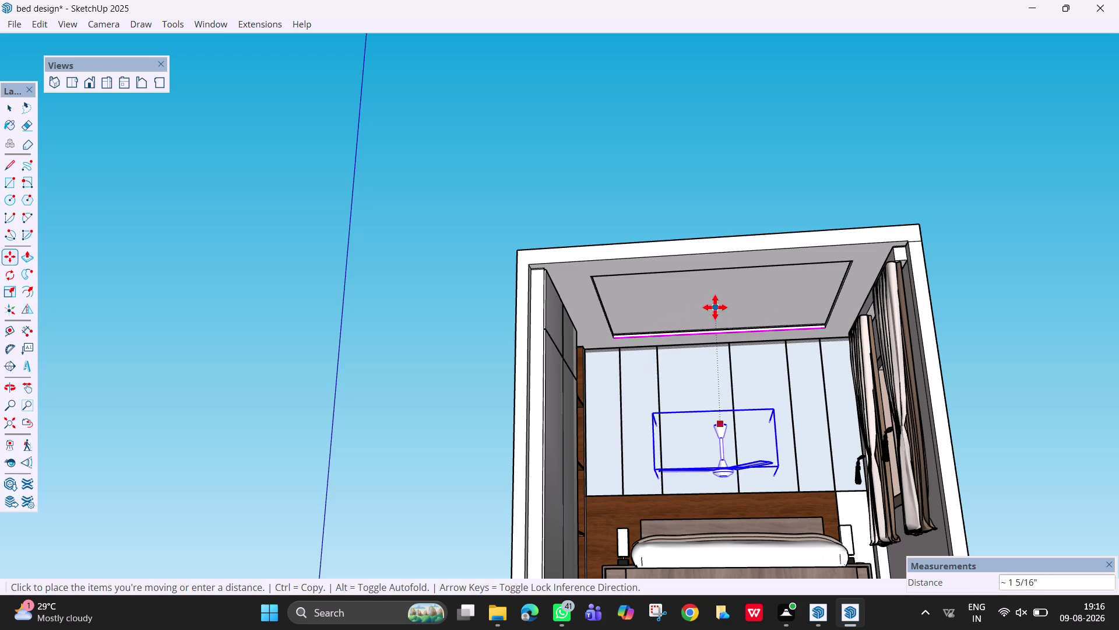
key(Up)
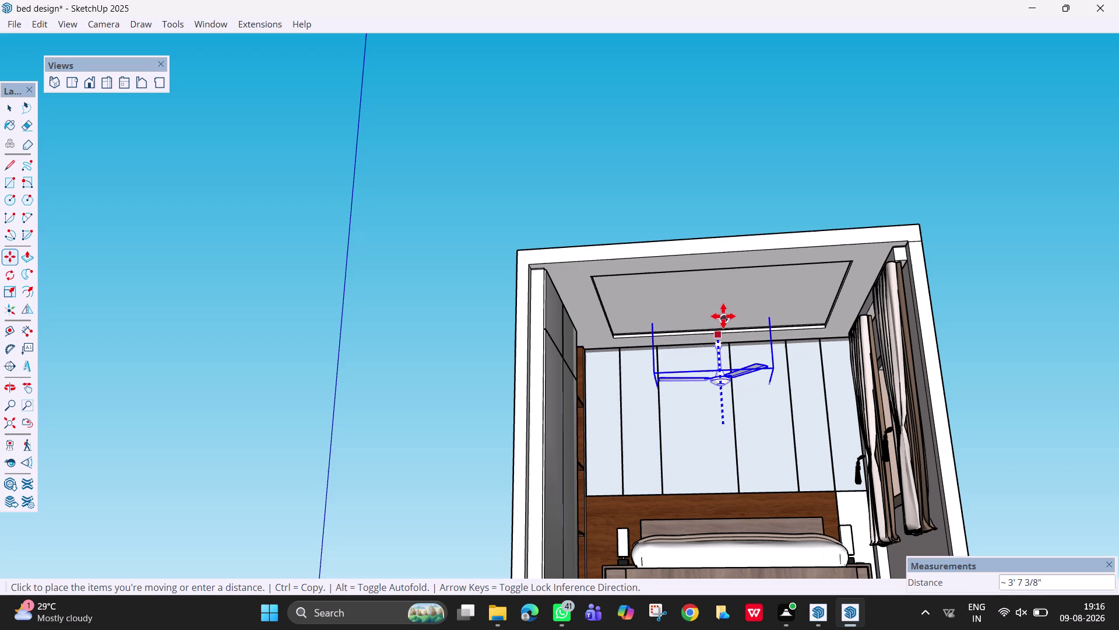
click(716, 335)
scroll(up, 3)
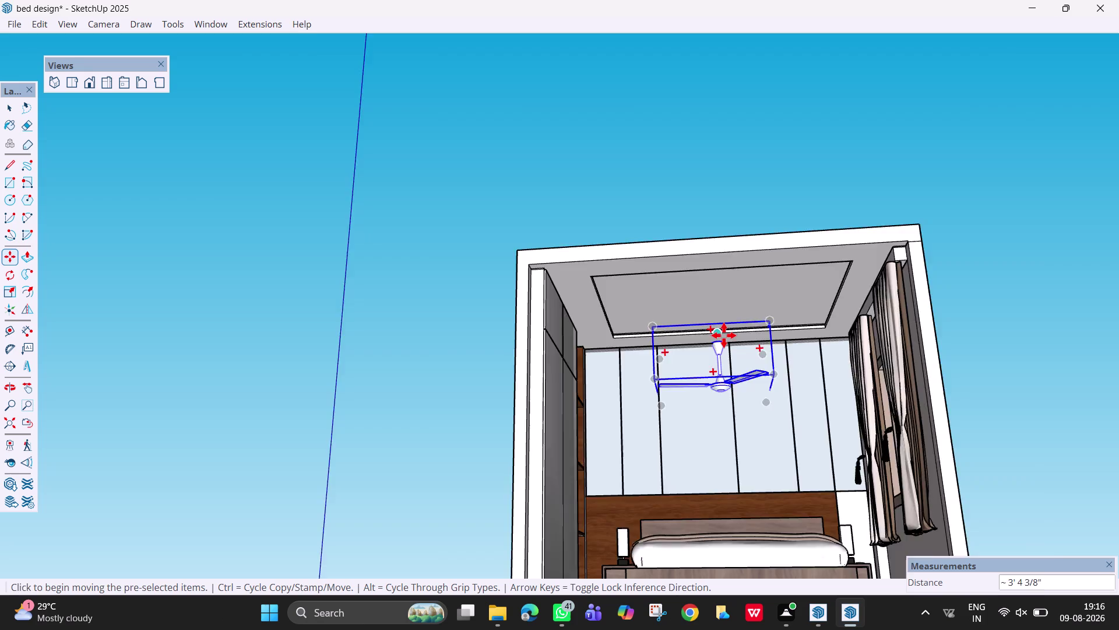
scroll(up, 3)
middle_drag(727, 350, 730, 358)
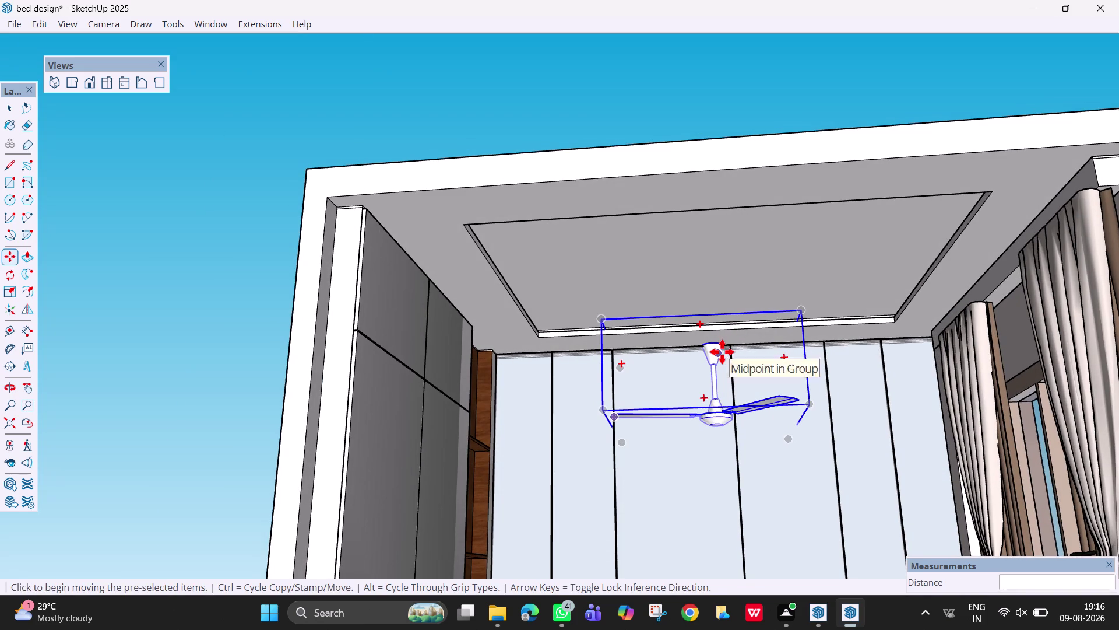
Snap the fan's top midpoint to the centre of the ceiling tray and check it.
key(m)
click(716, 340)
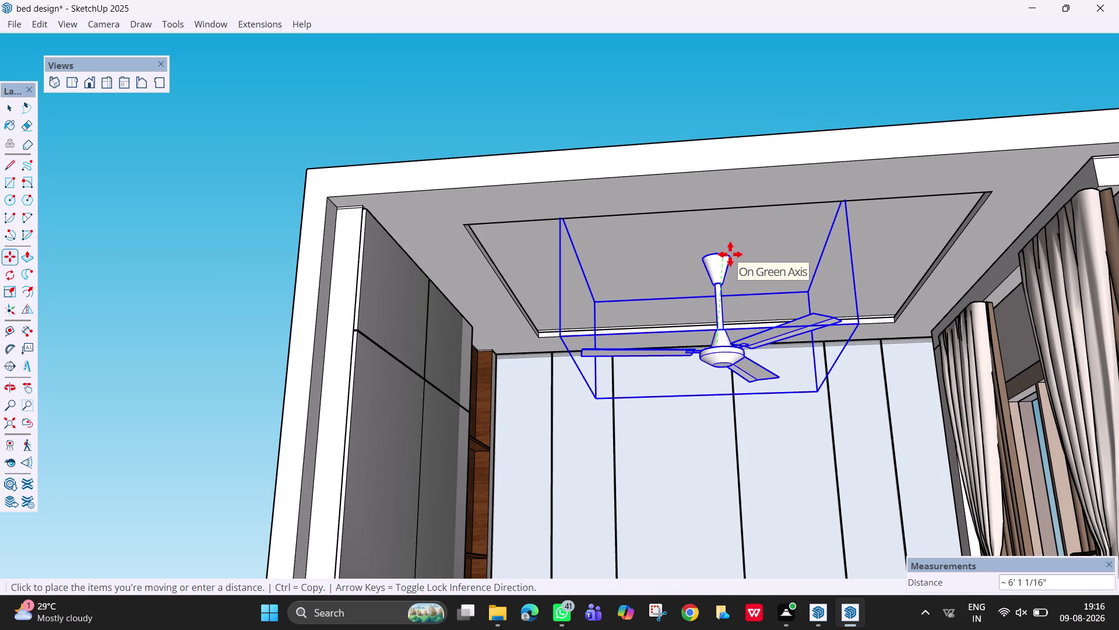
click(731, 254)
scroll(down, 3)
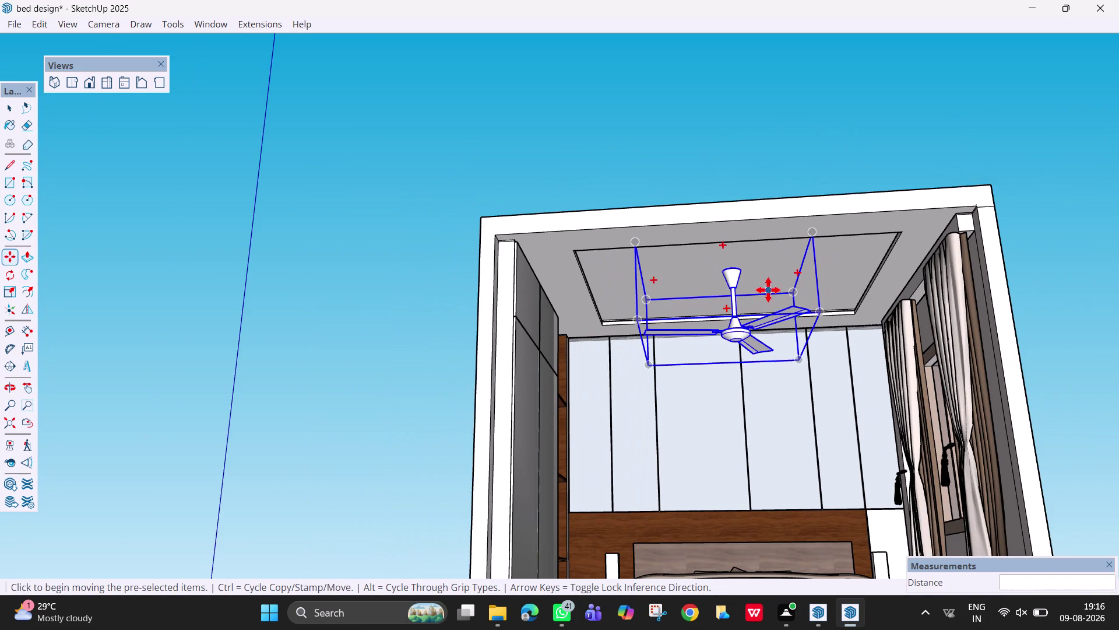
key(Escape)
middle_drag(766, 290, 765, 343)
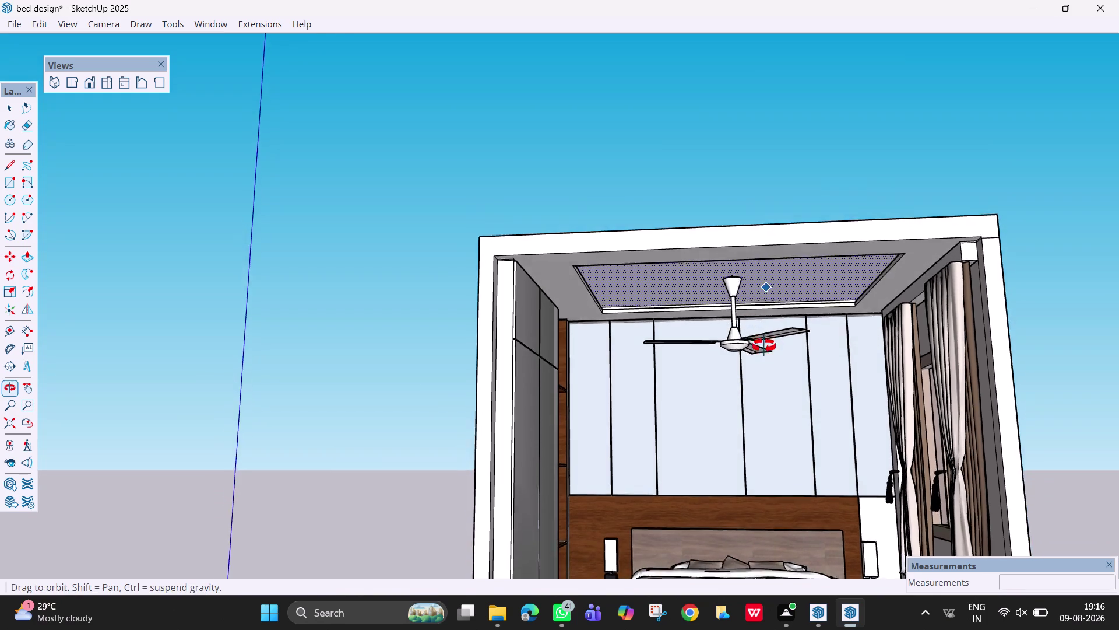
middle_drag(764, 343, 763, 367)
middle_drag(754, 332, 757, 369)
scroll(up, 3)
scroll(up, 3)
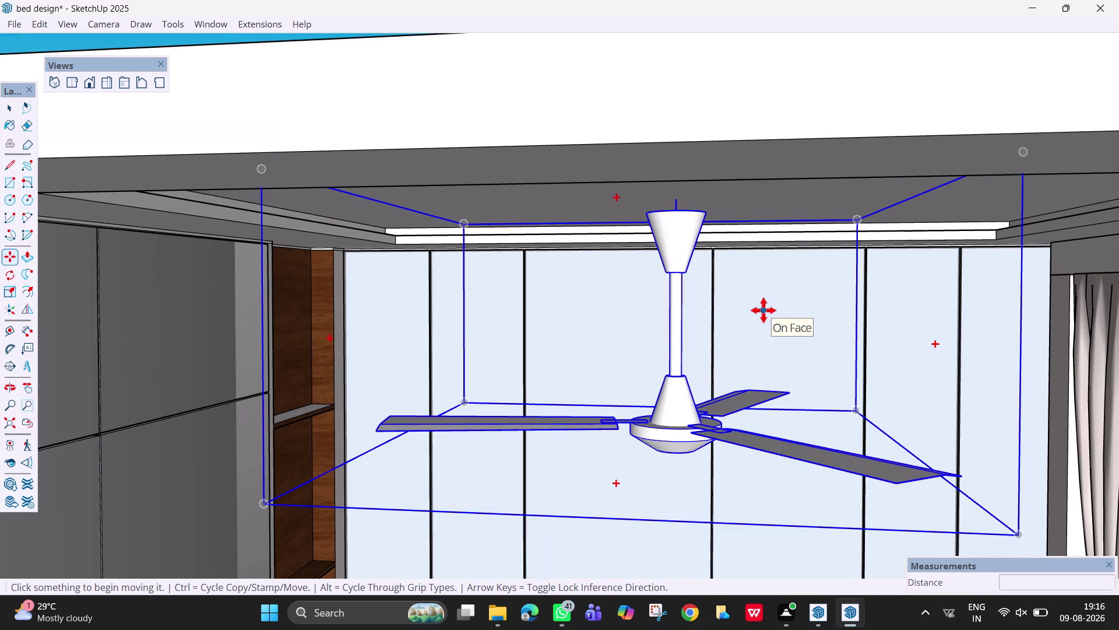
key(Escape)
scroll(down, 3)
scroll(down, 3)
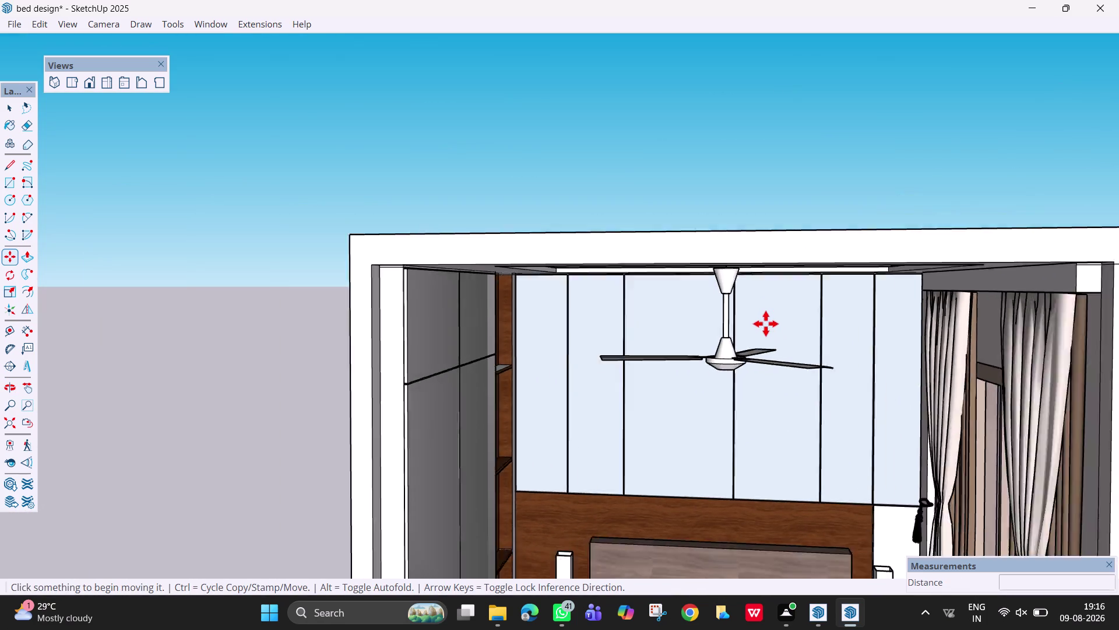
scroll(down, 3)
scroll(down, 3)
scroll(down, 3)
scroll(down, 3)
middle_drag(777, 488, 765, 470)
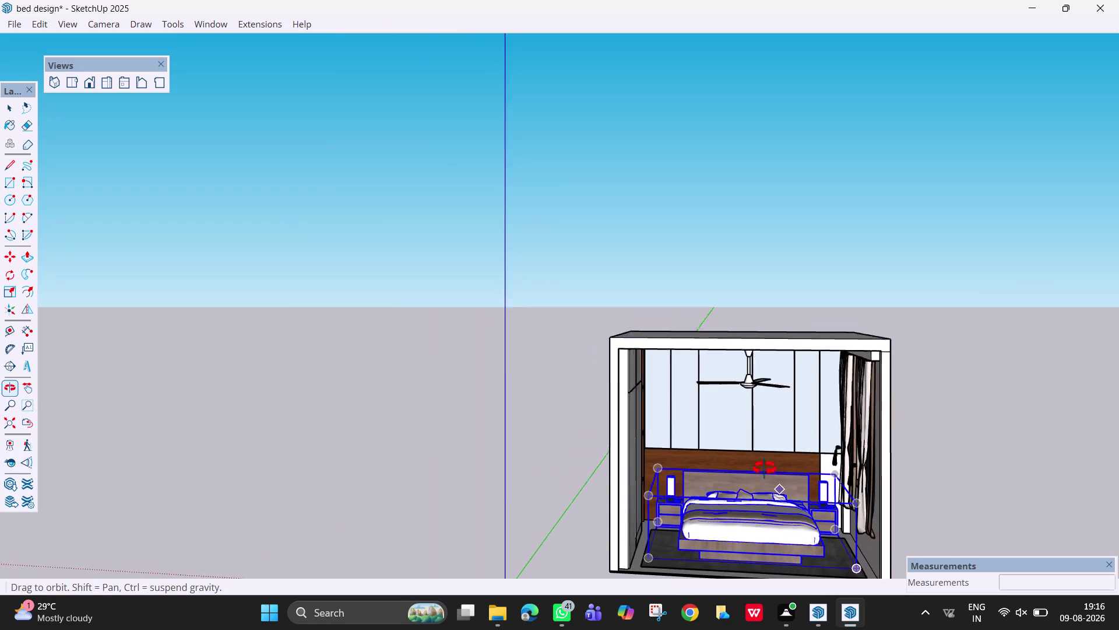
middle_drag(765, 471, 764, 463)
key(Escape)
click(965, 466)
key(space)
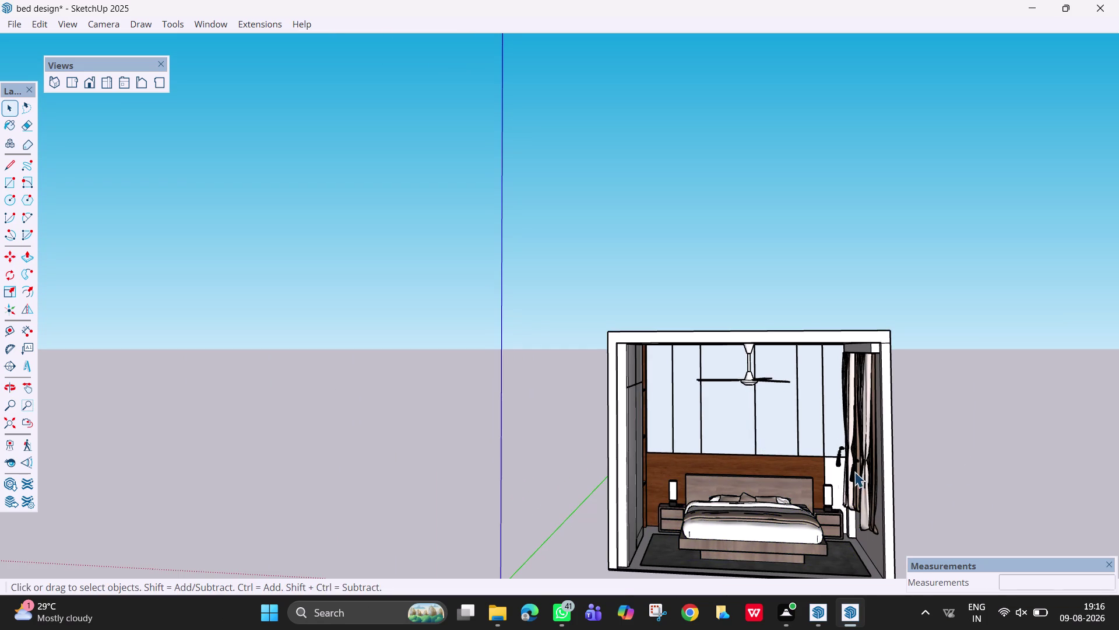
middle_drag(830, 473, 986, 452)
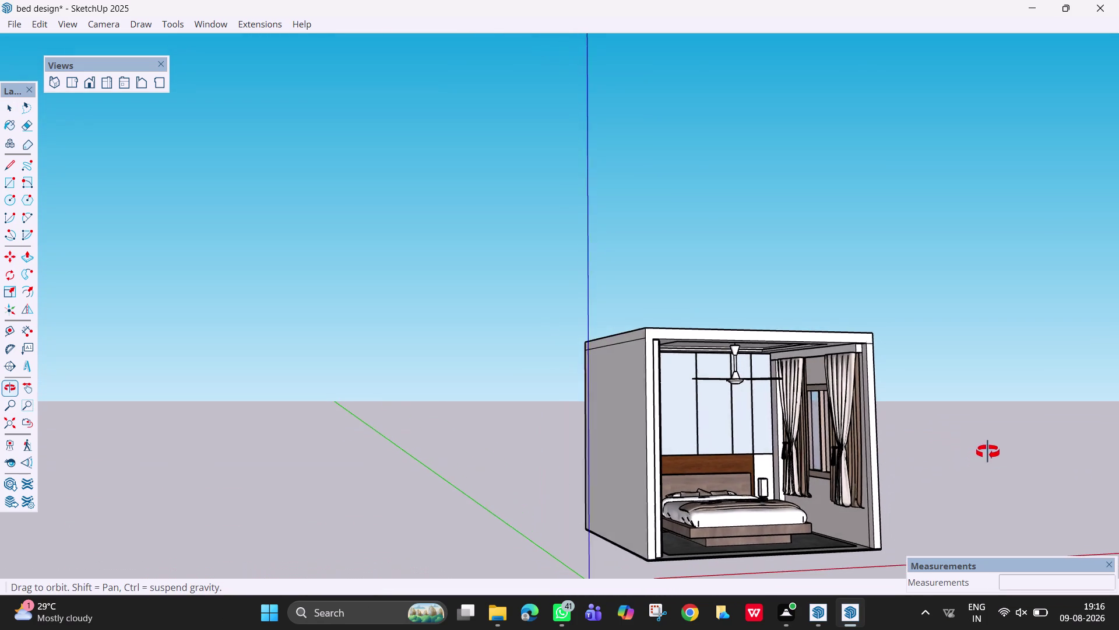
middle_drag(986, 452, 988, 452)
middle_drag(919, 452, 812, 484)
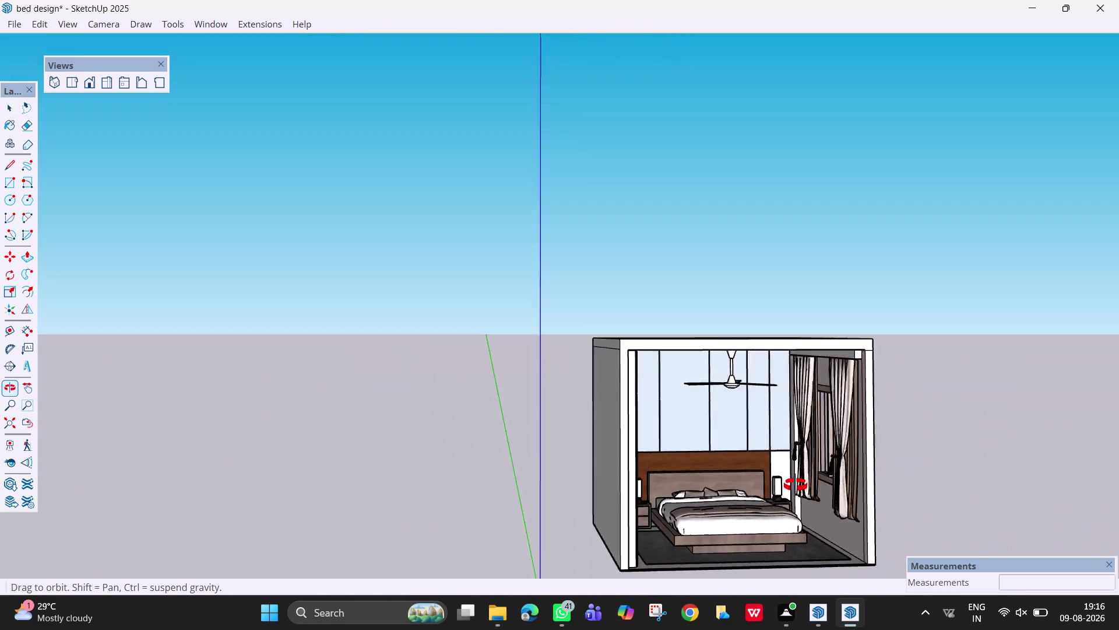
middle_drag(813, 483, 588, 455)
middle_drag(588, 454, 594, 454)
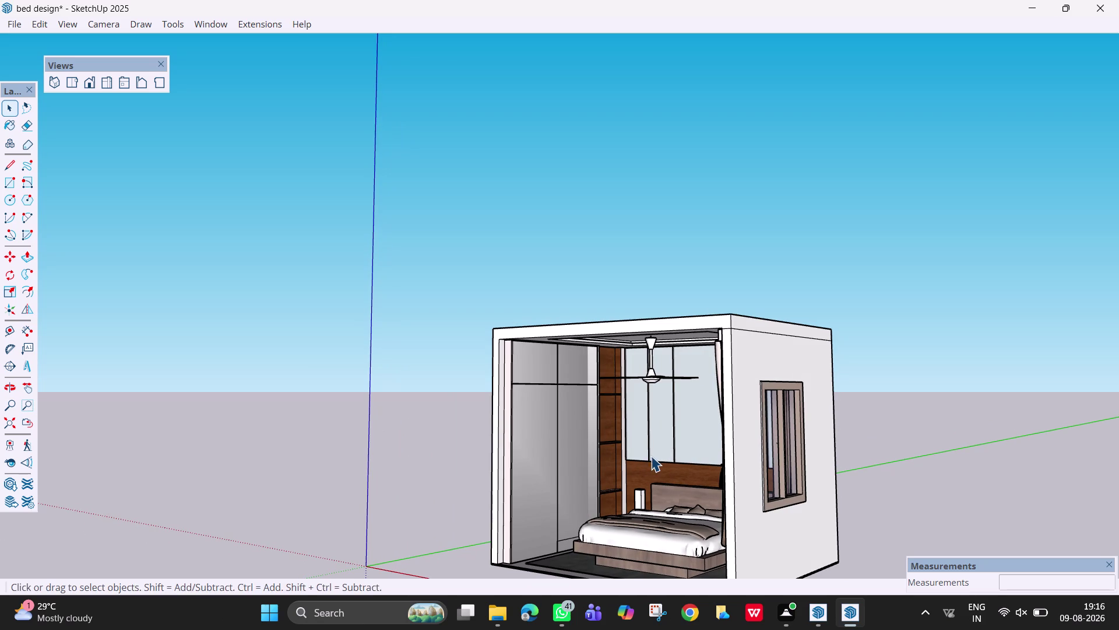
middle_drag(609, 447, 774, 445)
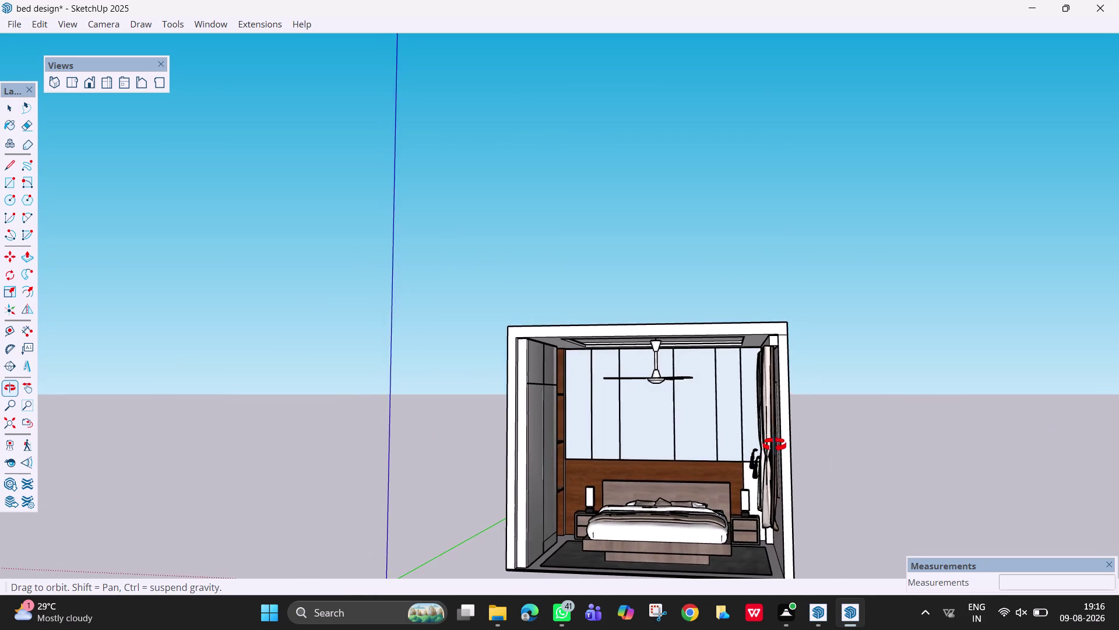
middle_drag(774, 445, 955, 412)
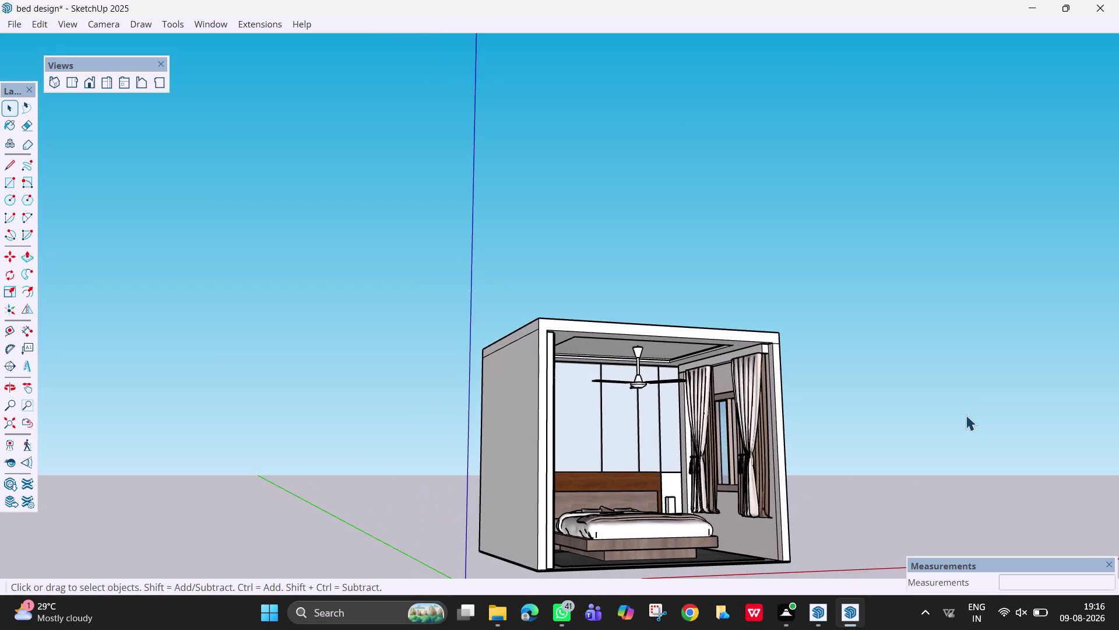
middle_drag(965, 416, 755, 472)
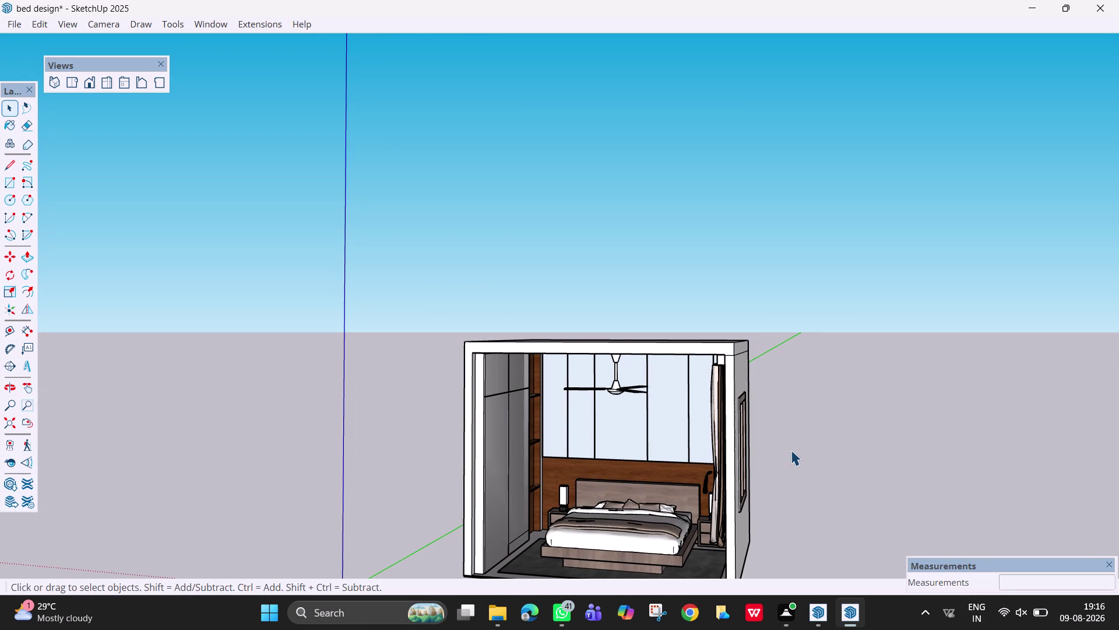
scroll(up, 3)
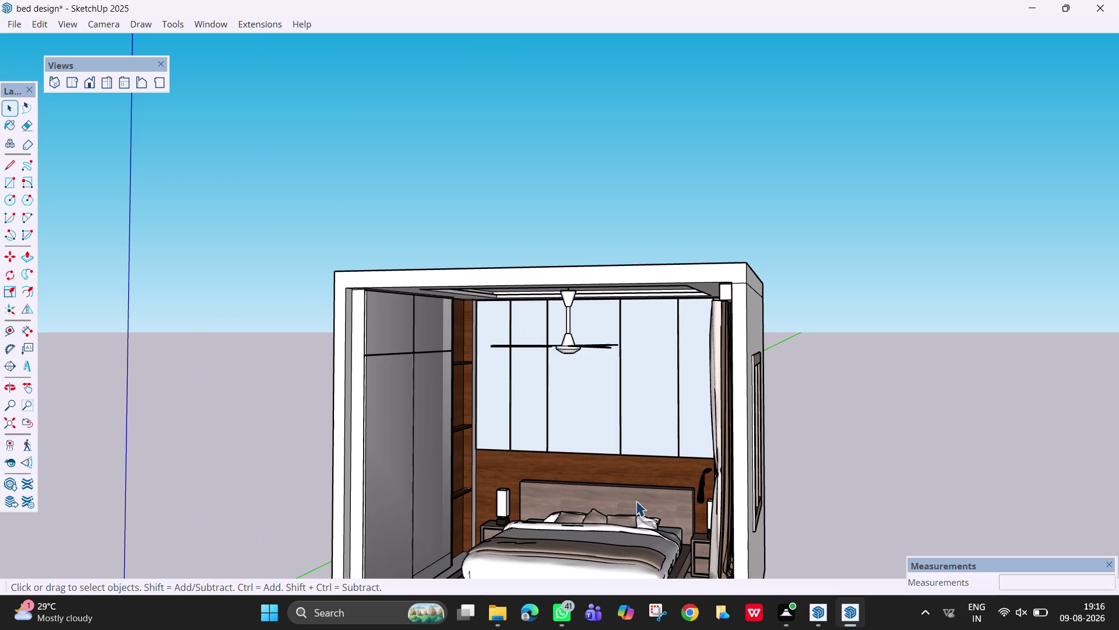
middle_drag(636, 500, 573, 495)
middle_drag(573, 495, 701, 503)
scroll(down, 3)
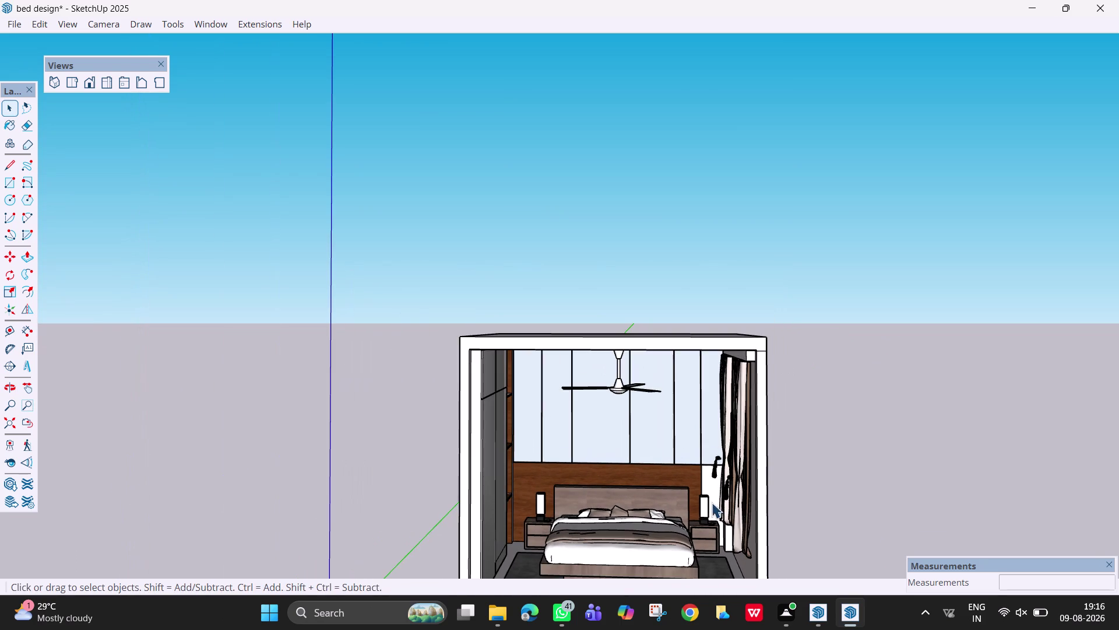
scroll(down, 3)
middle_drag(692, 496, 674, 404)
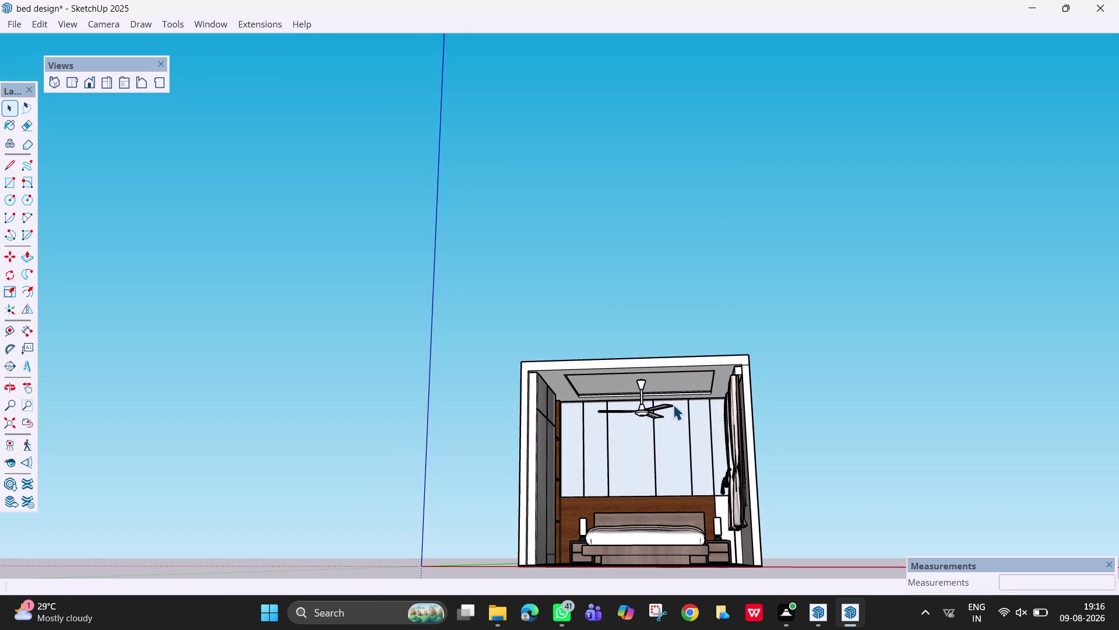
scroll(down, 3)
middle_drag(712, 493, 834, 588)
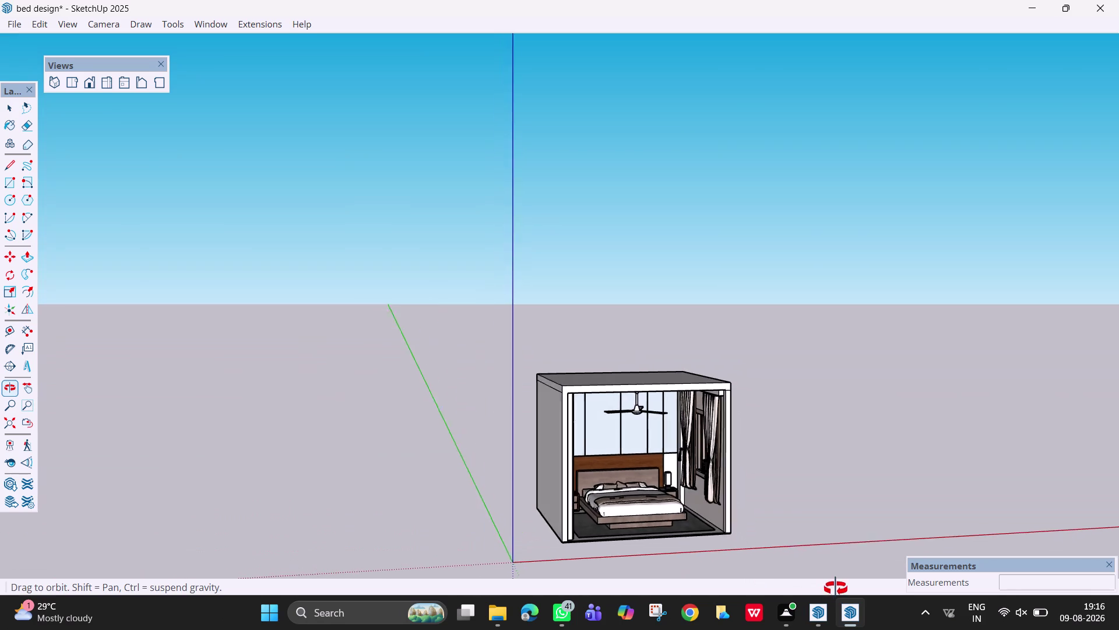
middle_drag(834, 589, 844, 580)
middle_drag(909, 523, 894, 523)
scroll(up, 3)
scroll(up, 3)
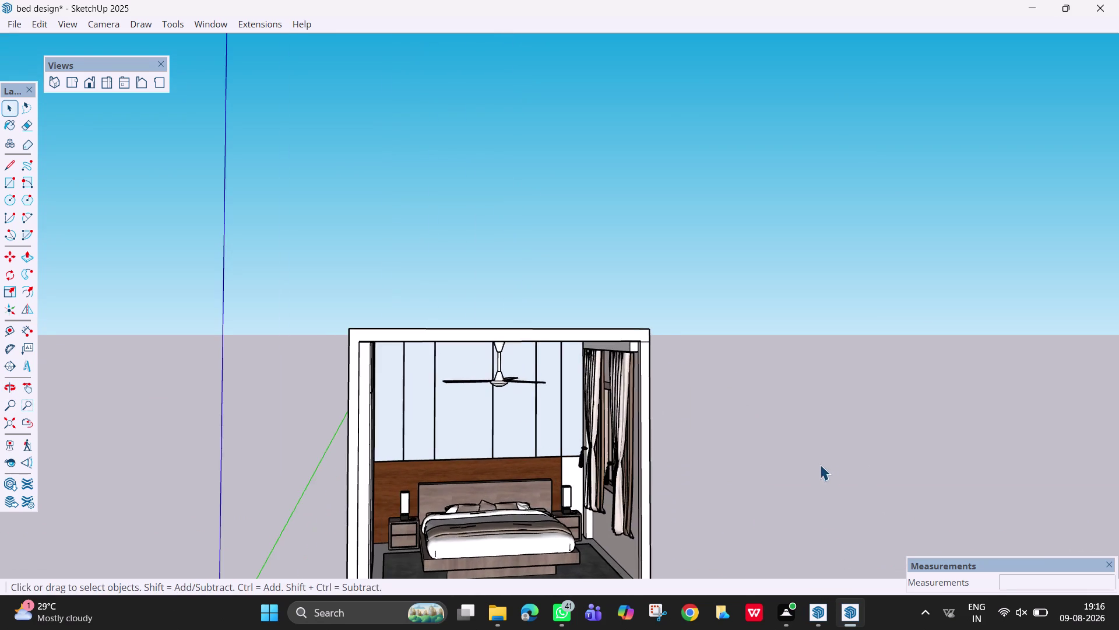
middle_drag(787, 465, 569, 482)
scroll(up, 3)
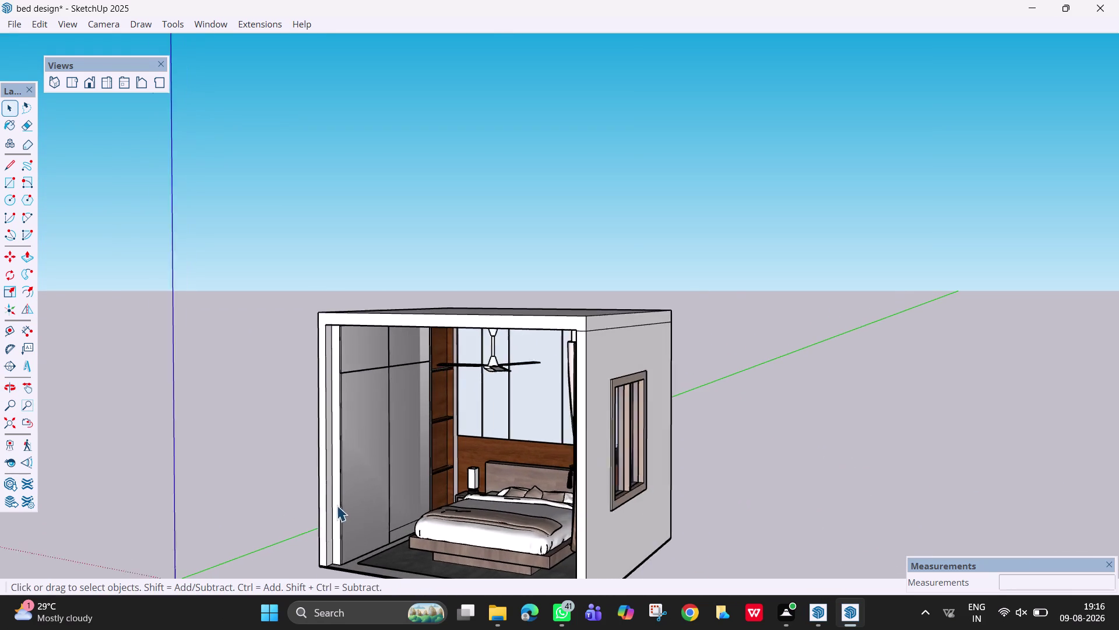
scroll(up, 3)
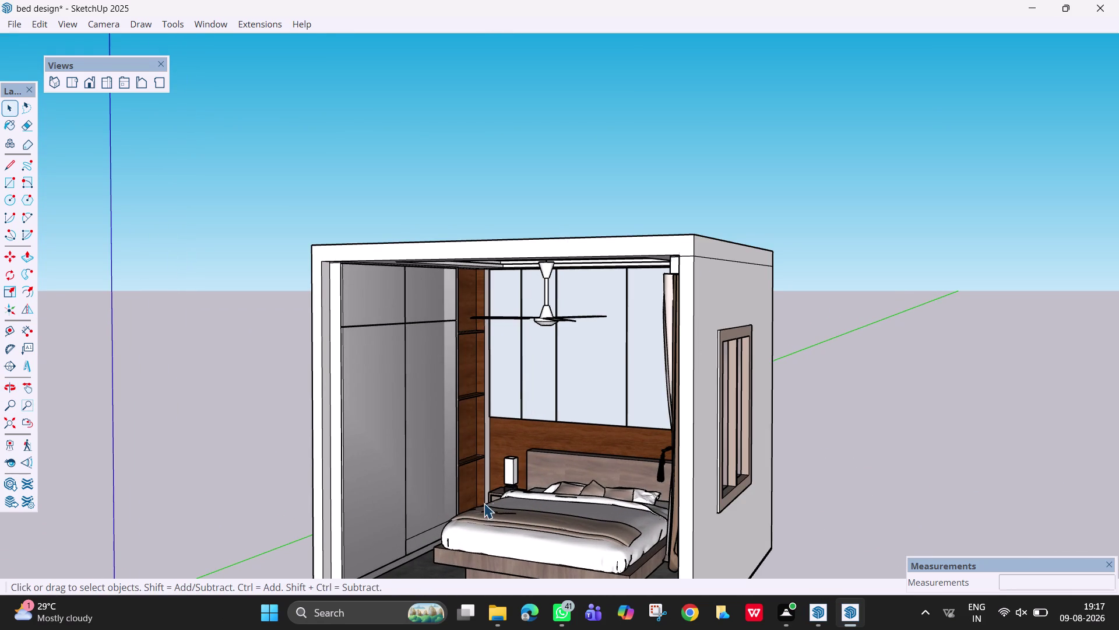
scroll(down, 3)
middle_drag(692, 511, 604, 506)
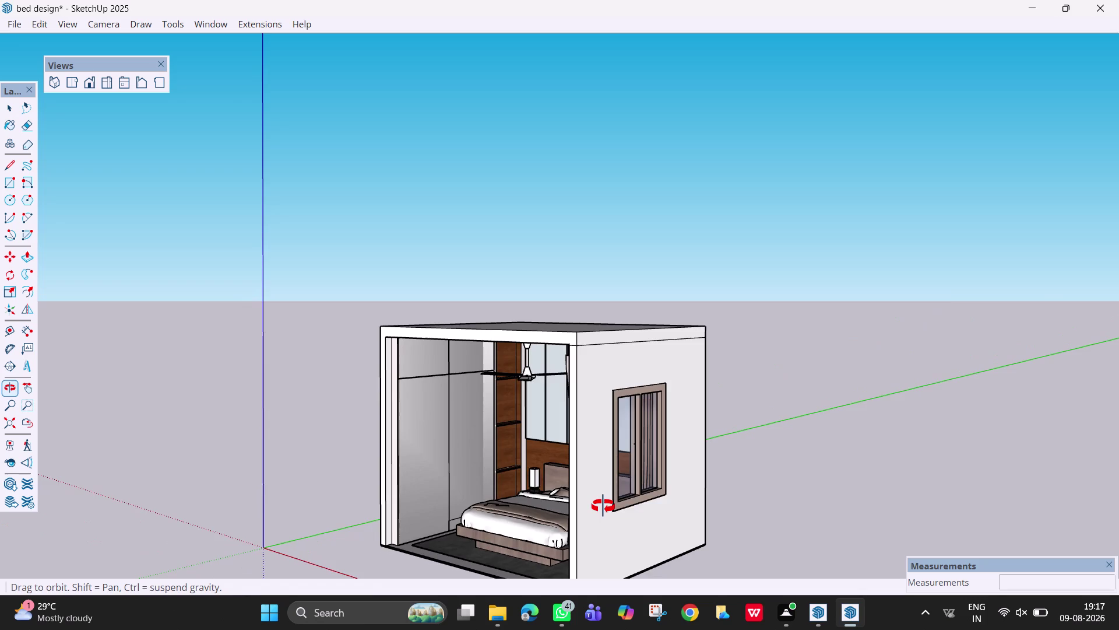
middle_drag(603, 506, 901, 496)
middle_drag(900, 495, 879, 496)
middle_drag(871, 496, 832, 498)
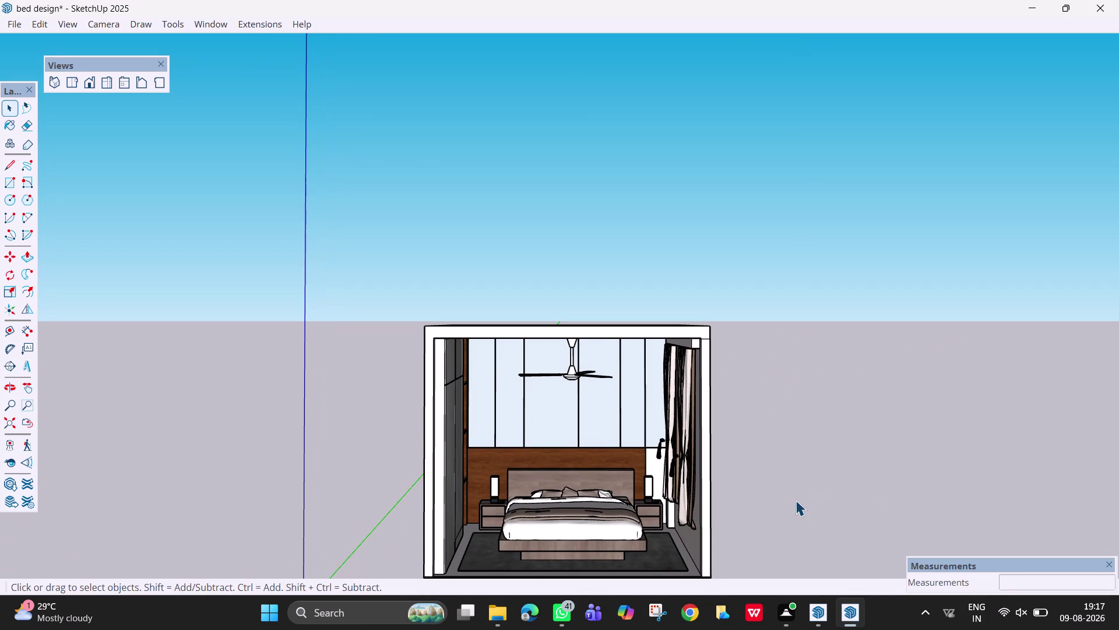
middle_drag(796, 500, 771, 500)
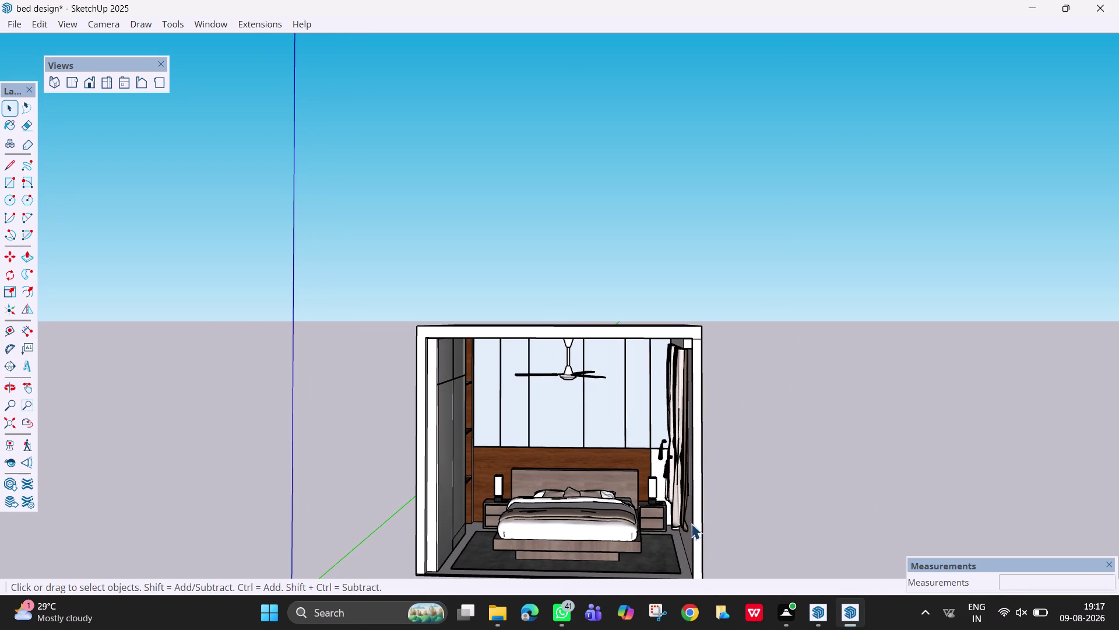
scroll(up, 3)
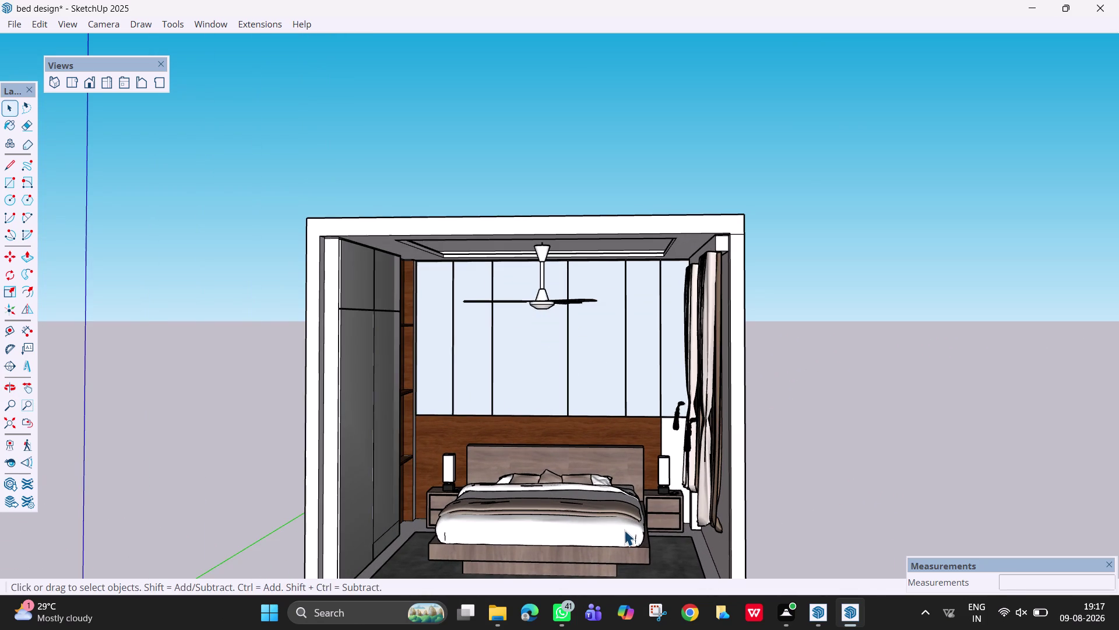
scroll(down, 3)
scroll(down, 3)
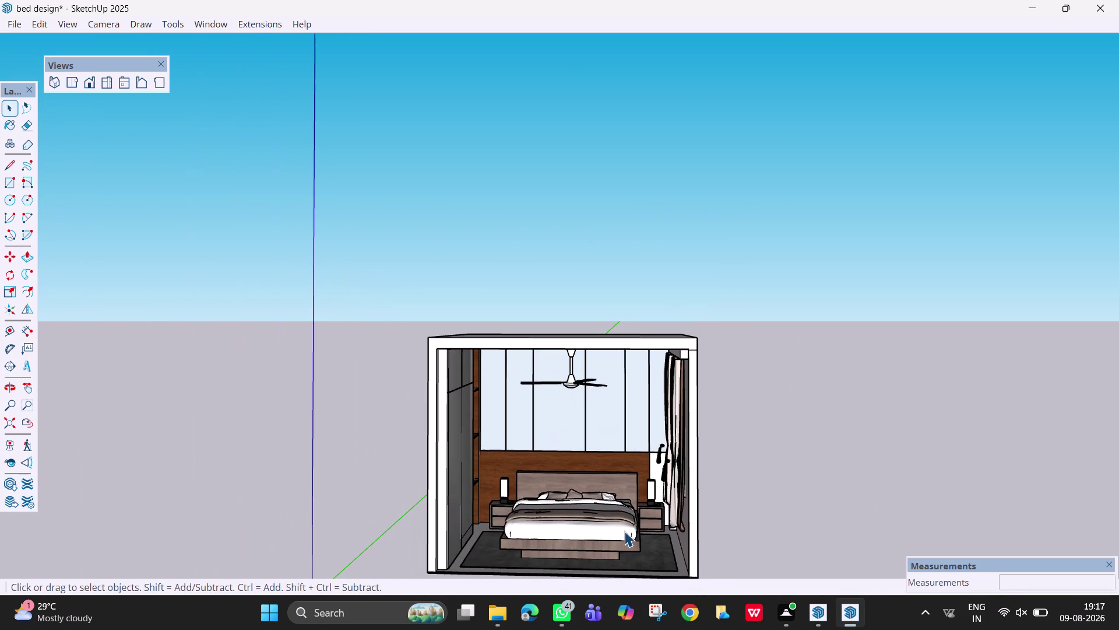
scroll(down, 3)
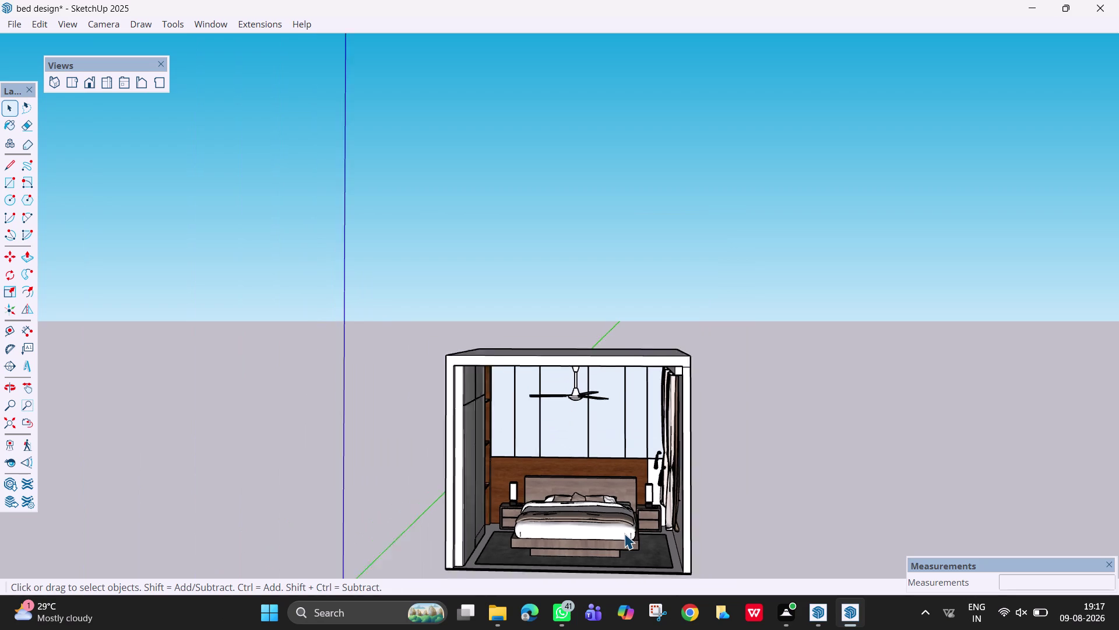
scroll(down, 3)
middle_drag(624, 533, 672, 418)
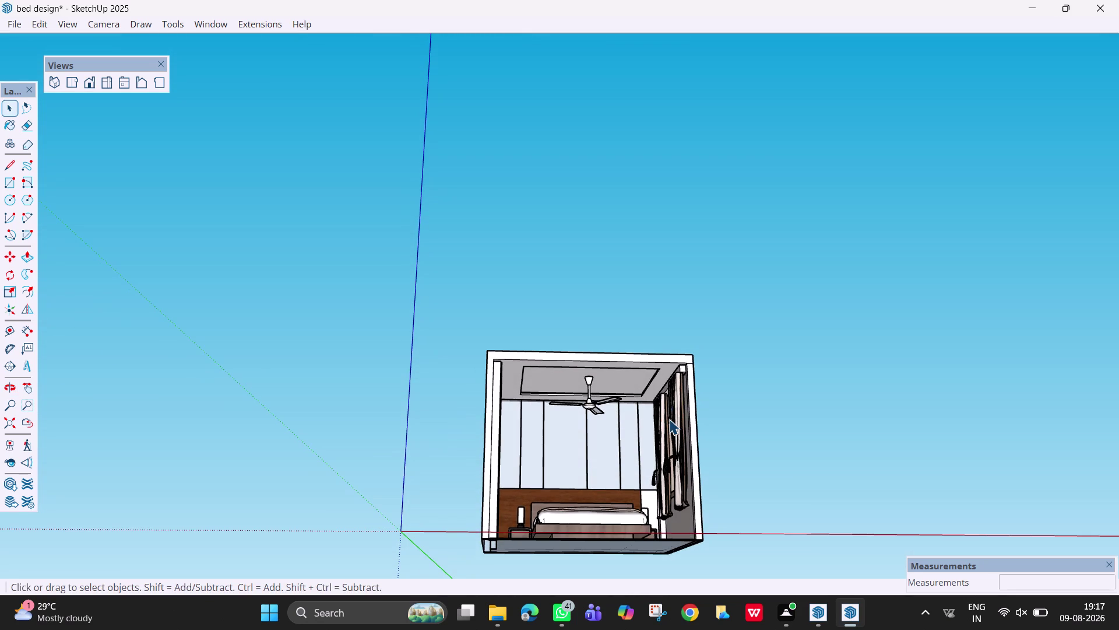
middle_drag(649, 470, 672, 328)
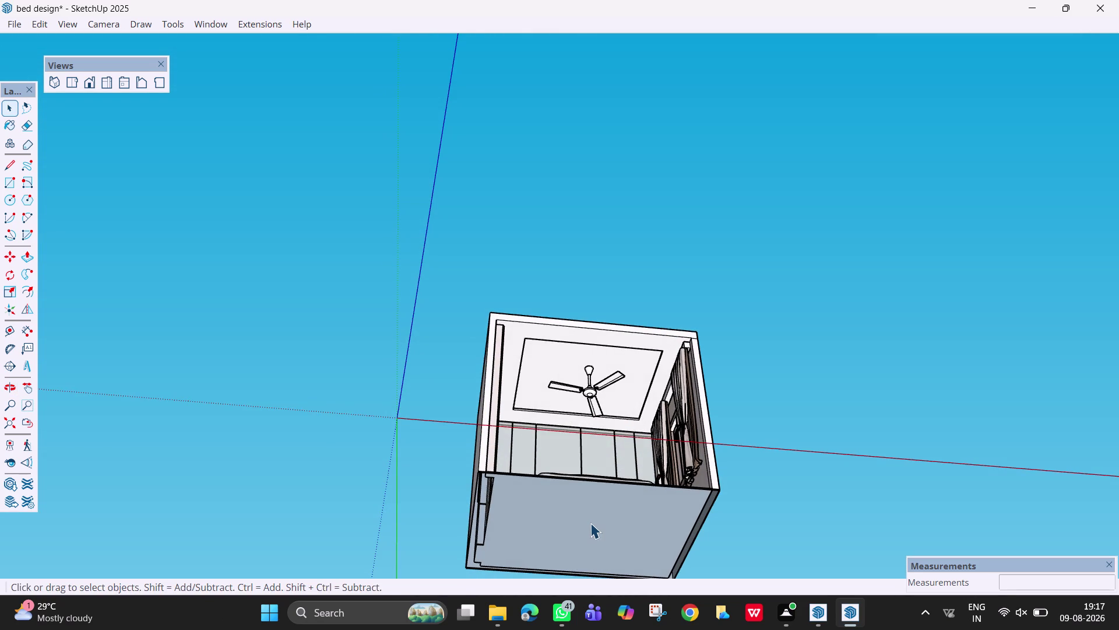
key(p)
key(Escape)
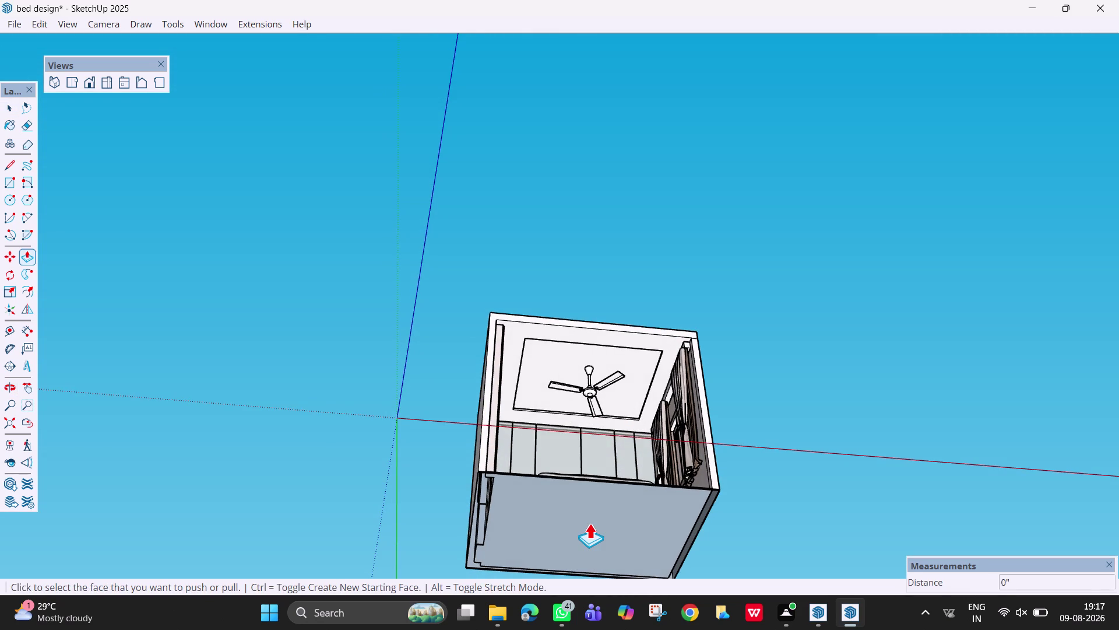
key(space)
middle_drag(750, 345, 739, 545)
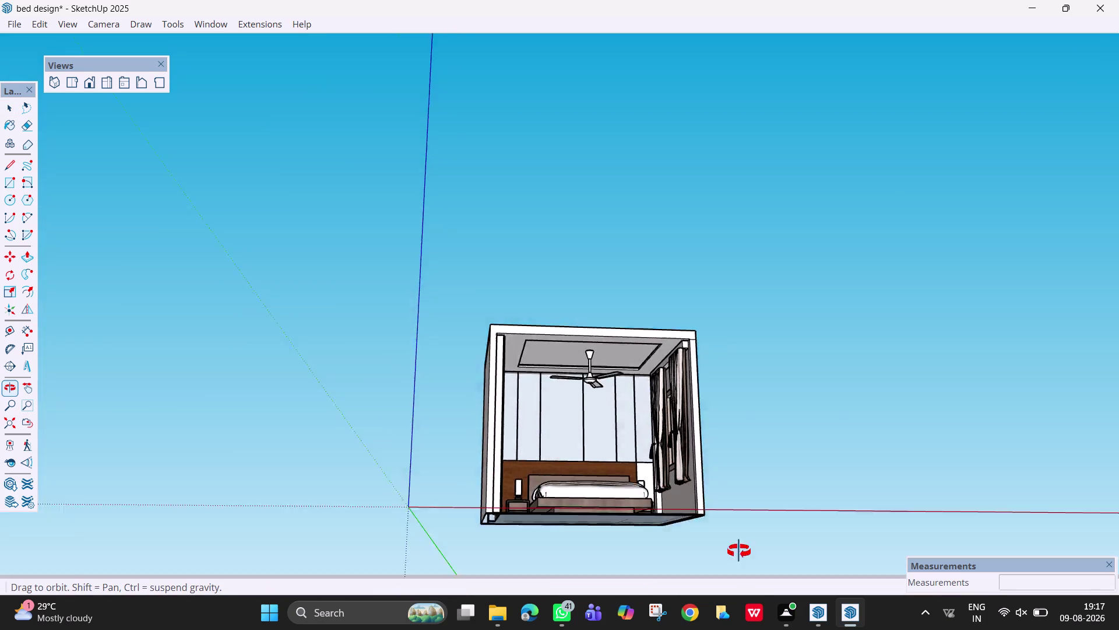
middle_drag(740, 545, 738, 600)
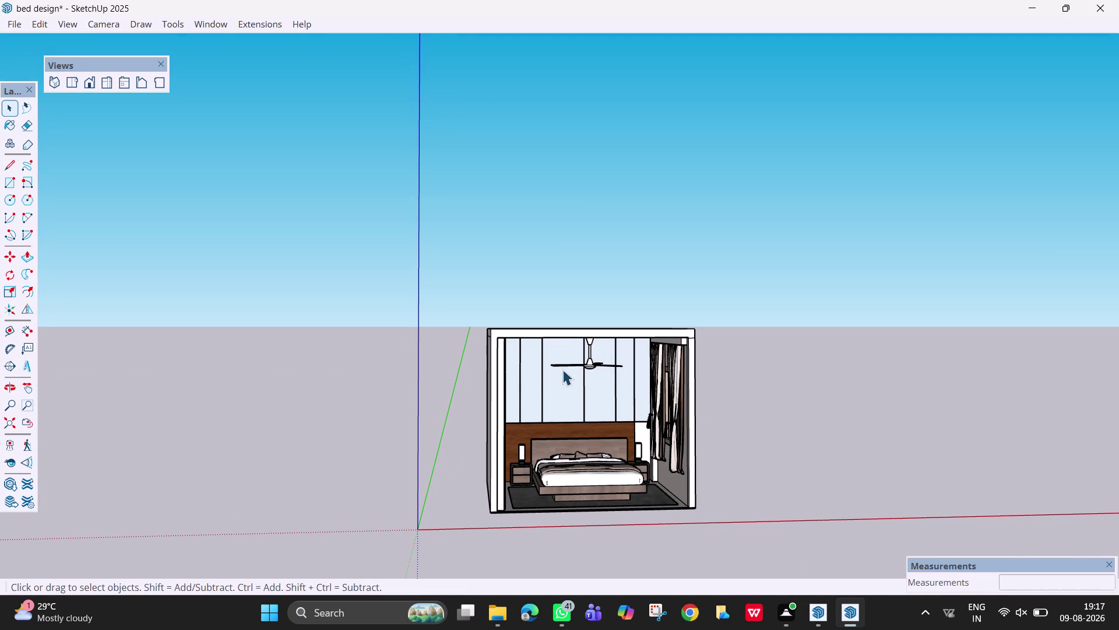
middle_drag(596, 461, 583, 493)
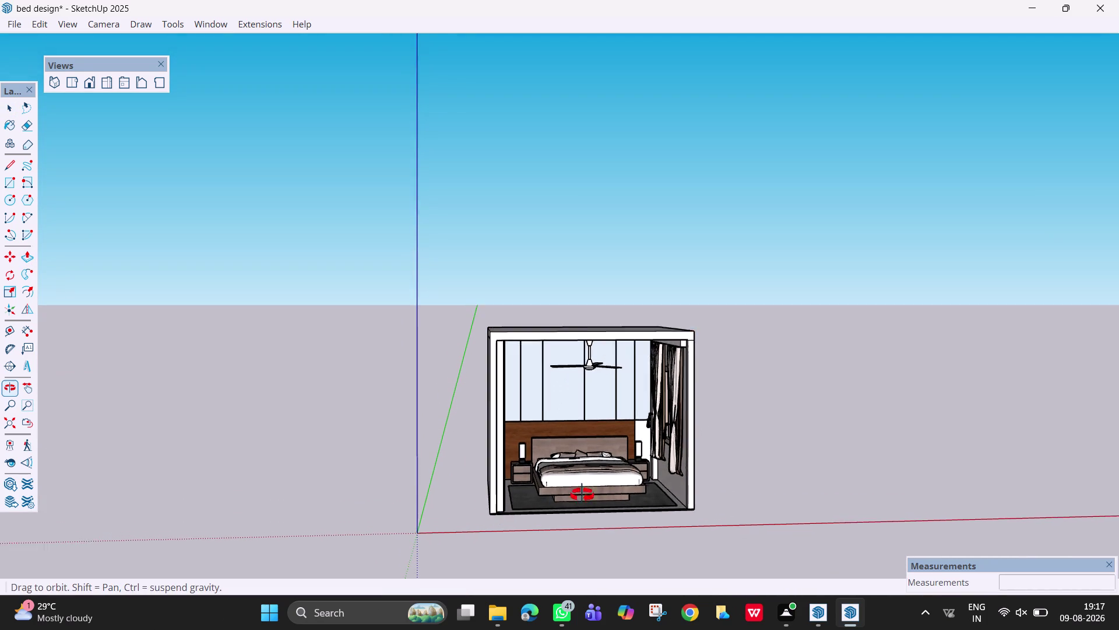
middle_drag(583, 493, 521, 514)
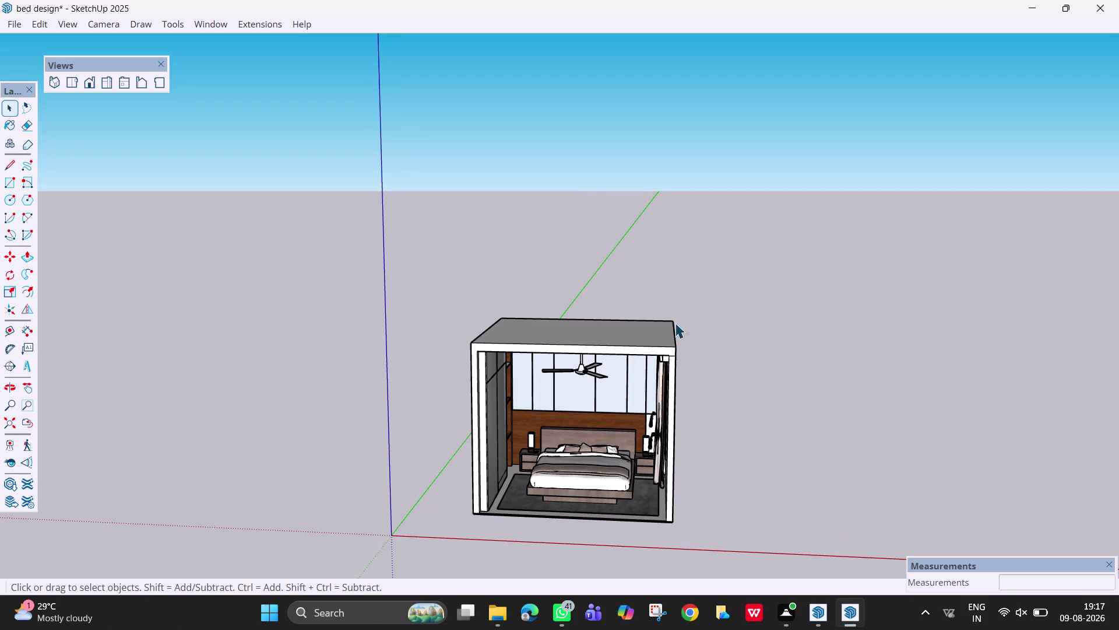
Select the room's top face.
click(668, 351)
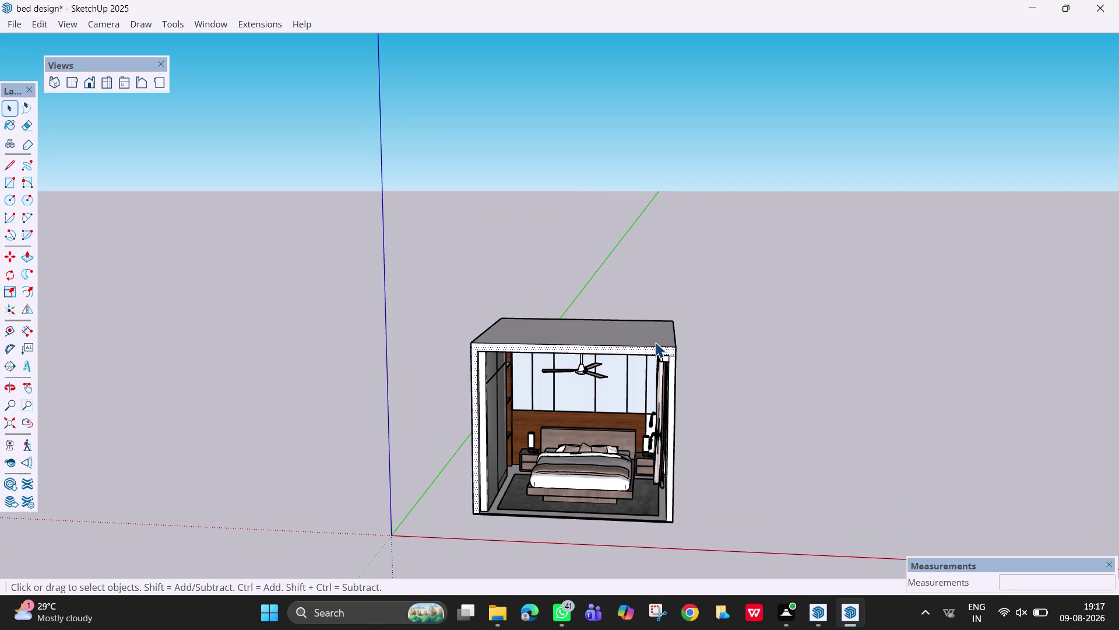
click(655, 341)
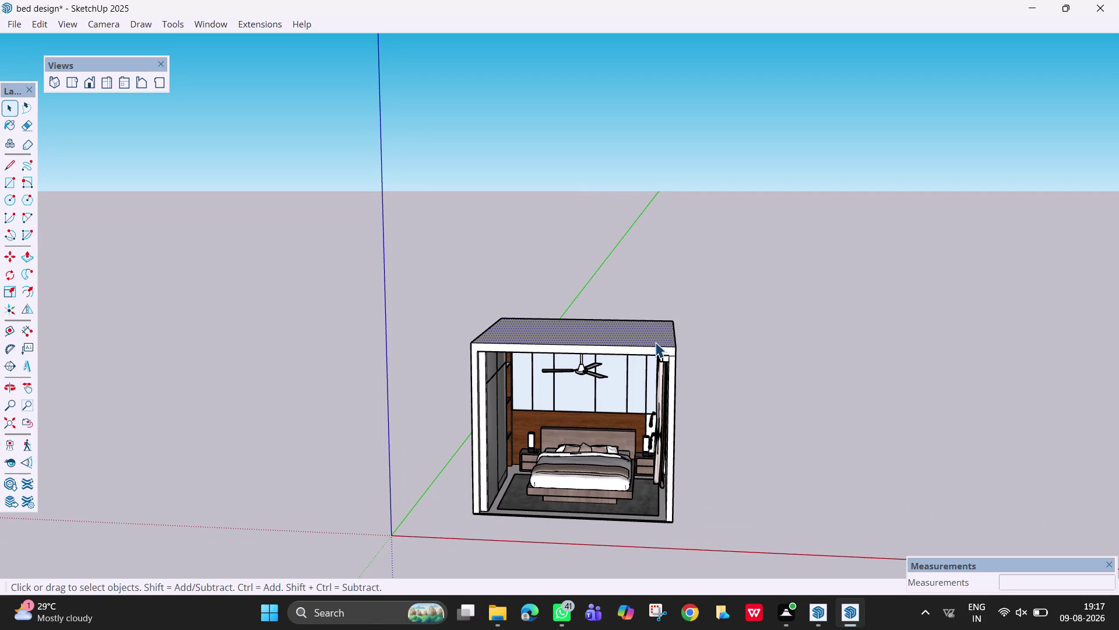
key(c)
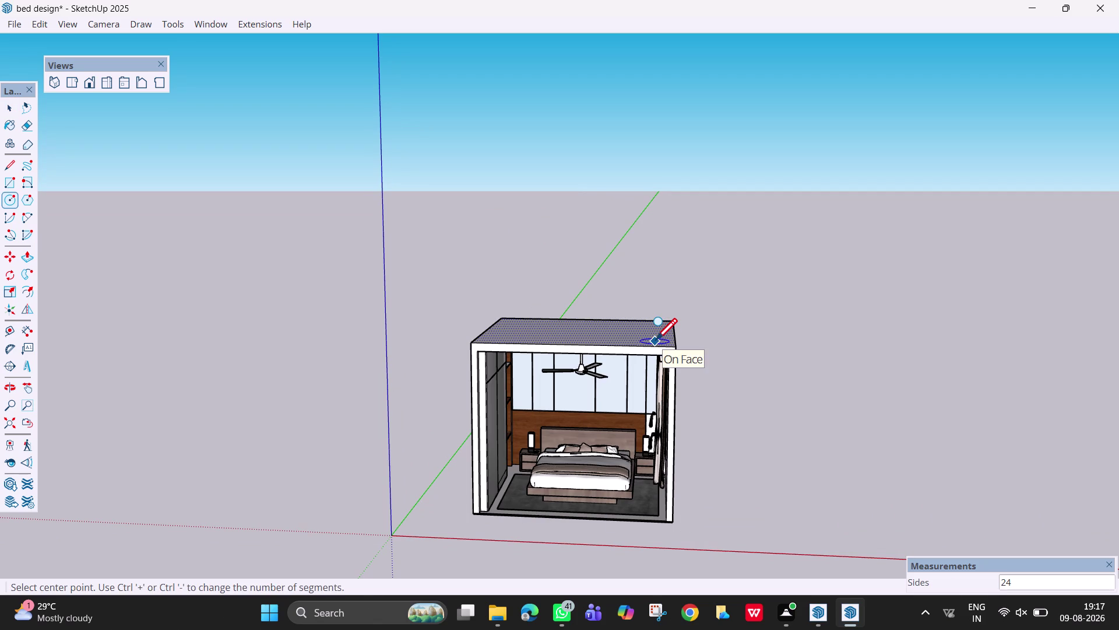
key(Escape)
key(space)
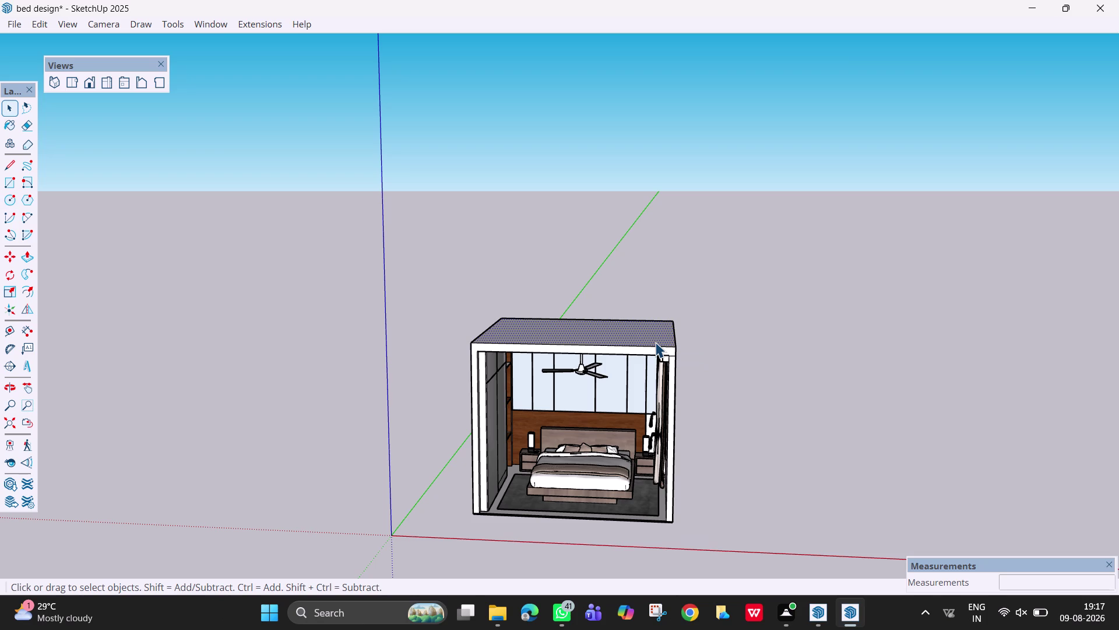
key(p)
key(Escape)
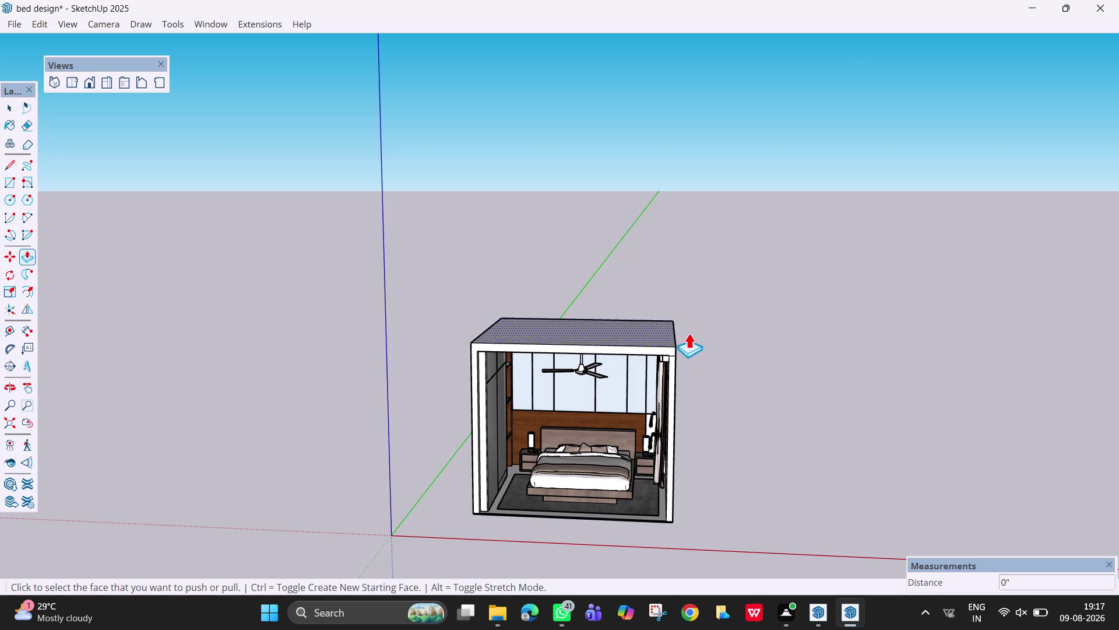
key(space)
click(643, 332)
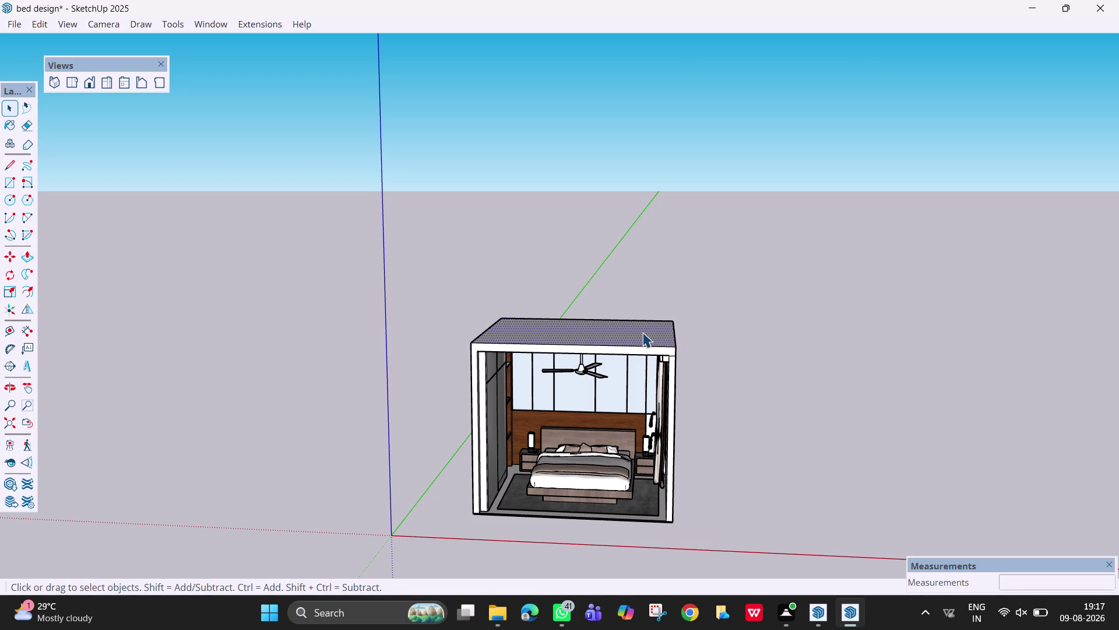
Move a copy of the top face down to the room's bottom corner.
key(m)
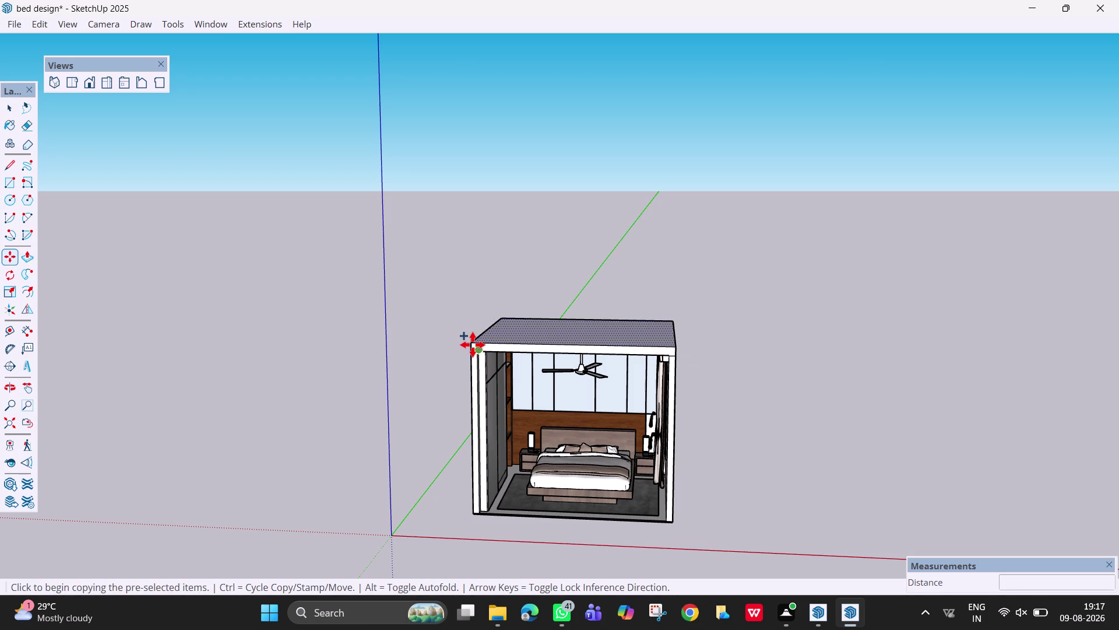
click(473, 344)
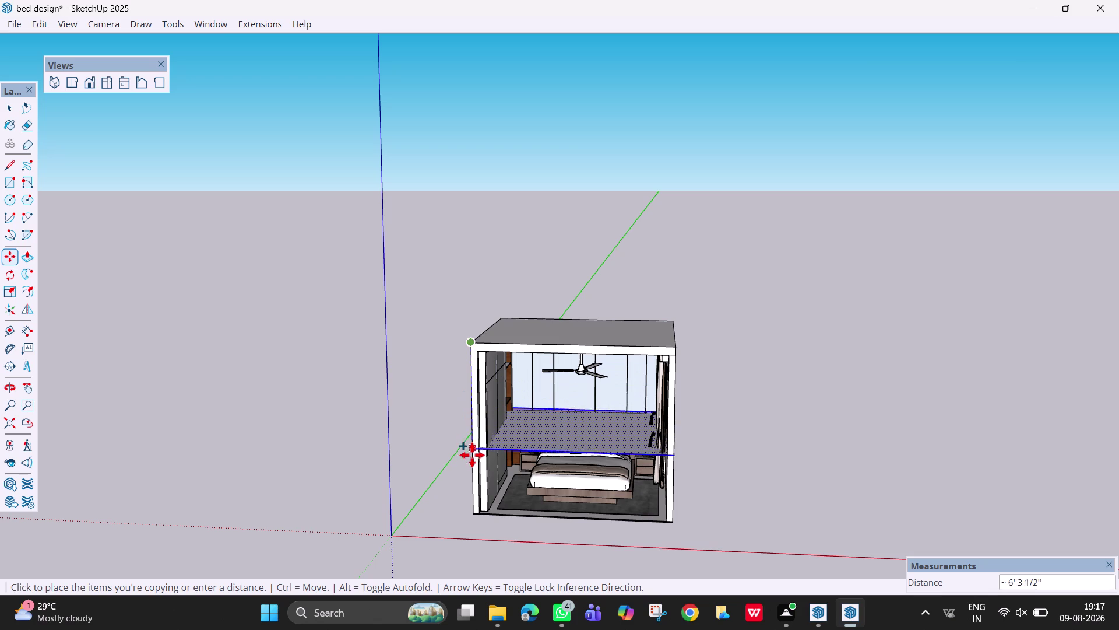
scroll(up, 3)
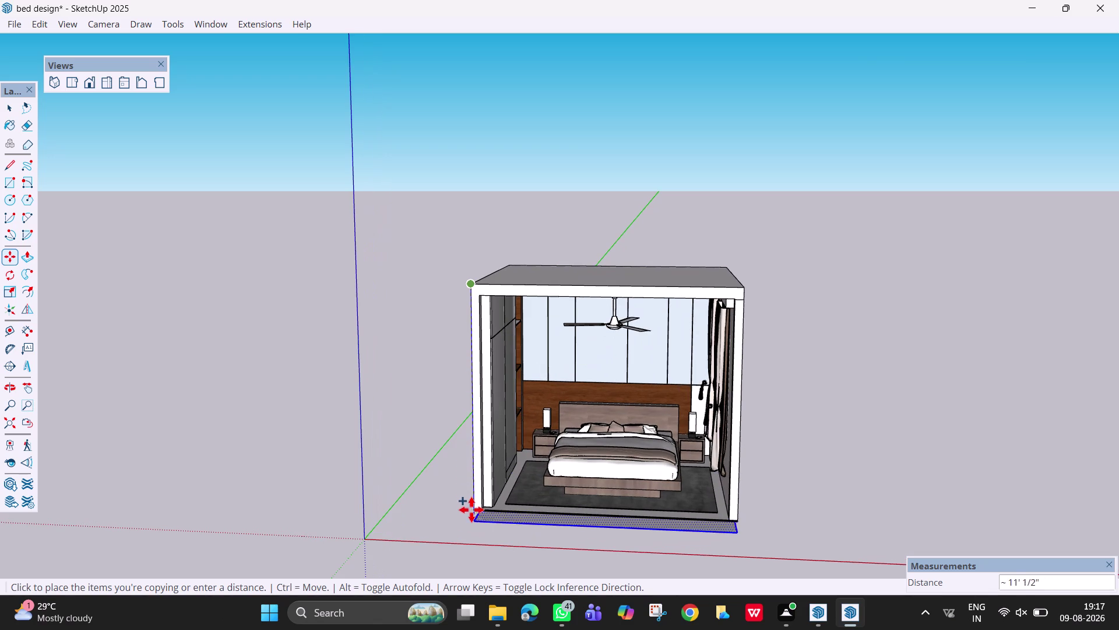
scroll(up, 3)
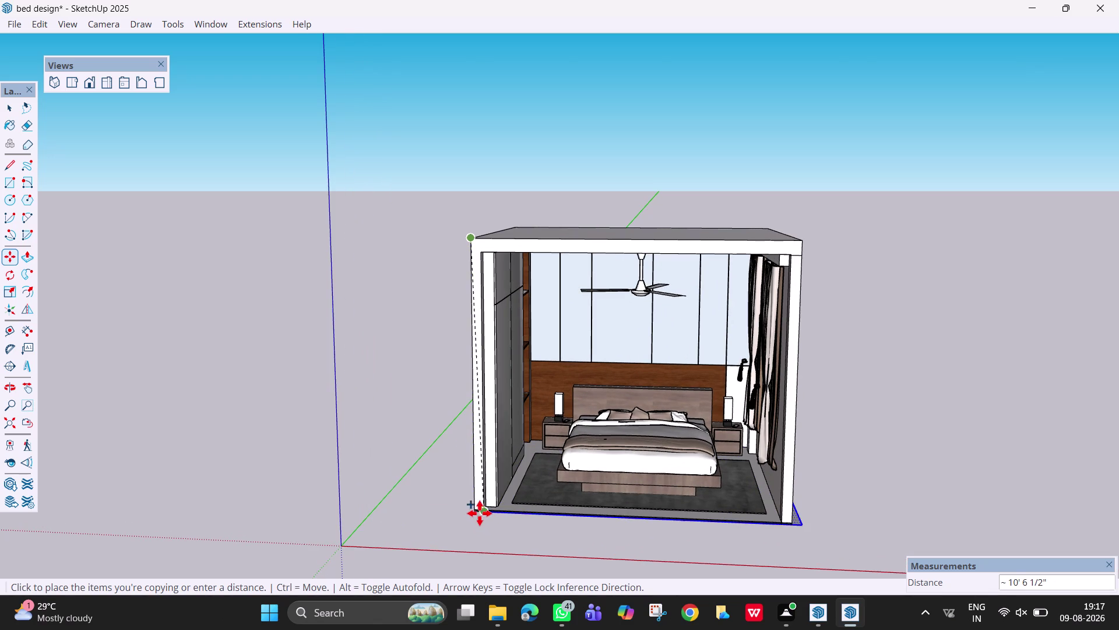
click(473, 511)
key(Escape)
scroll(down, 3)
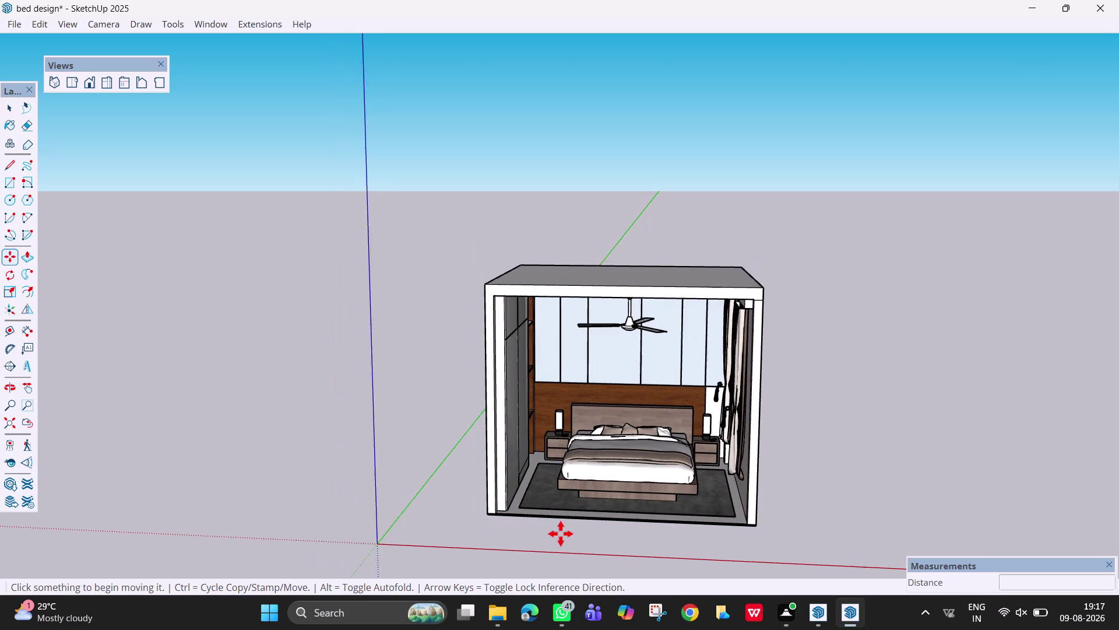
middle_drag(561, 534, 605, 358)
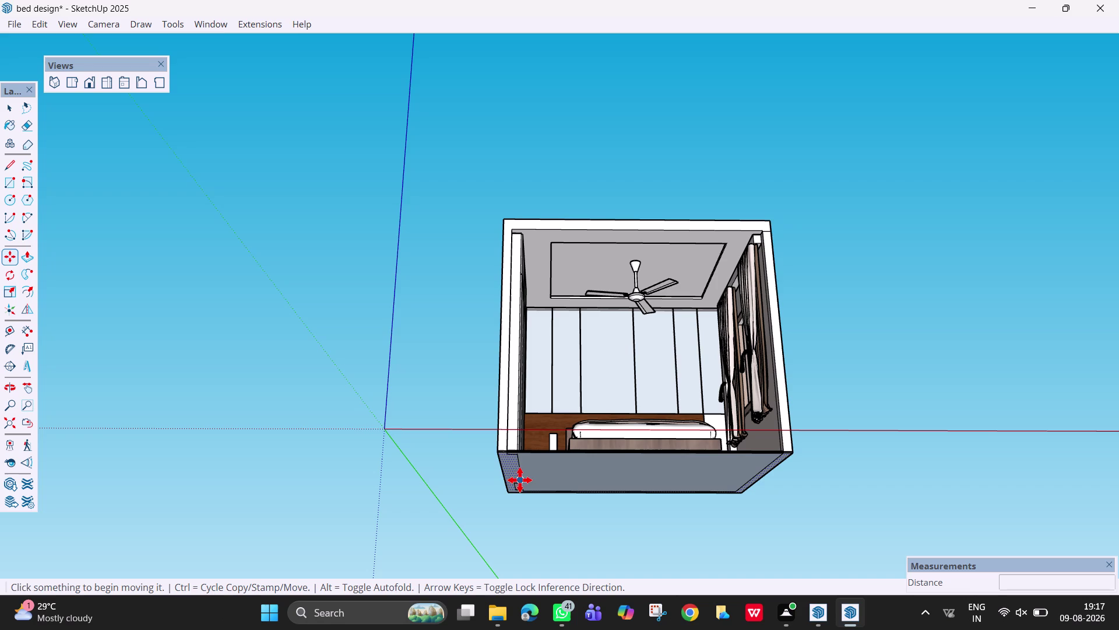
Push/pull the copied bottom face down 4 inches into a floor slab.
click(542, 476)
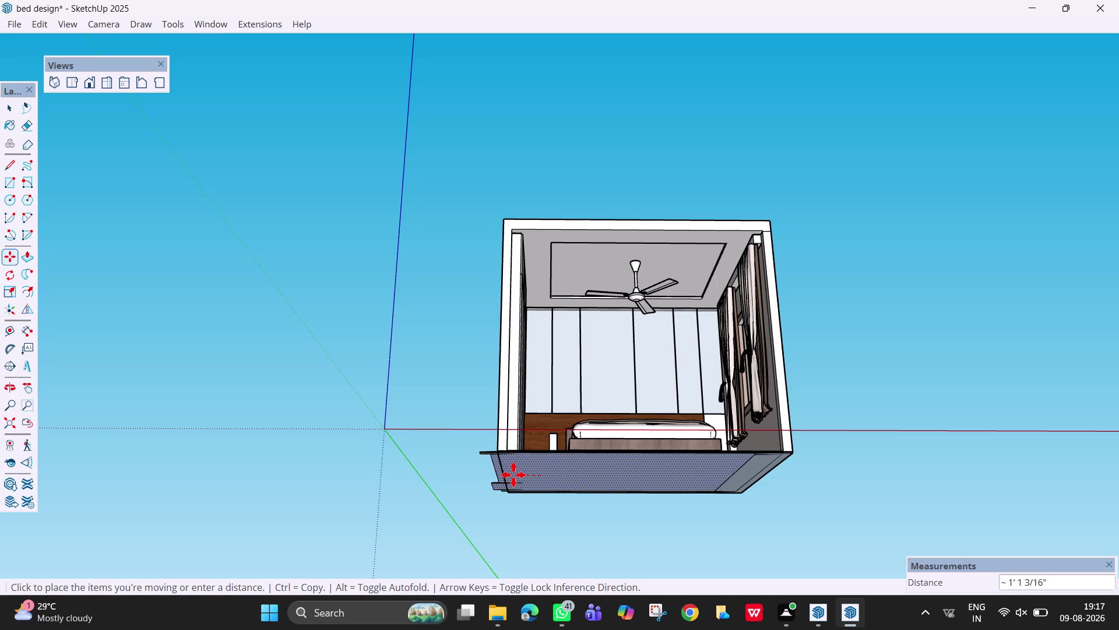
key(Escape)
key(space)
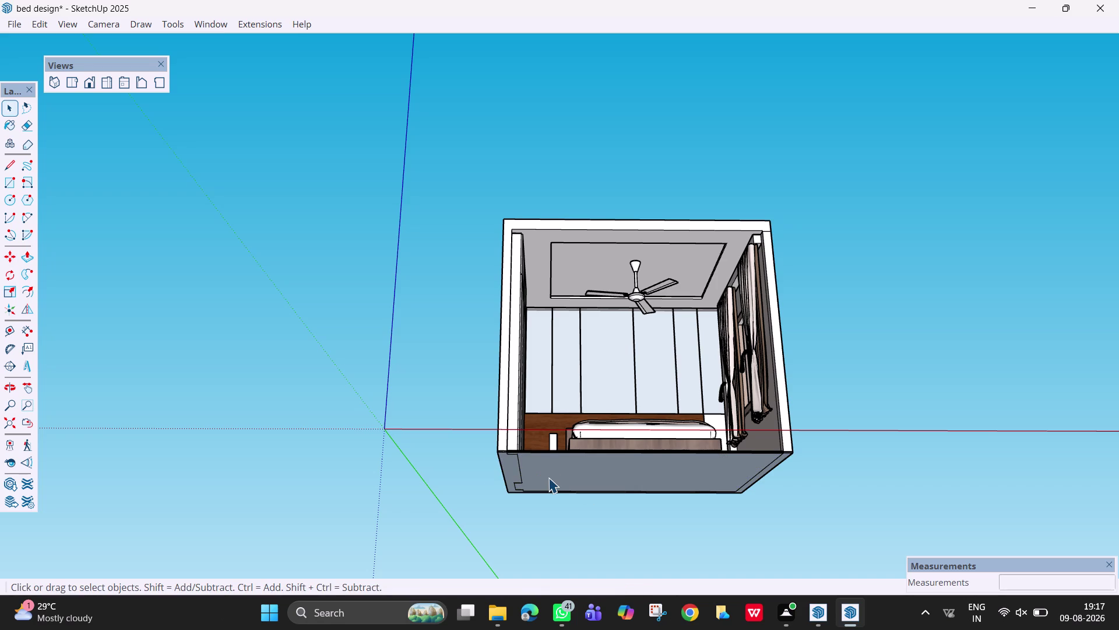
key(p)
click(549, 477)
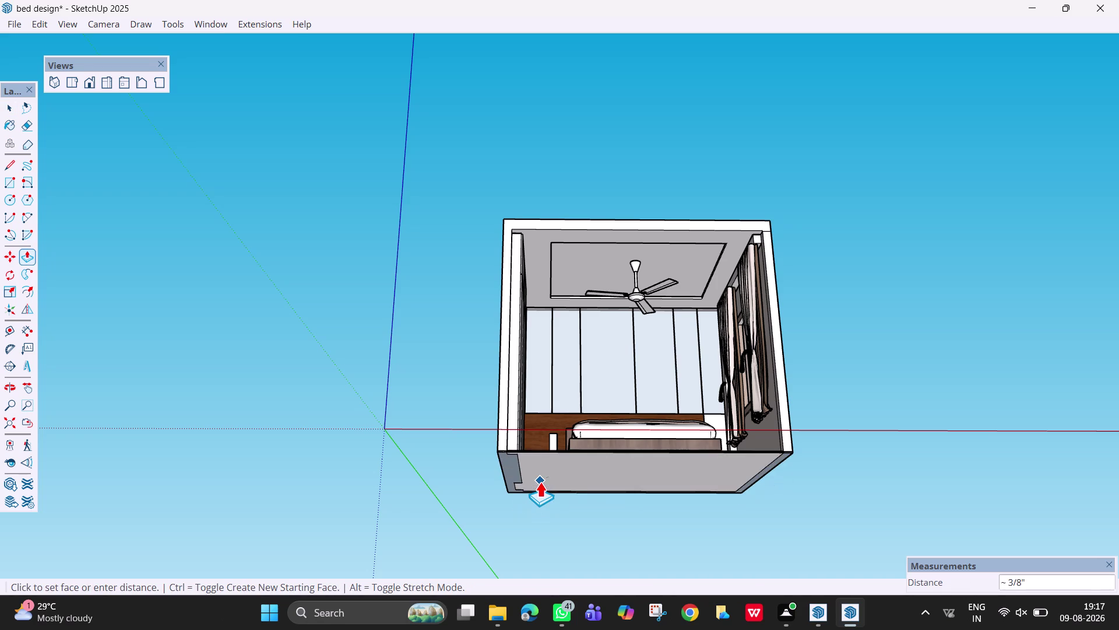
key(4)
key(Return)
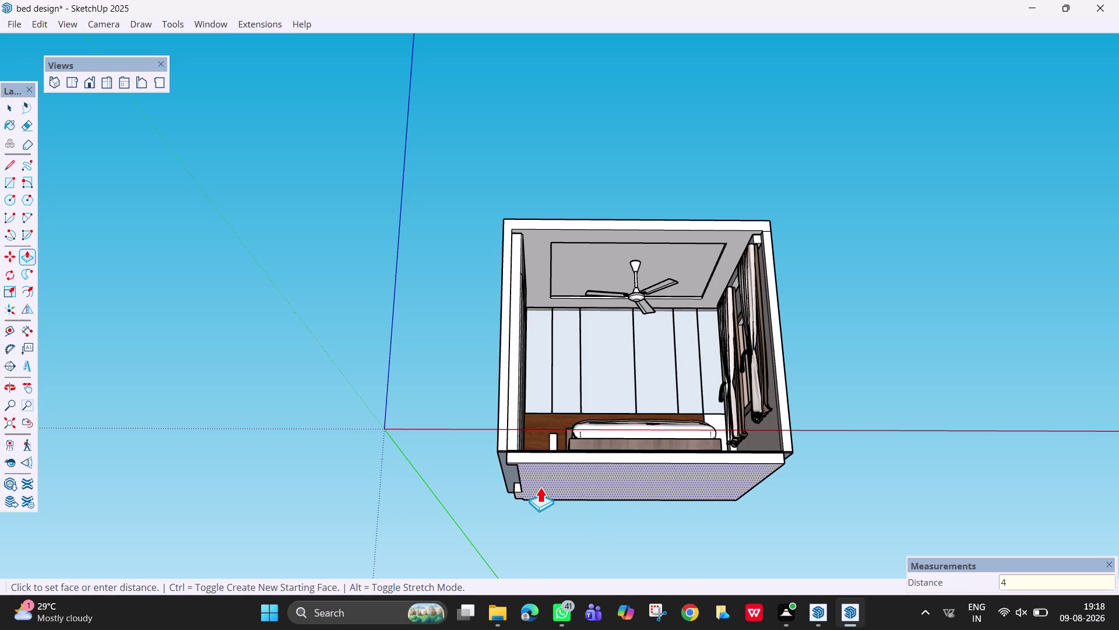
double_click(513, 470)
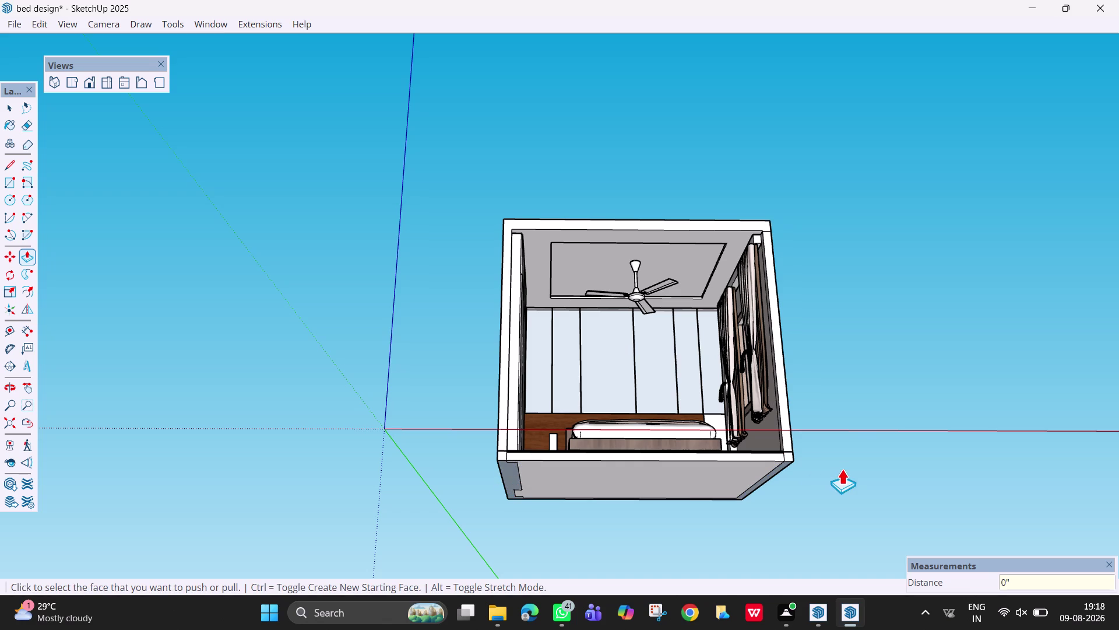
key(Escape)
key(space)
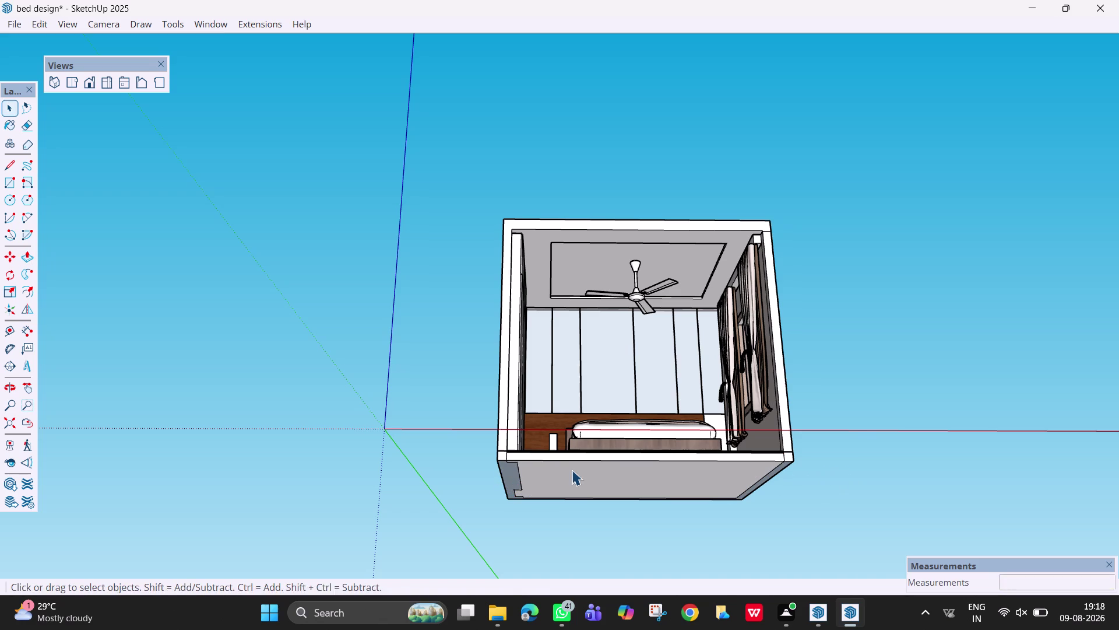
Clean up stray edges on the slab's underside, undoing unwanted changes.
key(e)
click(506, 455)
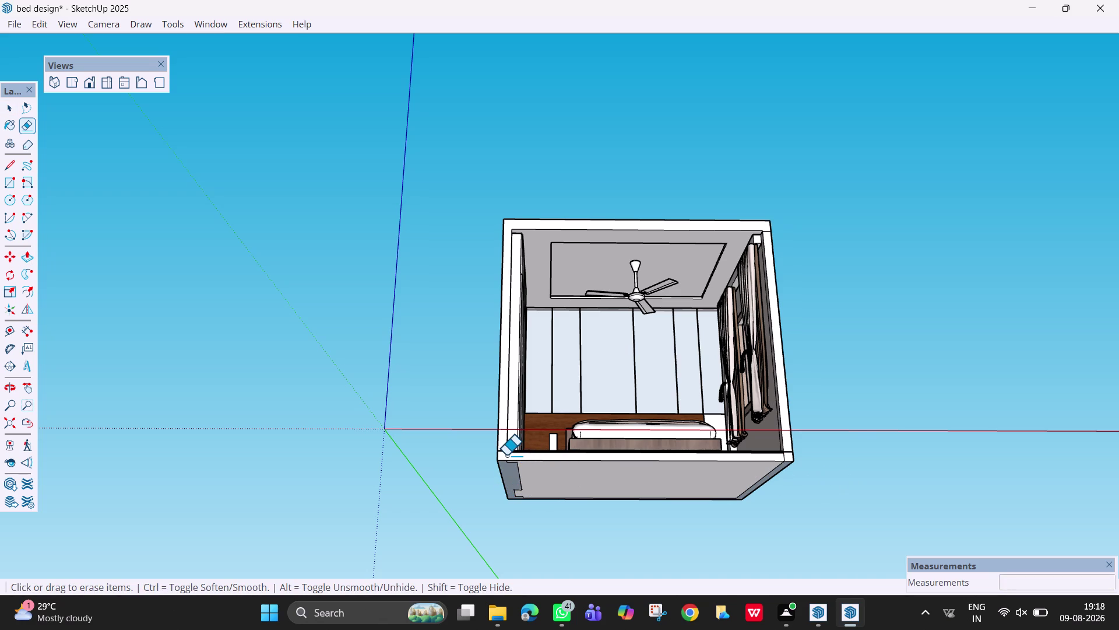
drag(525, 479, 514, 480)
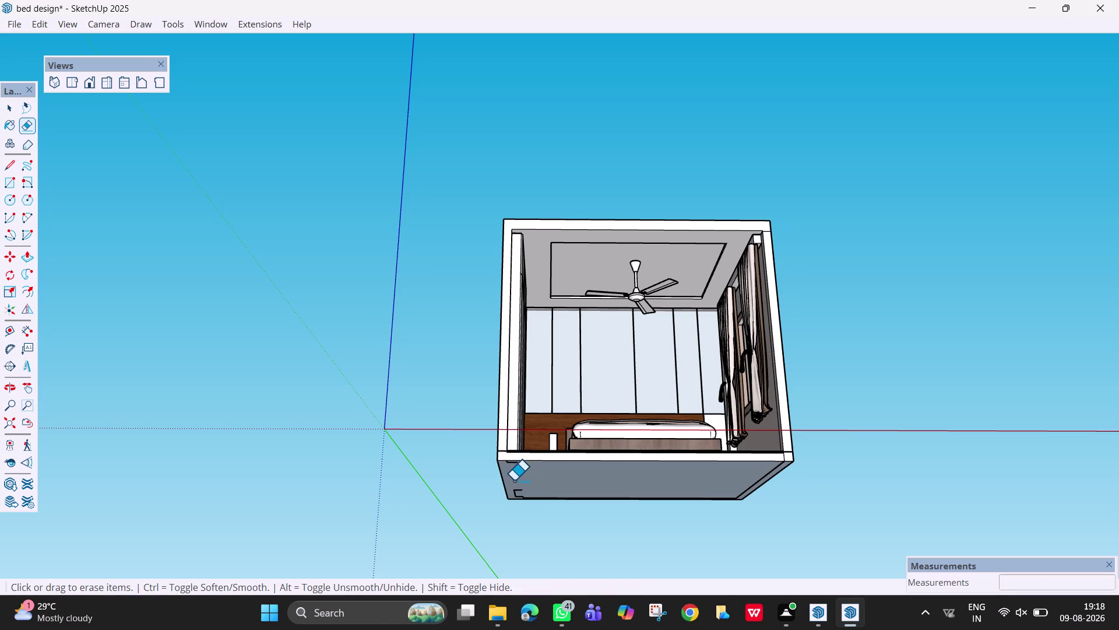
key(ctrl+z)
scroll(up, 3)
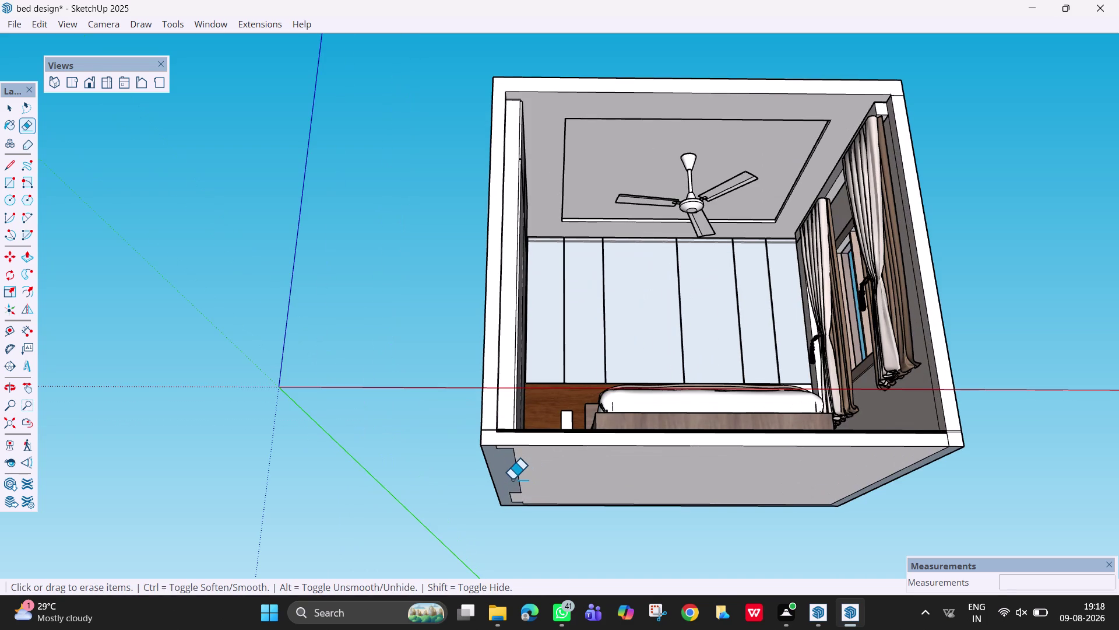
click(517, 485)
key(ctrl+z)
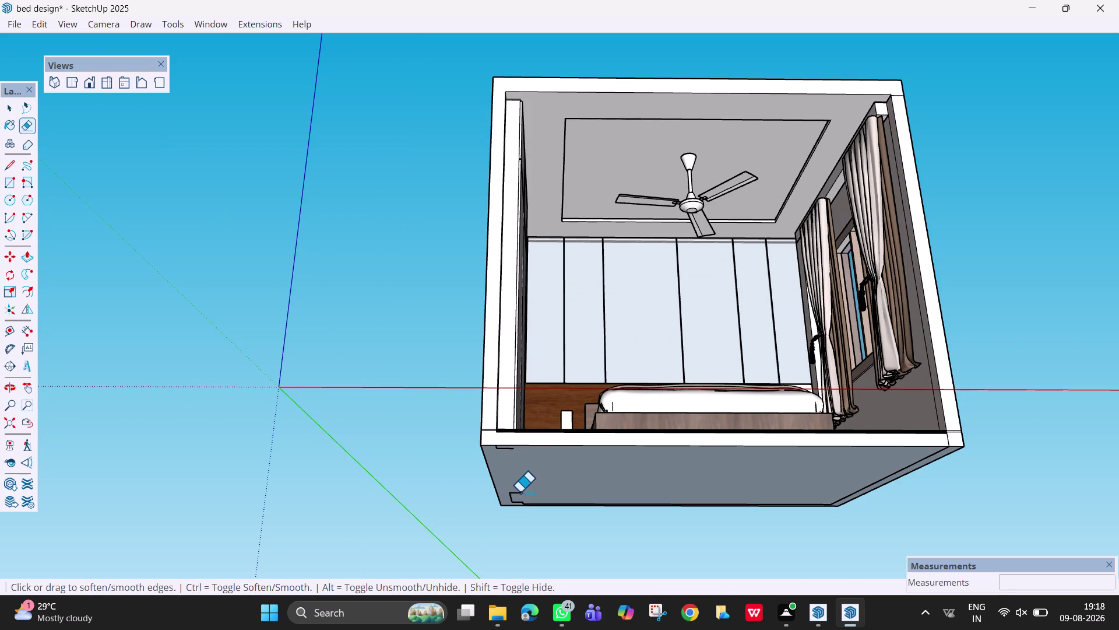
scroll(up, 3)
middle_drag(515, 497, 540, 403)
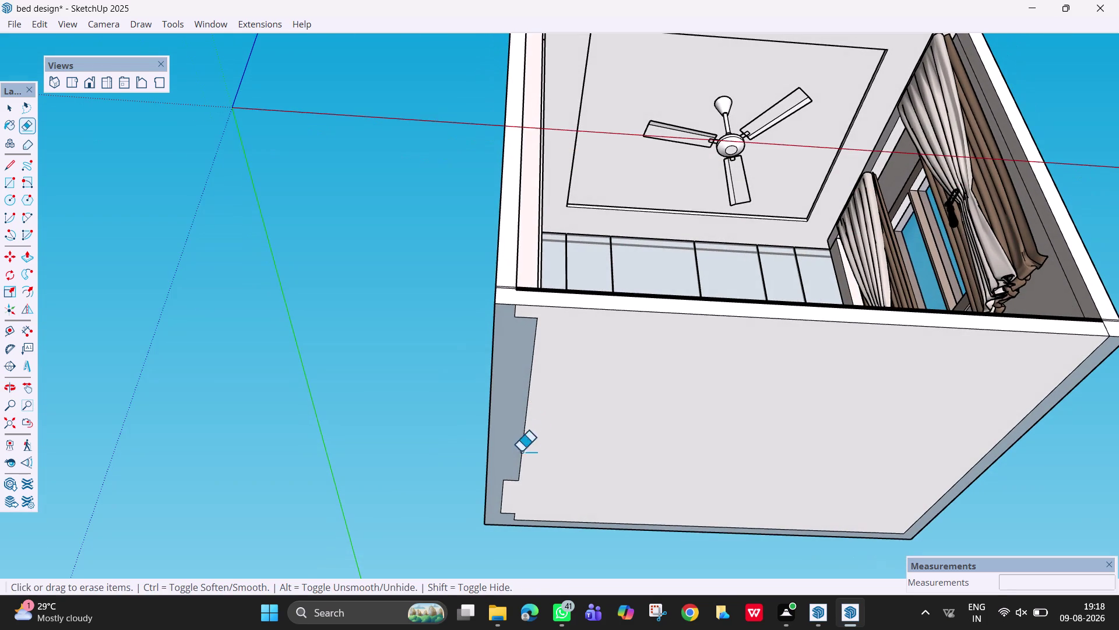
click(510, 480)
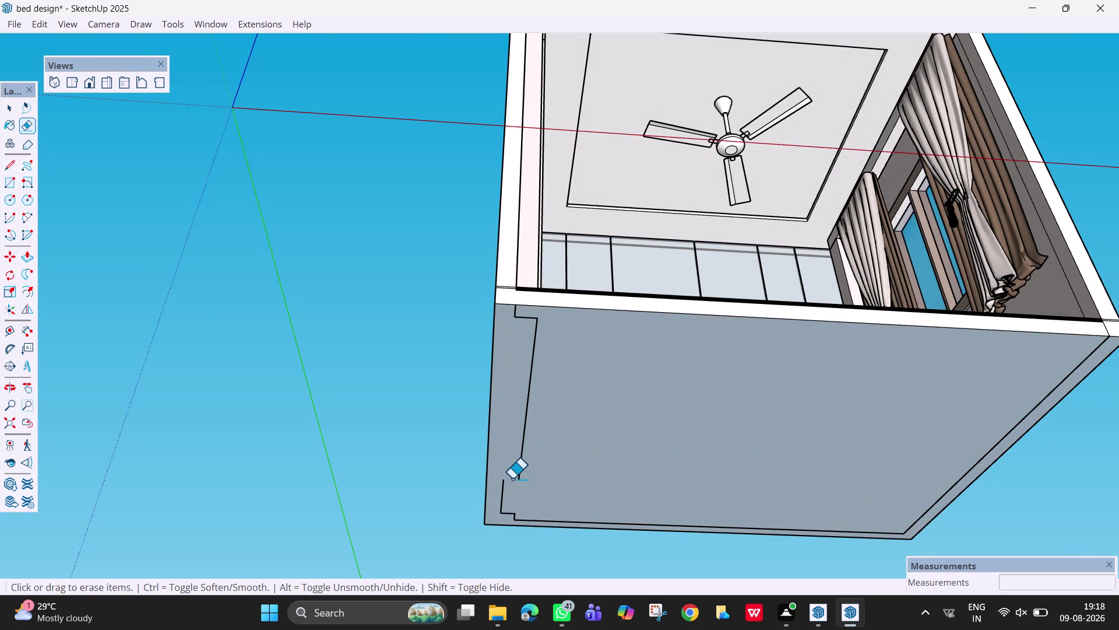
key(ctrl+z)
key(ctrl+z)
key(ctrl+z)
key(ctrl+z)
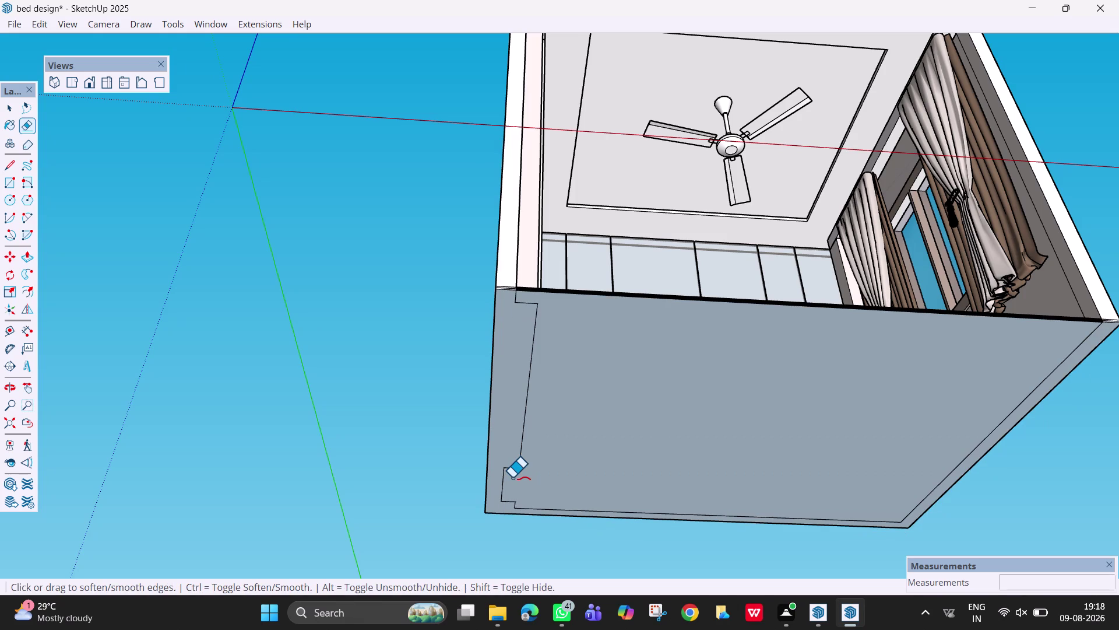
key(Escape)
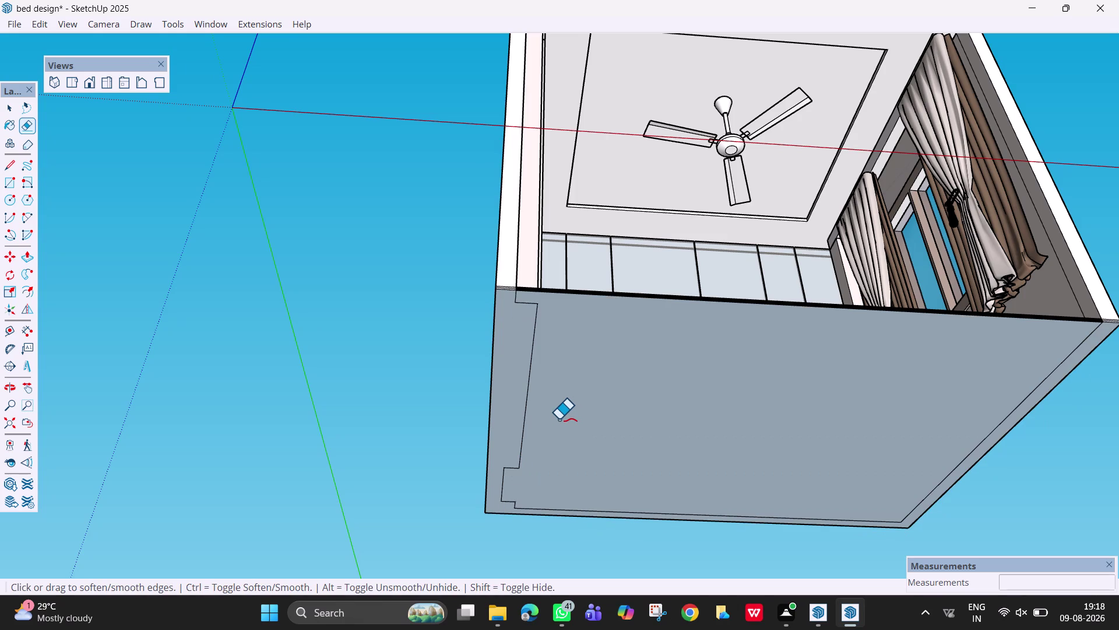
key(space)
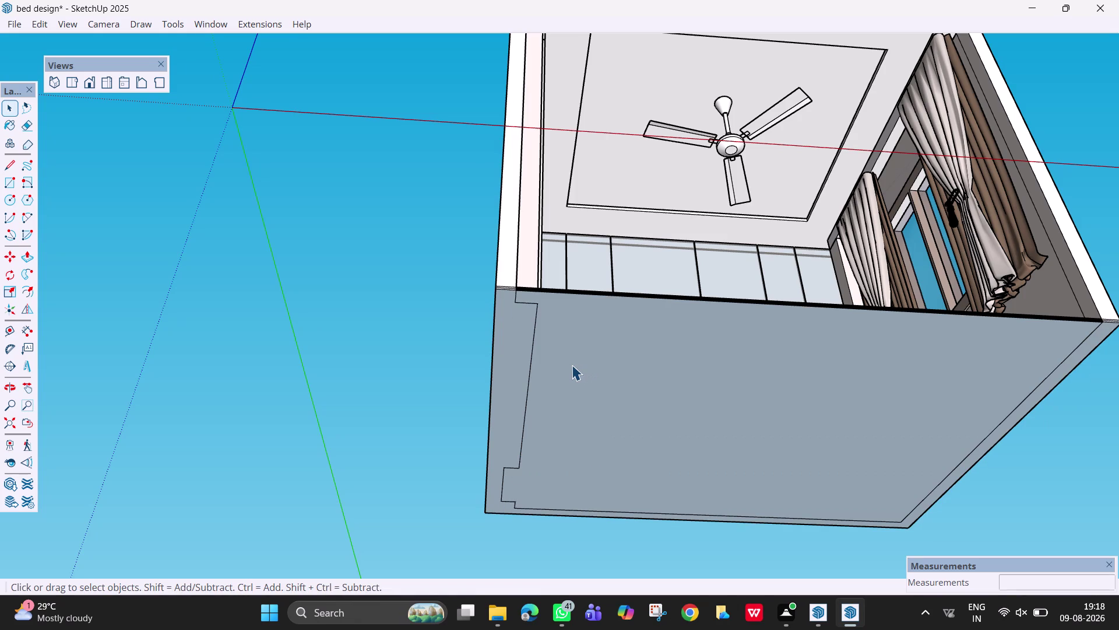
Draw a 12' by 10' rectangle across the slab's underside.
key(r)
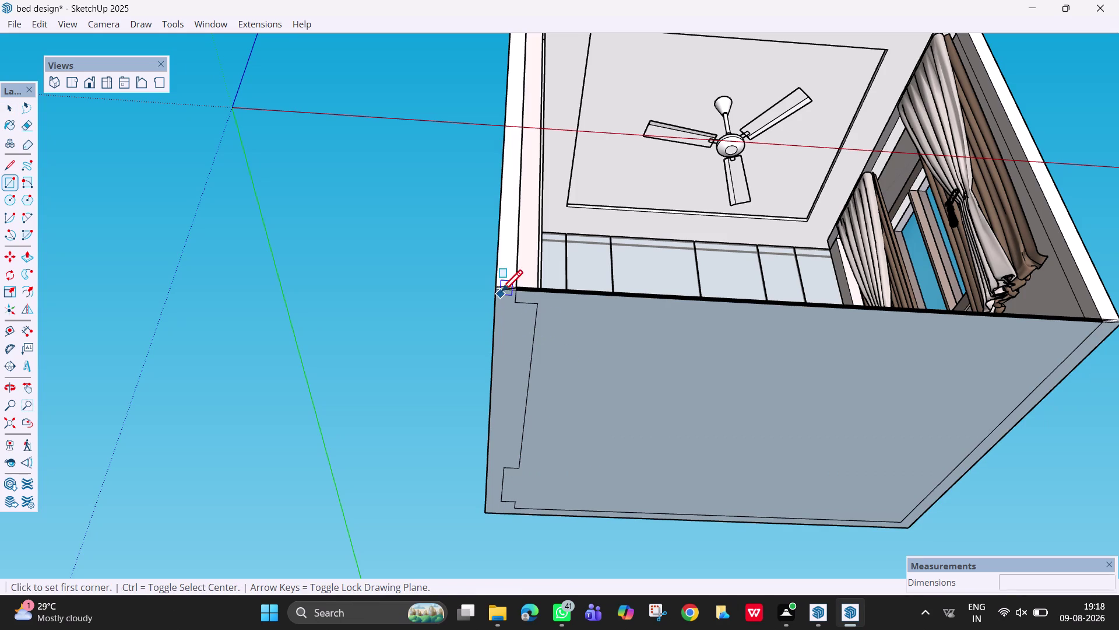
click(497, 292)
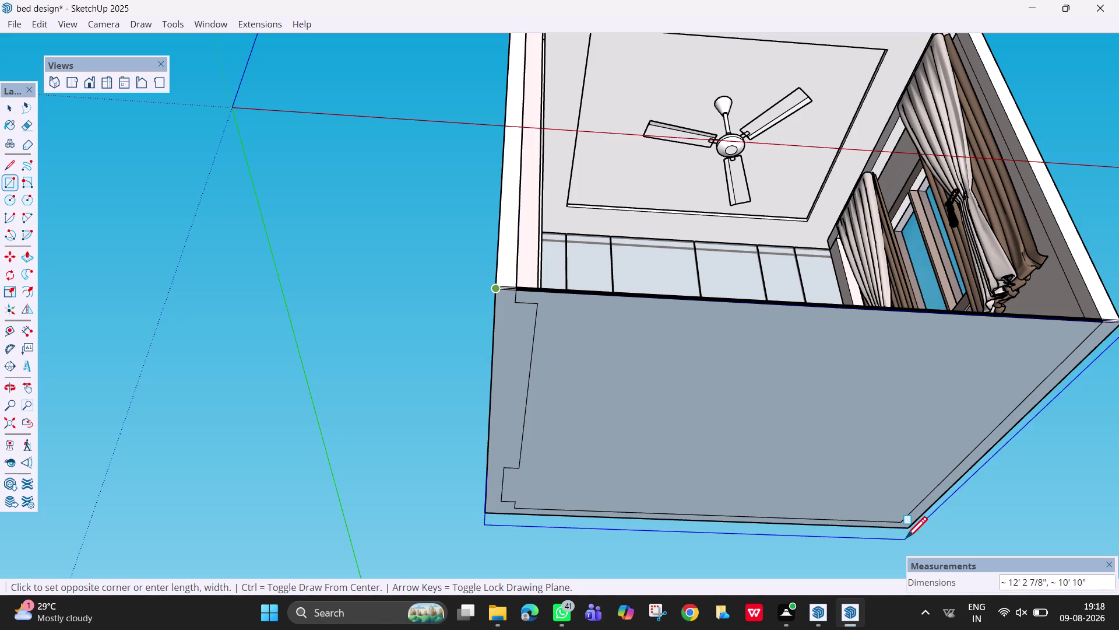
click(911, 528)
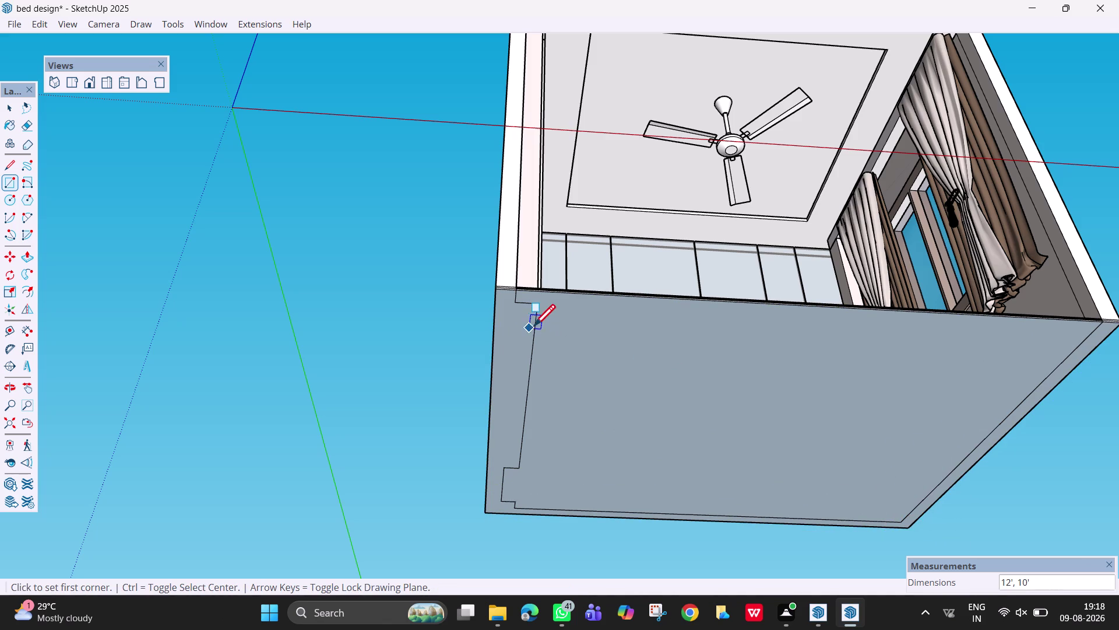
key(Escape)
scroll(down, 3)
middle_drag(596, 321, 556, 438)
scroll(down, 3)
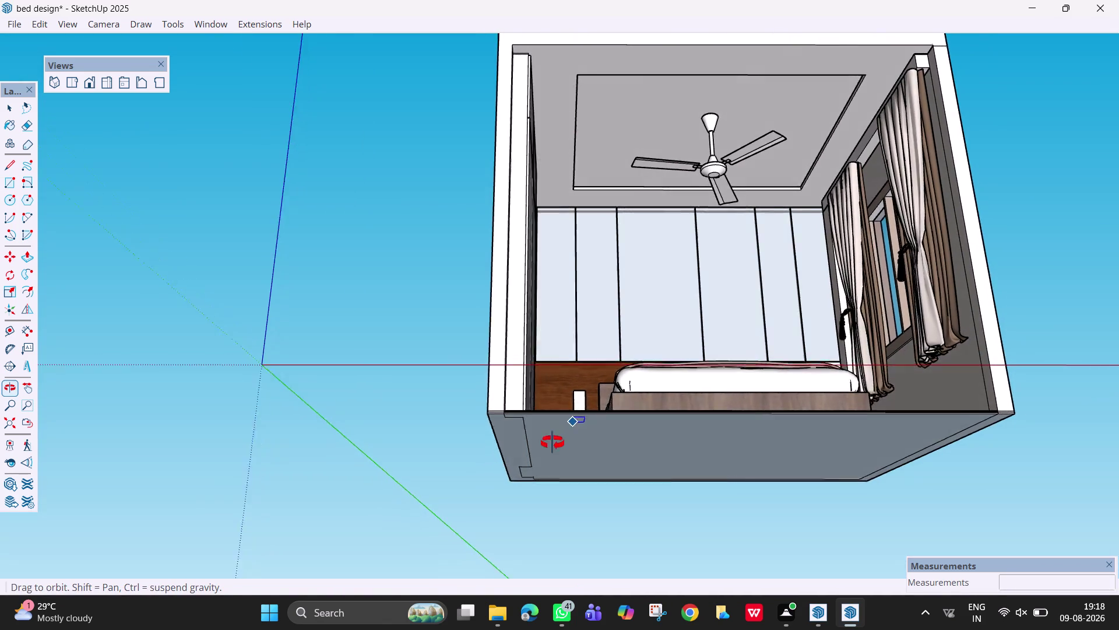
Zoom into the floor's front corner and erase the stray edges at the wall corner.
middle_drag(556, 438, 550, 450)
scroll(up, 3)
scroll(up, 3)
key(e)
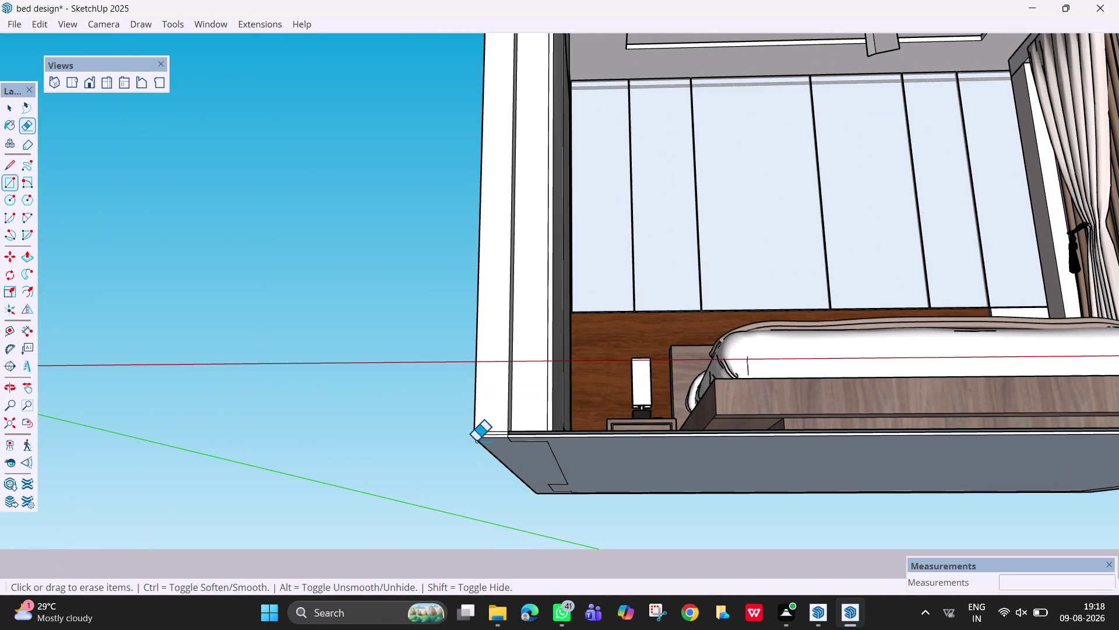
click(489, 436)
key(ctrl+z)
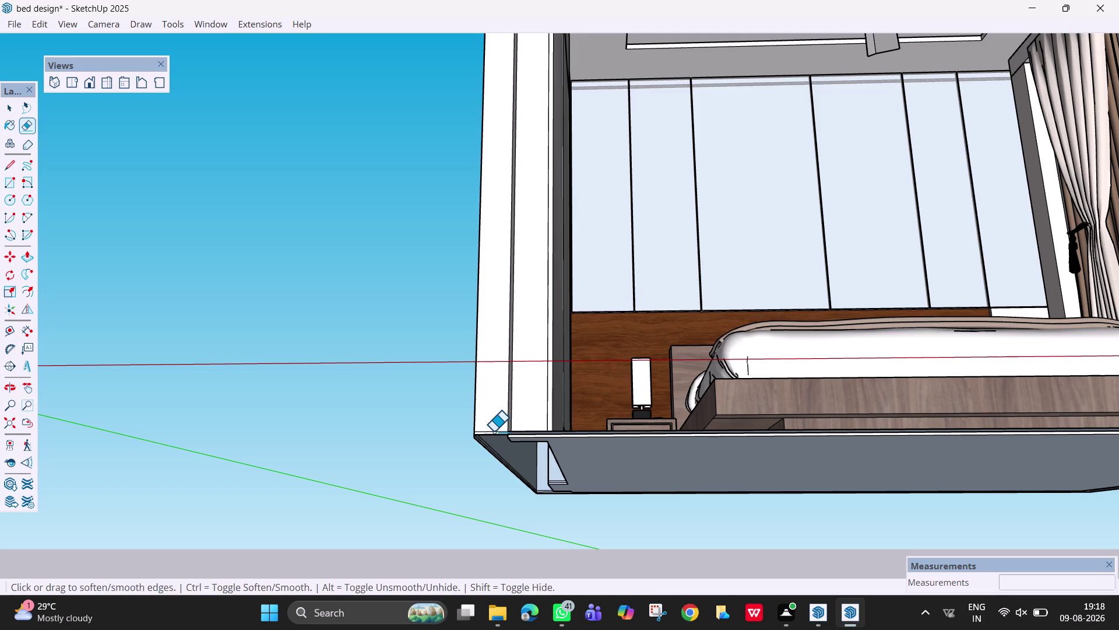
scroll(up, 3)
click(495, 435)
click(495, 432)
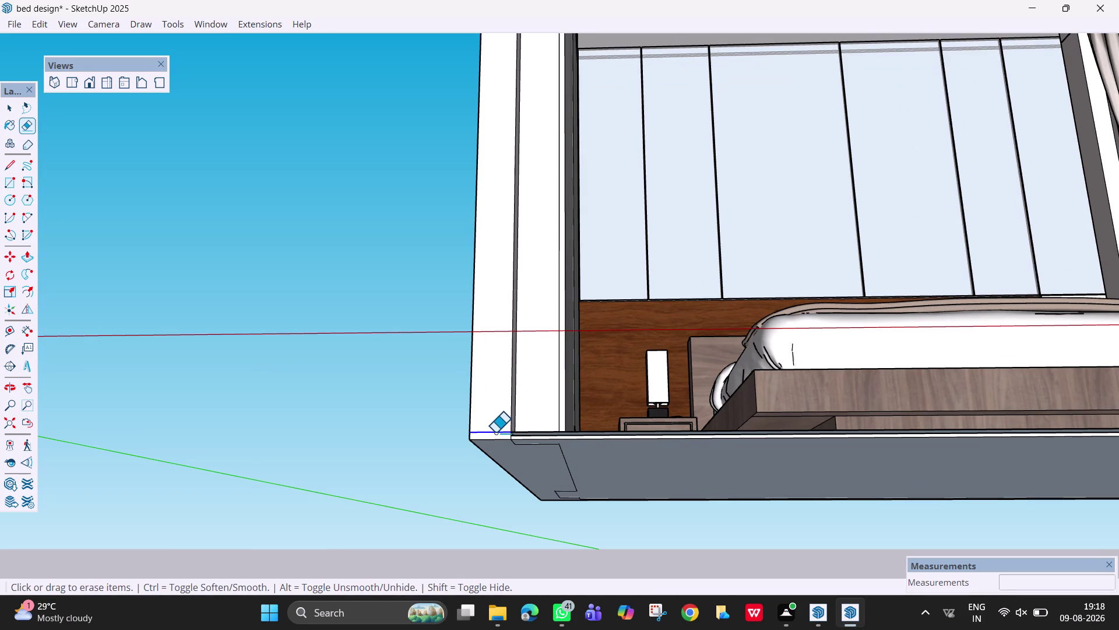
scroll(down, 3)
Orbit under the room and erase the edges where the walls meet the floor.
middle_drag(561, 428, 553, 500)
scroll(down, 3)
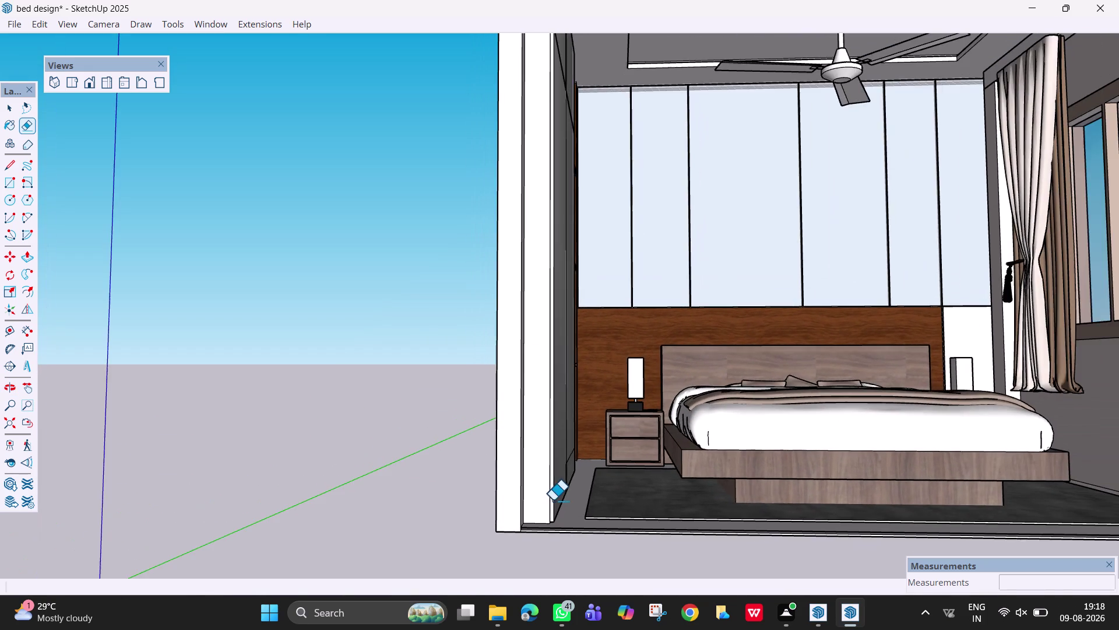
middle_drag(716, 496, 646, 522)
scroll(down, 3)
scroll(down, 3)
scroll(down, 3)
middle_drag(849, 436, 585, 303)
scroll(down, 3)
scroll(up, 3)
scroll(up, 3)
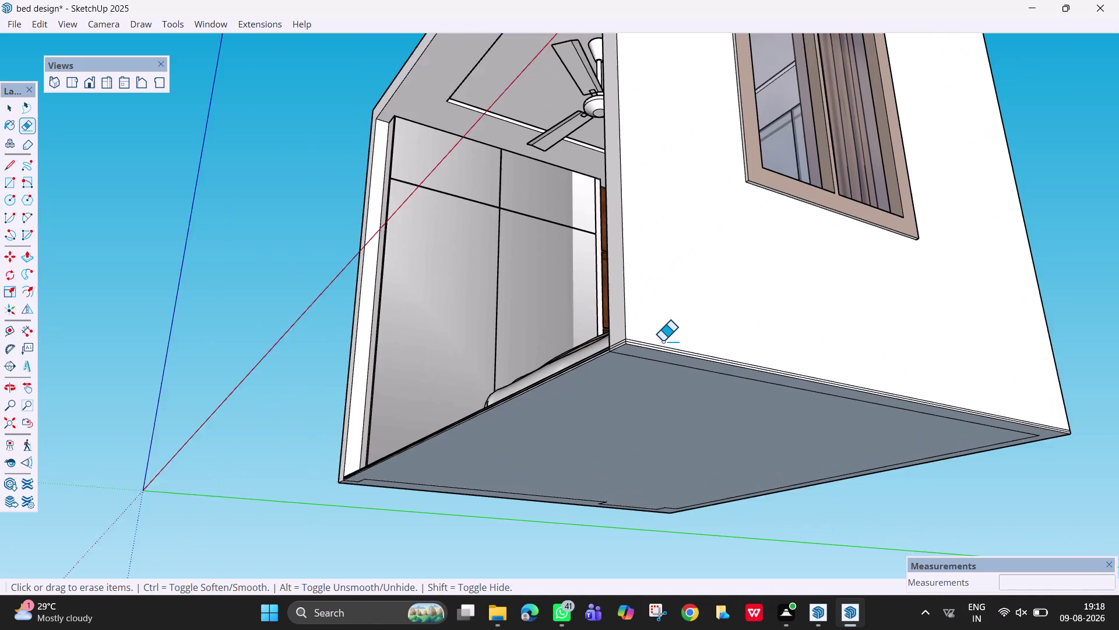
scroll(up, 3)
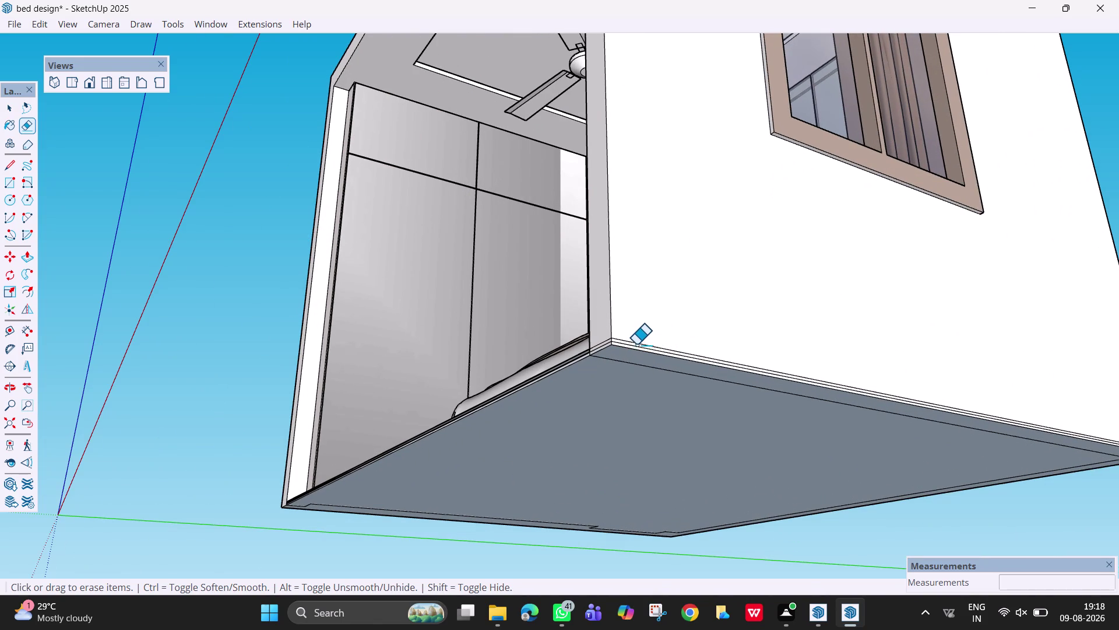
click(637, 344)
click(607, 339)
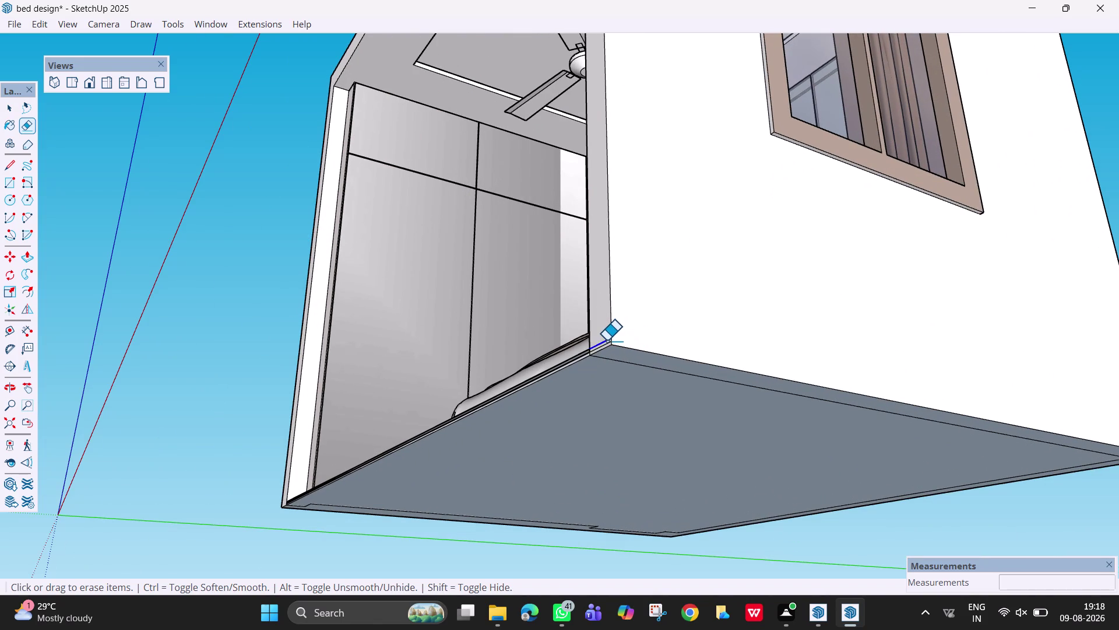
click(605, 342)
scroll(down, 3)
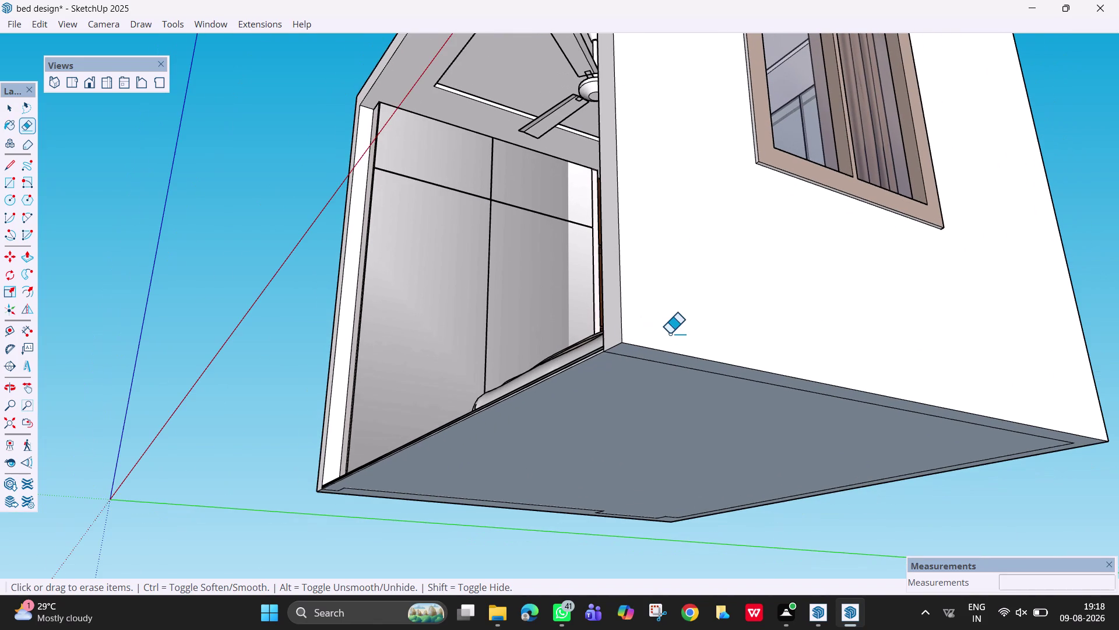
click(636, 359)
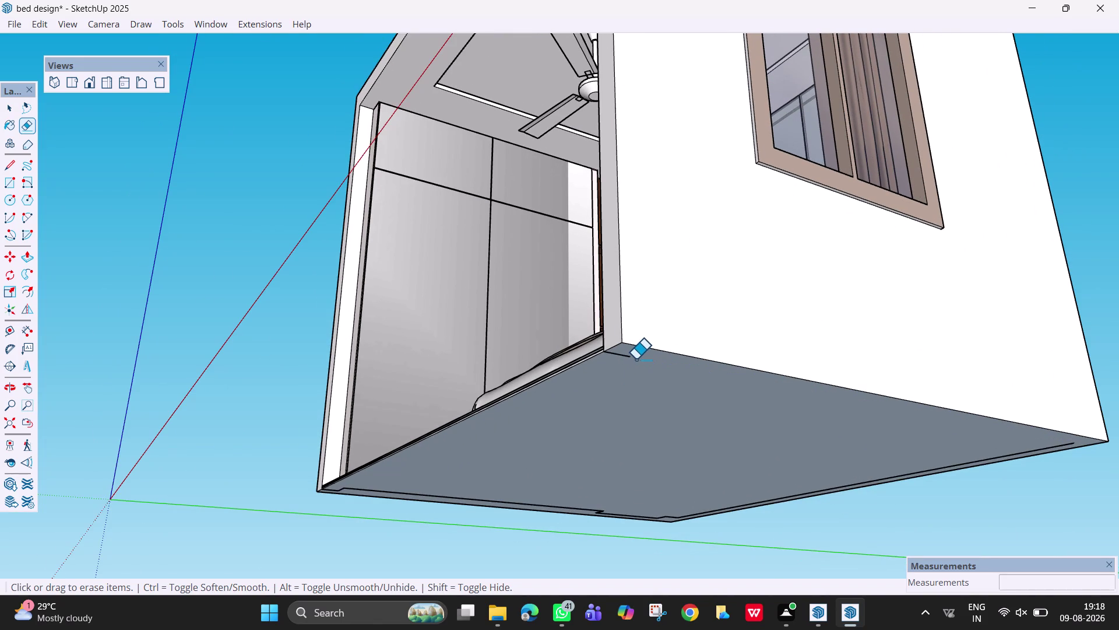
click(620, 353)
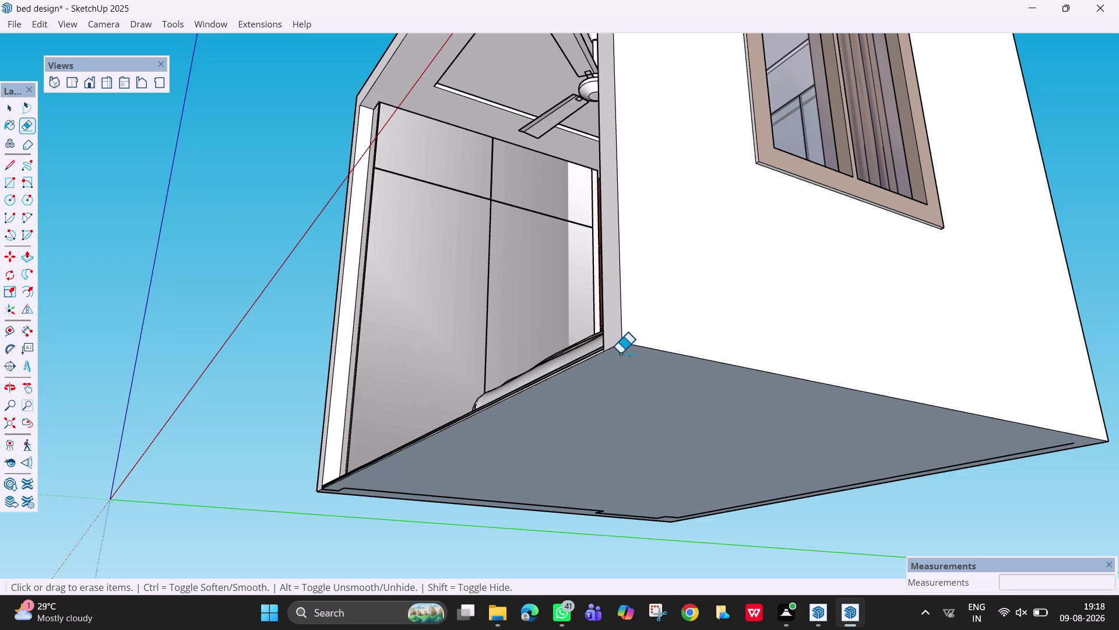
drag(633, 360, 626, 353)
Erase the inner outline edges on the floor's underside.
middle_drag(624, 433, 631, 311)
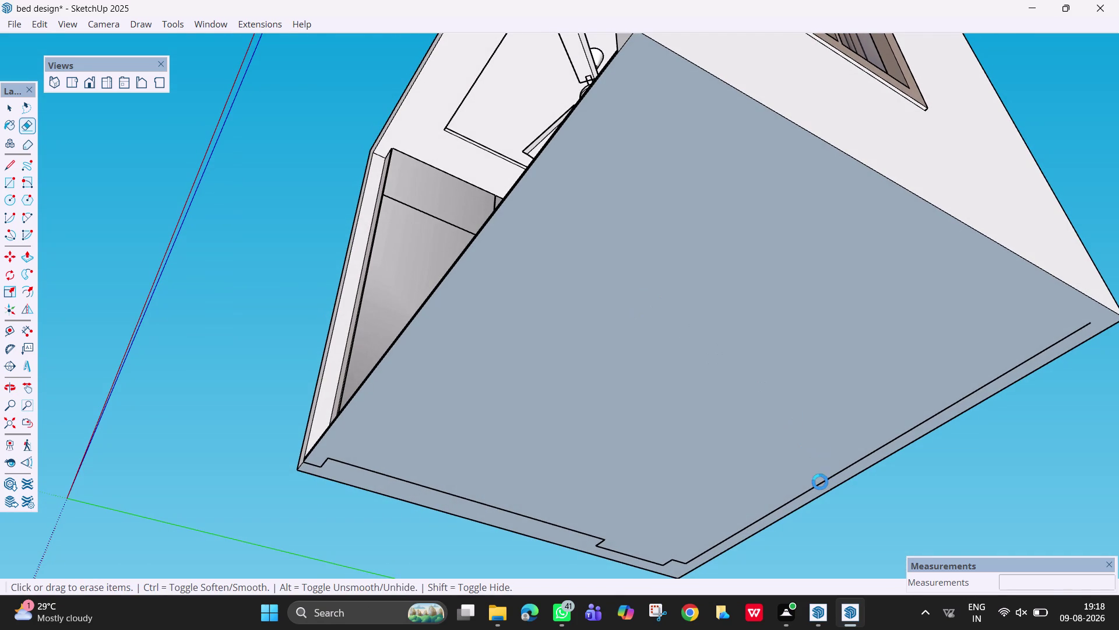
click(819, 482)
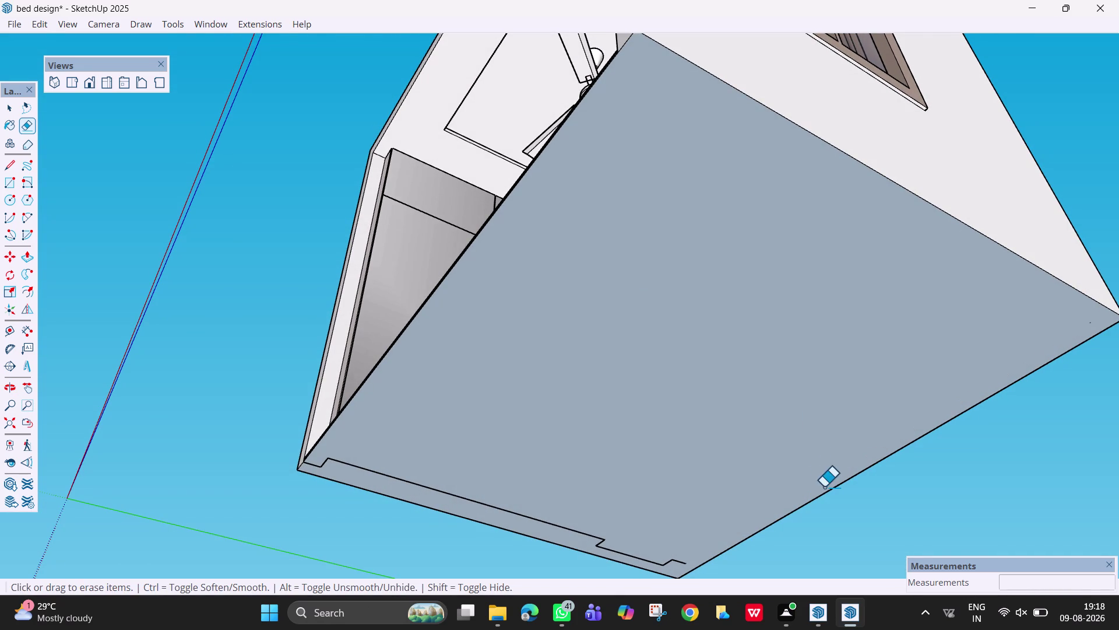
click(678, 559)
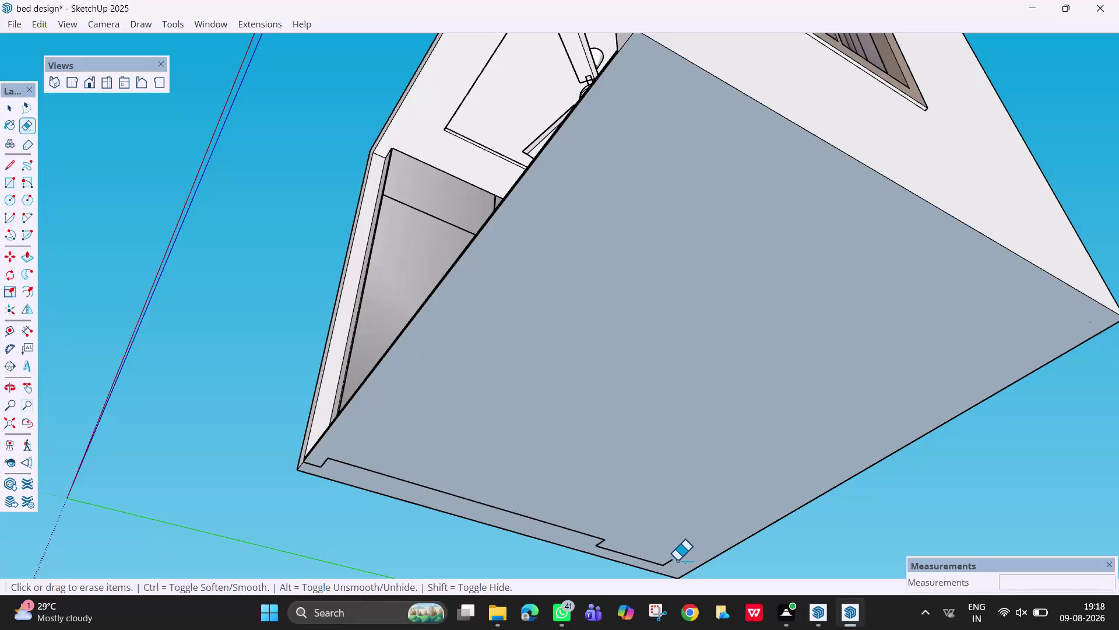
click(666, 559)
drag(669, 568, 651, 554)
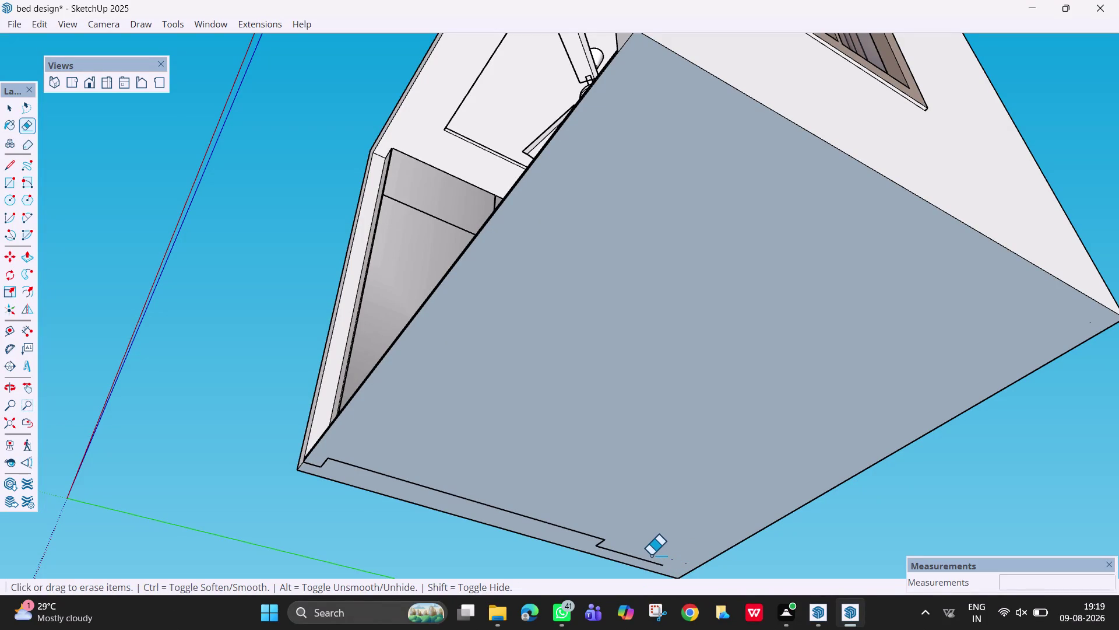
drag(649, 554, 620, 554)
drag(600, 538, 575, 534)
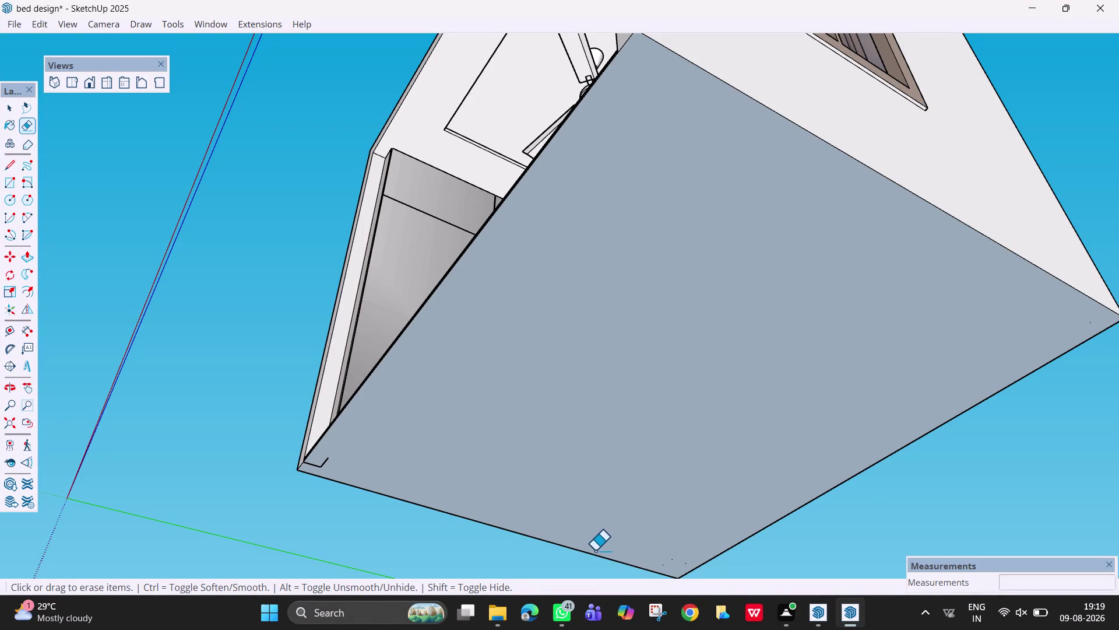
drag(607, 542, 593, 541)
drag(689, 560, 680, 561)
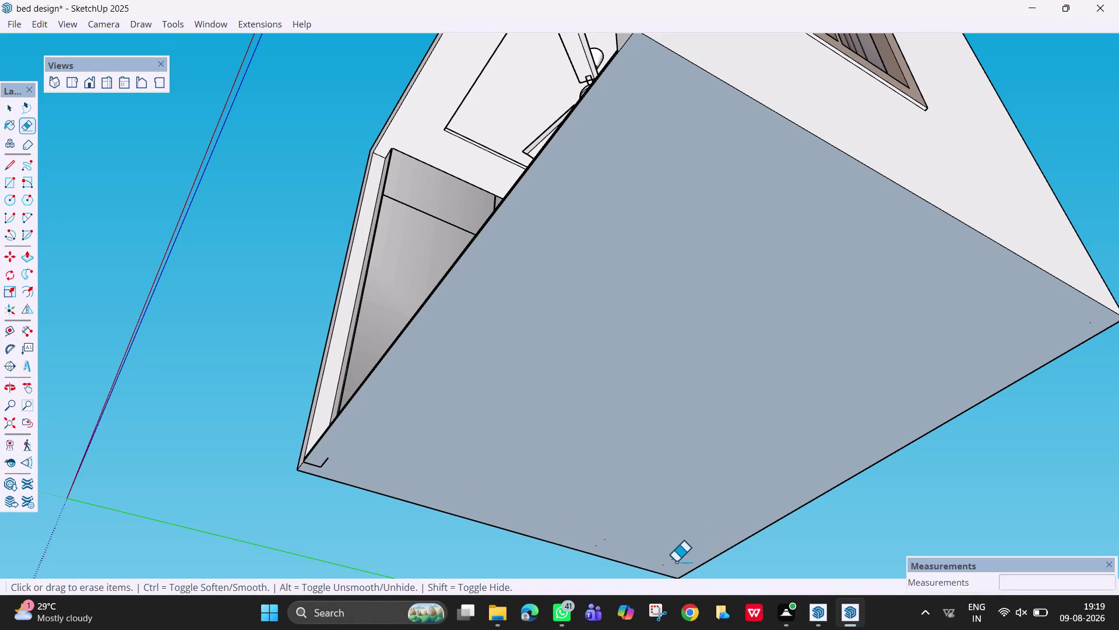
drag(679, 561, 658, 561)
drag(665, 565, 658, 562)
Erase the remaining small edge fragments and corner outlines, then view the whole underside.
scroll(up, 3)
drag(695, 566, 651, 562)
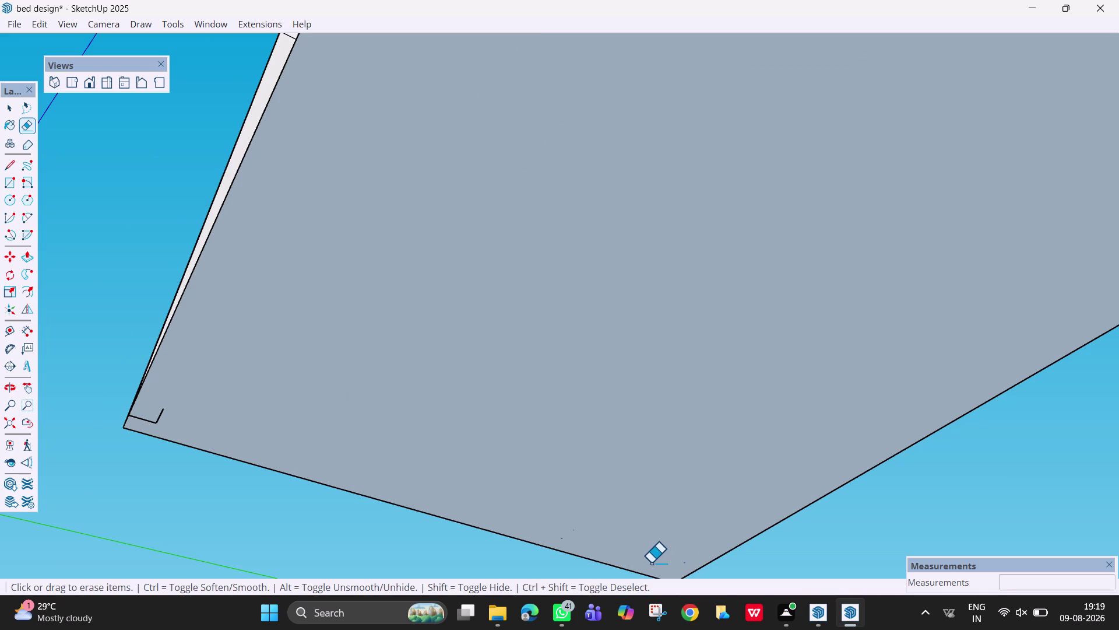
drag(651, 562, 645, 562)
click(655, 564)
drag(566, 540, 550, 531)
drag(153, 407, 141, 412)
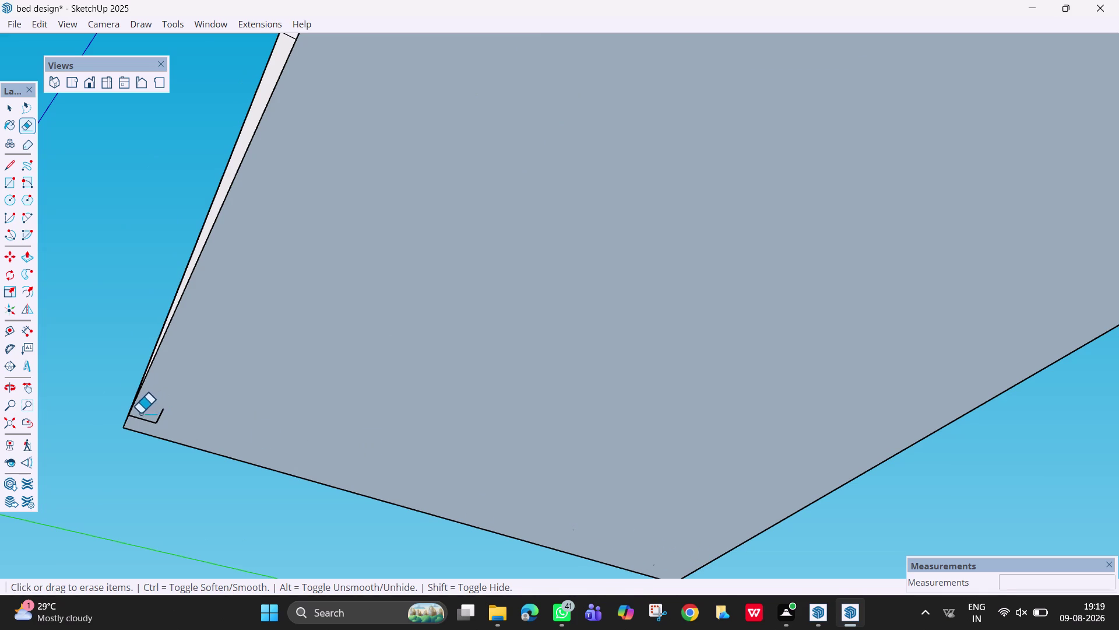
drag(142, 412, 162, 418)
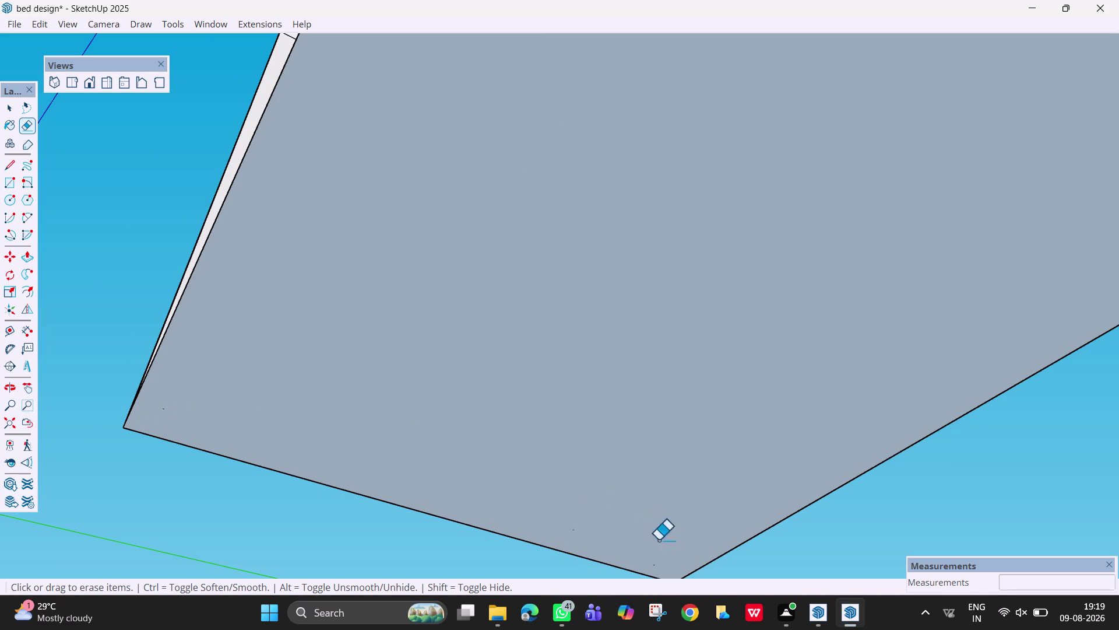
drag(657, 564, 642, 565)
drag(657, 565, 640, 547)
scroll(down, 3)
middle_drag(702, 418, 700, 517)
scroll(down, 3)
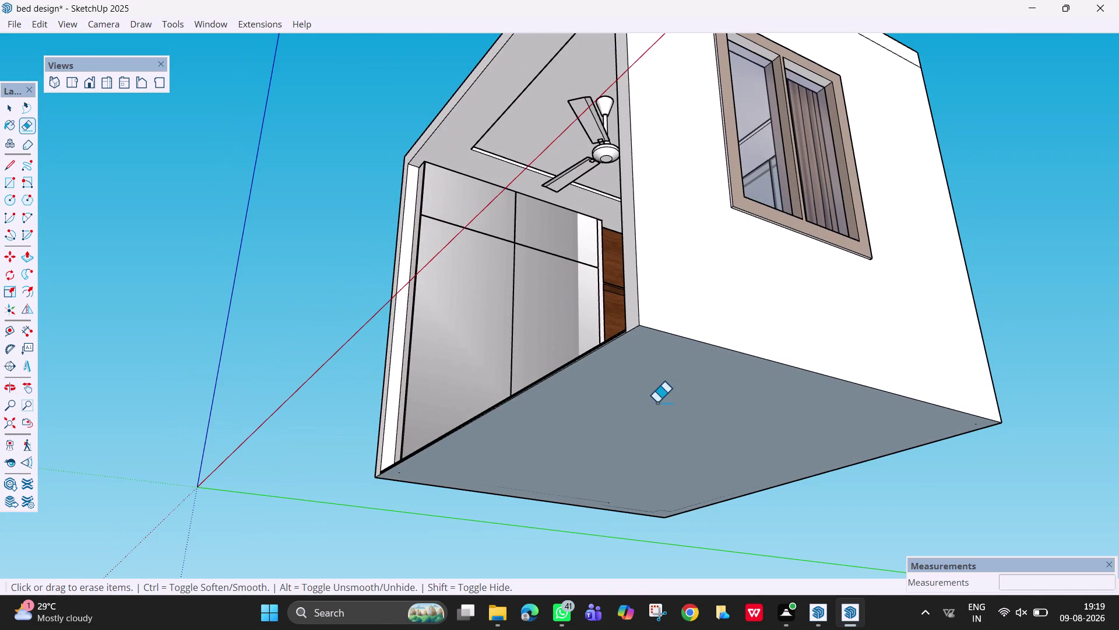
Push/Pull the floor's bottom face down 4 inches.
key(p)
click(655, 392)
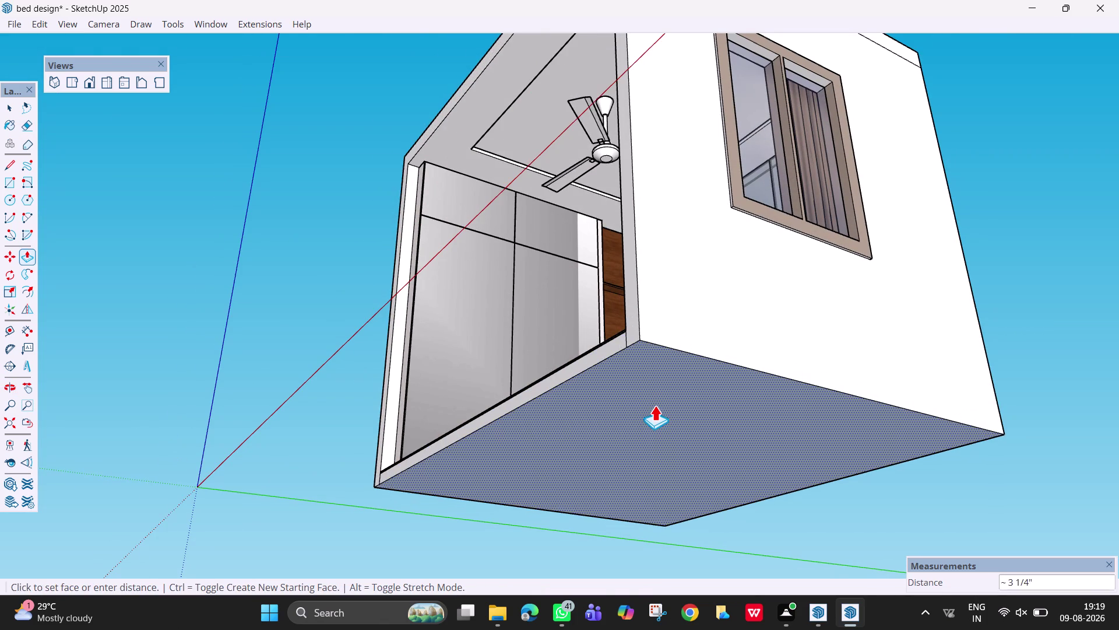
key(4)
key(Return)
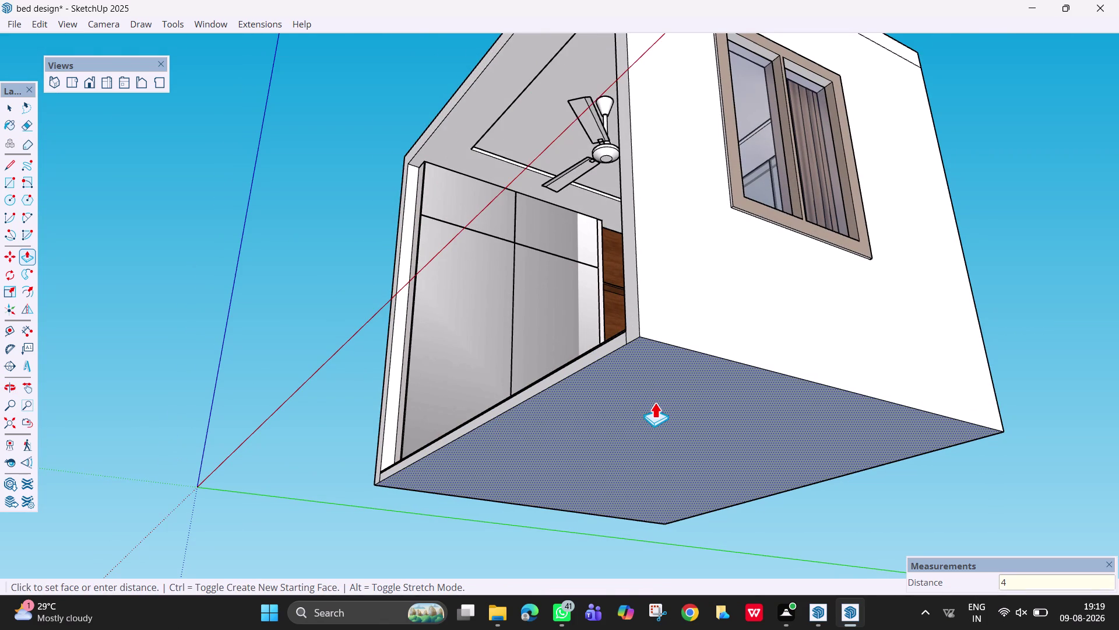
Orbit to check the thickened slab and return to the front view.
scroll(up, 3)
middle_drag(654, 402, 780, 471)
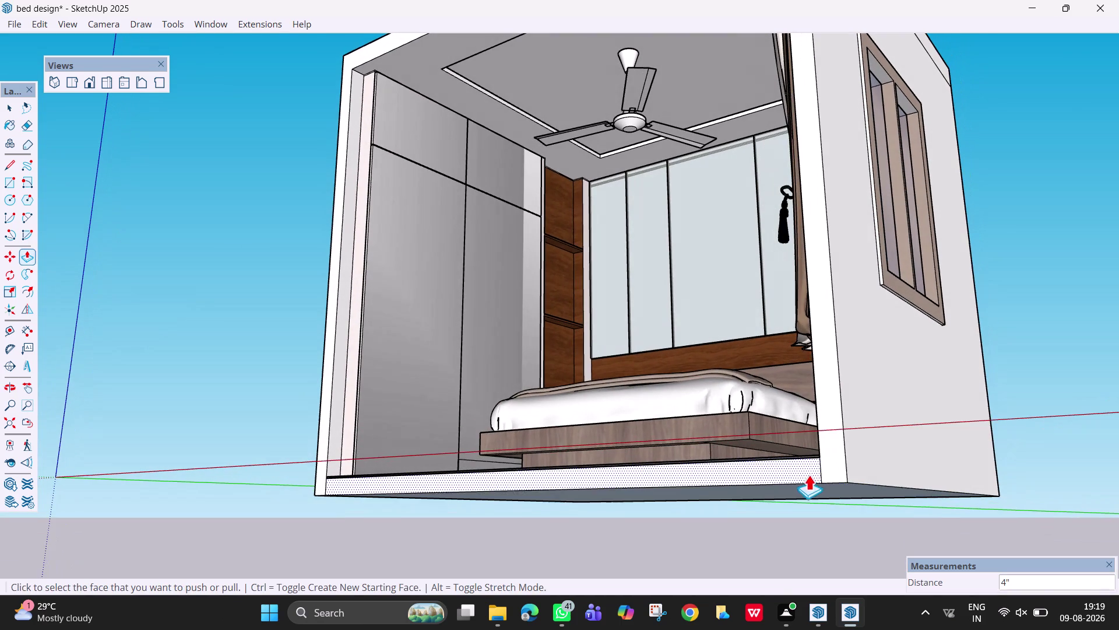
scroll(up, 3)
middle_drag(828, 454, 884, 505)
scroll(down, 3)
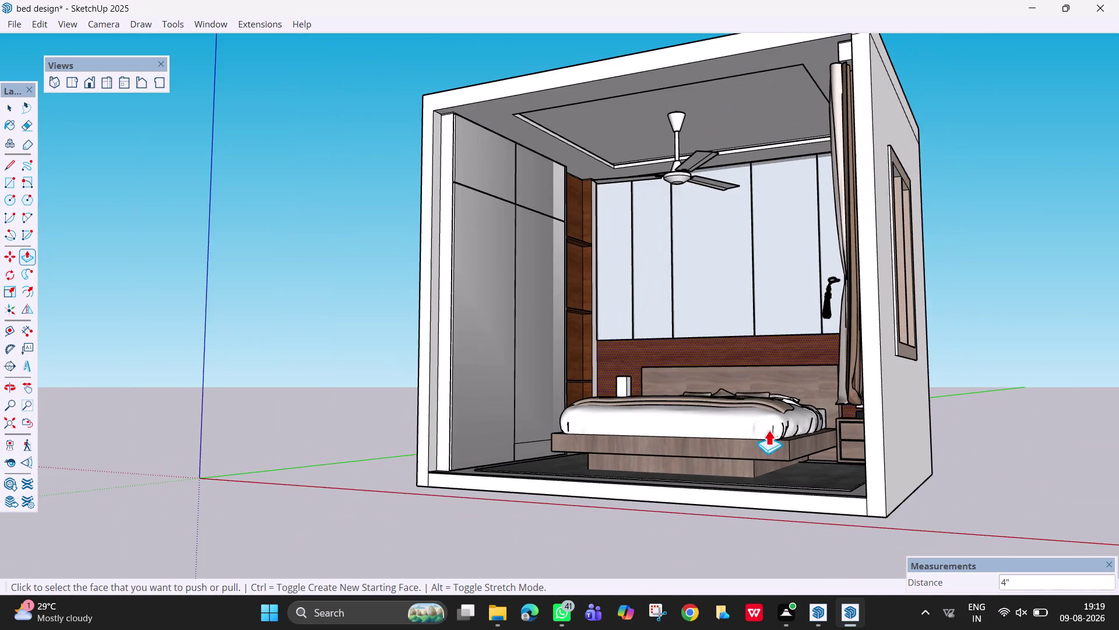
middle_drag(733, 428, 850, 451)
key(Escape)
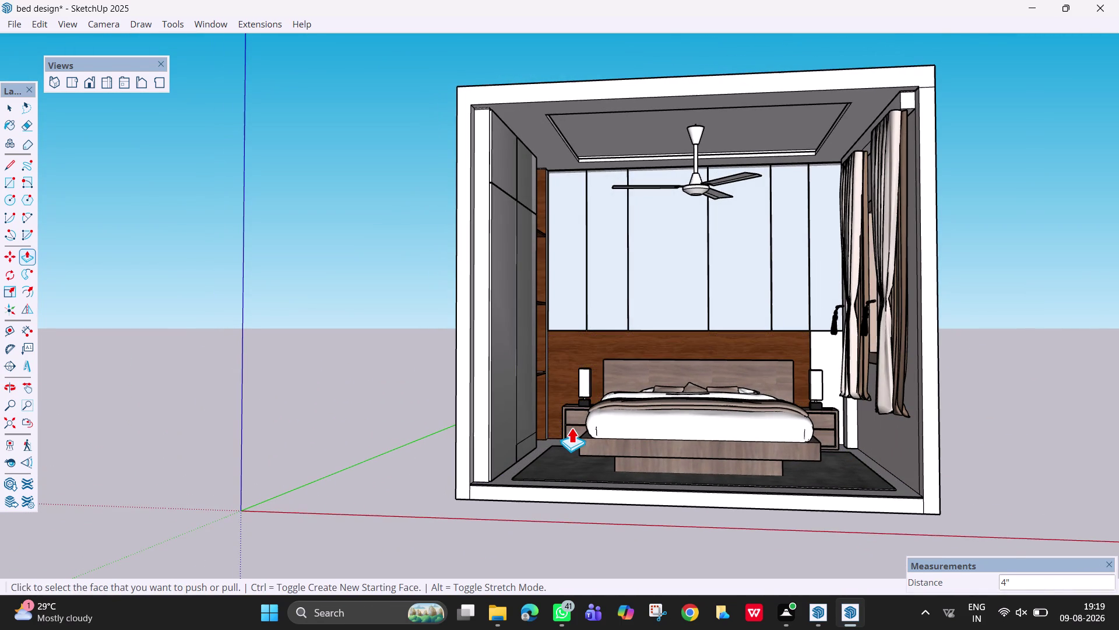
key(space)
middle_drag(703, 322, 727, 344)
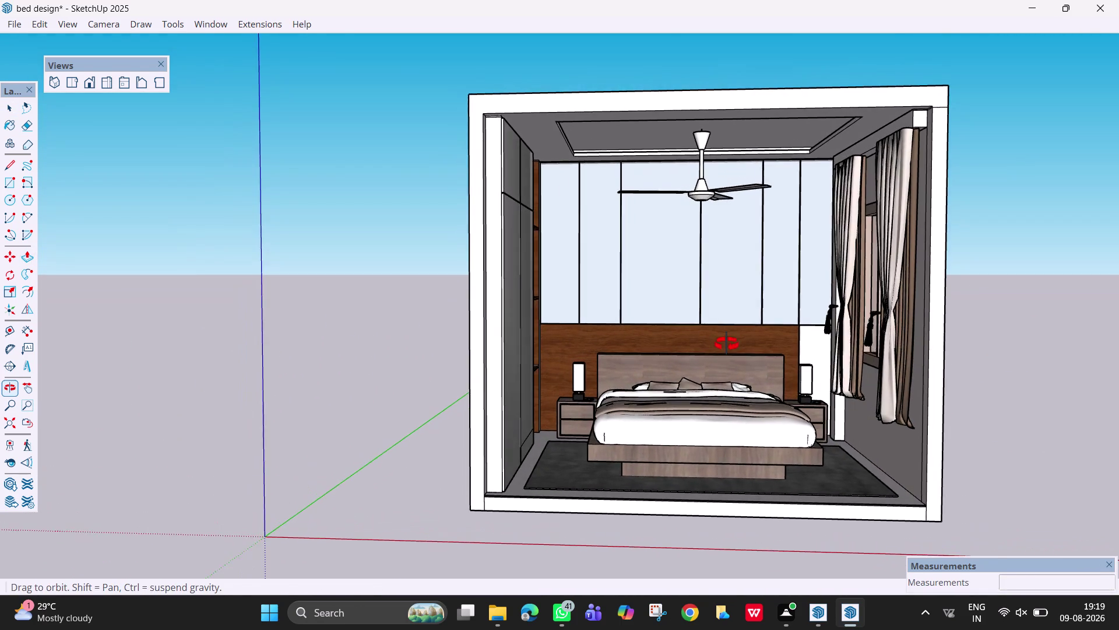
Orbit around the bedroom model to view it from several angles.
middle_drag(727, 344, 718, 348)
scroll(down, 3)
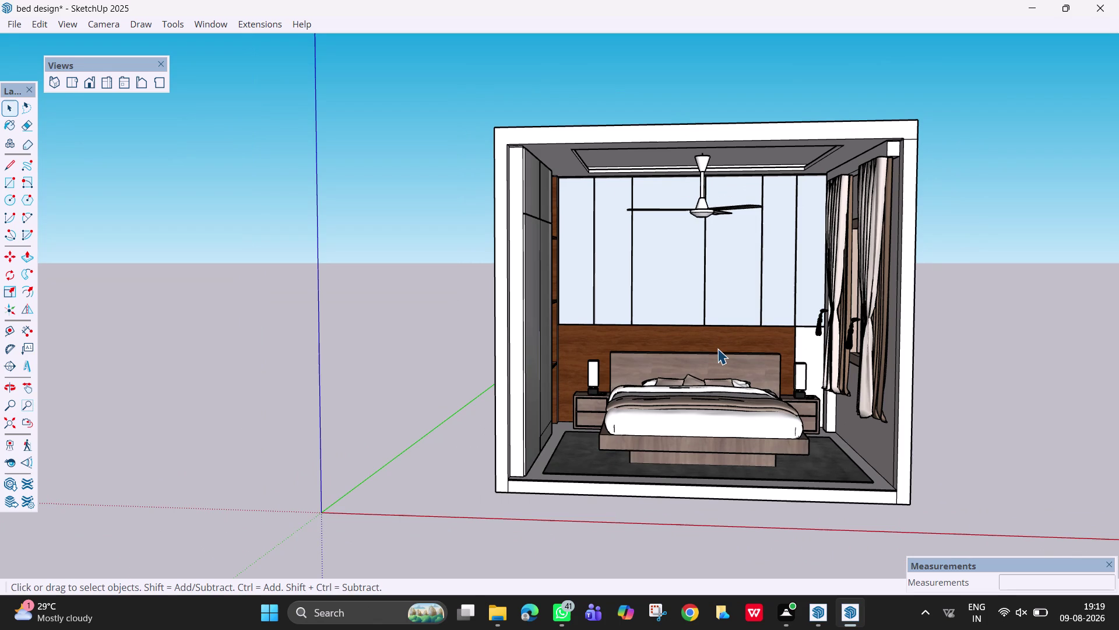
middle_drag(649, 420, 509, 425)
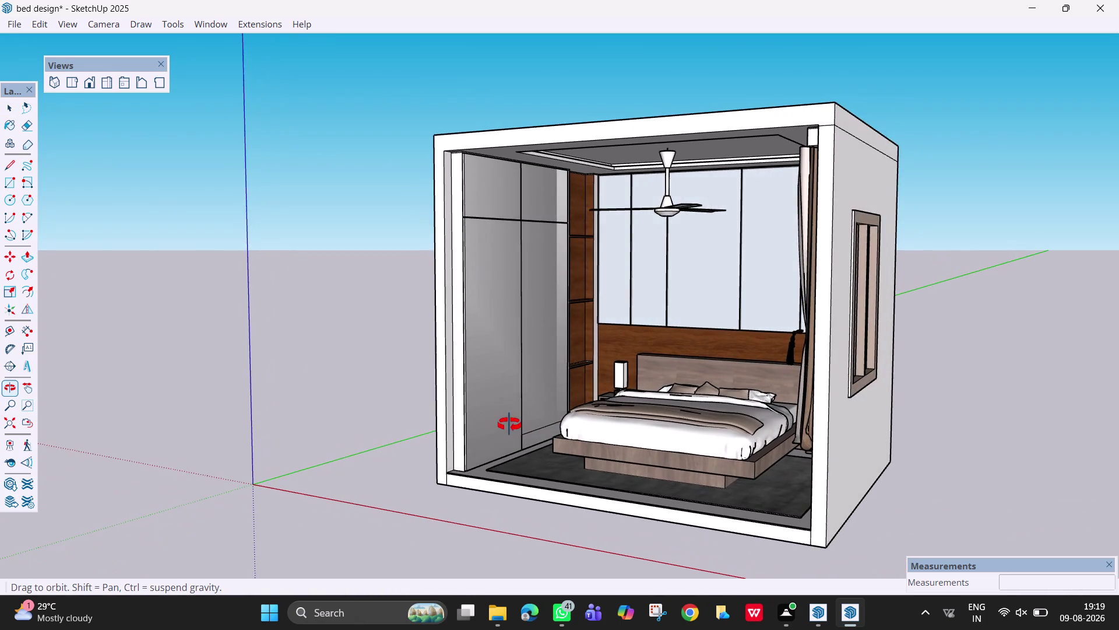
middle_drag(509, 424, 671, 442)
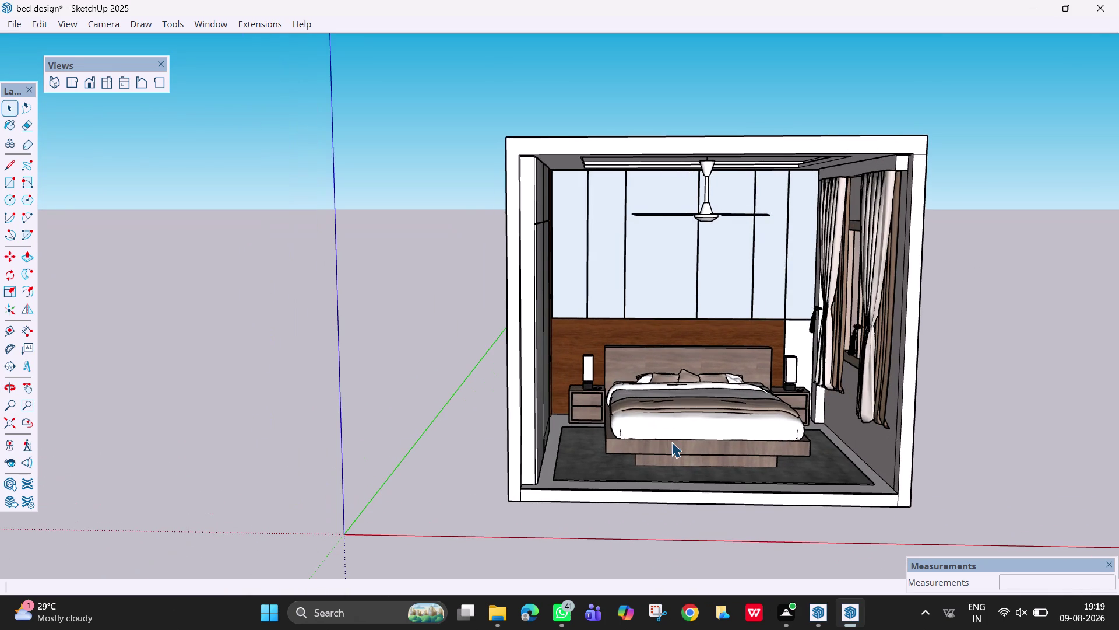
middle_drag(805, 372, 860, 360)
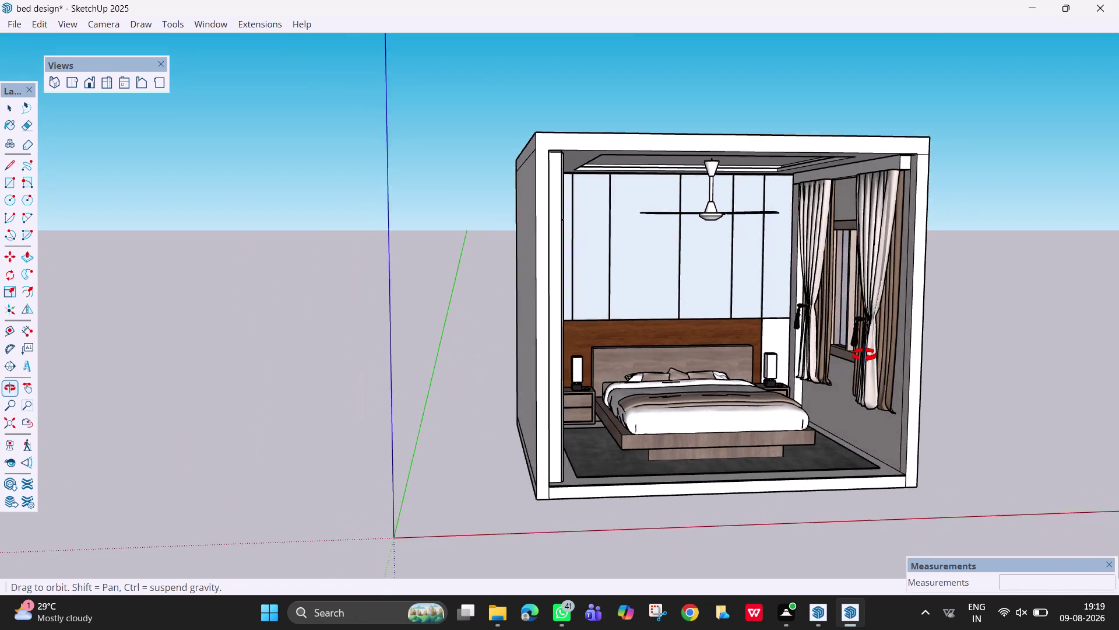
middle_drag(860, 360, 897, 349)
middle_drag(765, 327, 765, 328)
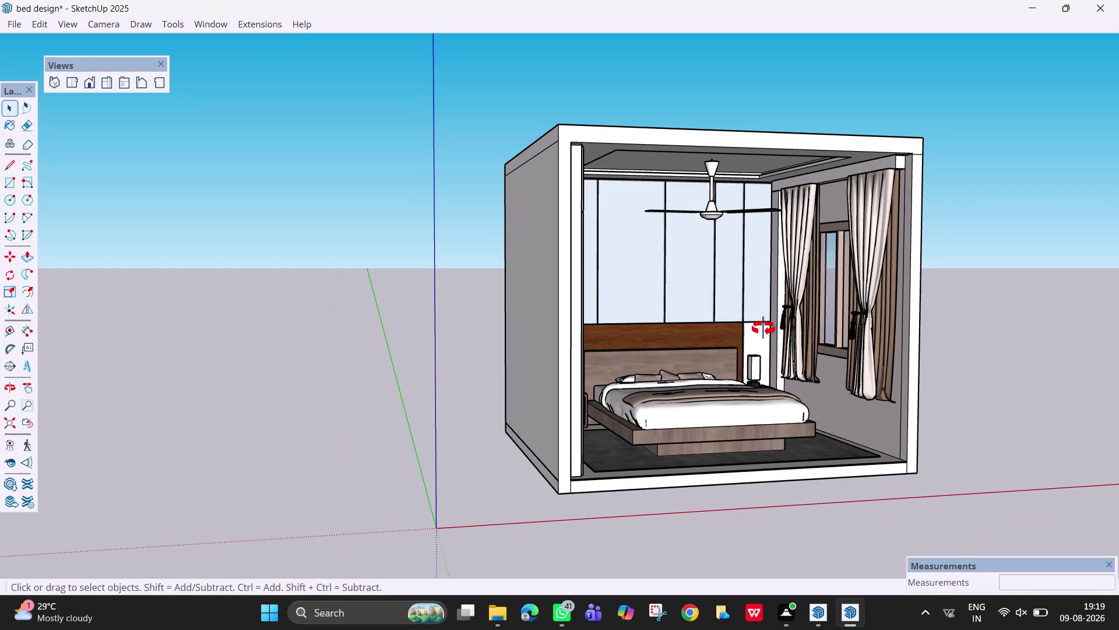
middle_drag(765, 327, 649, 356)
middle_drag(745, 417, 703, 421)
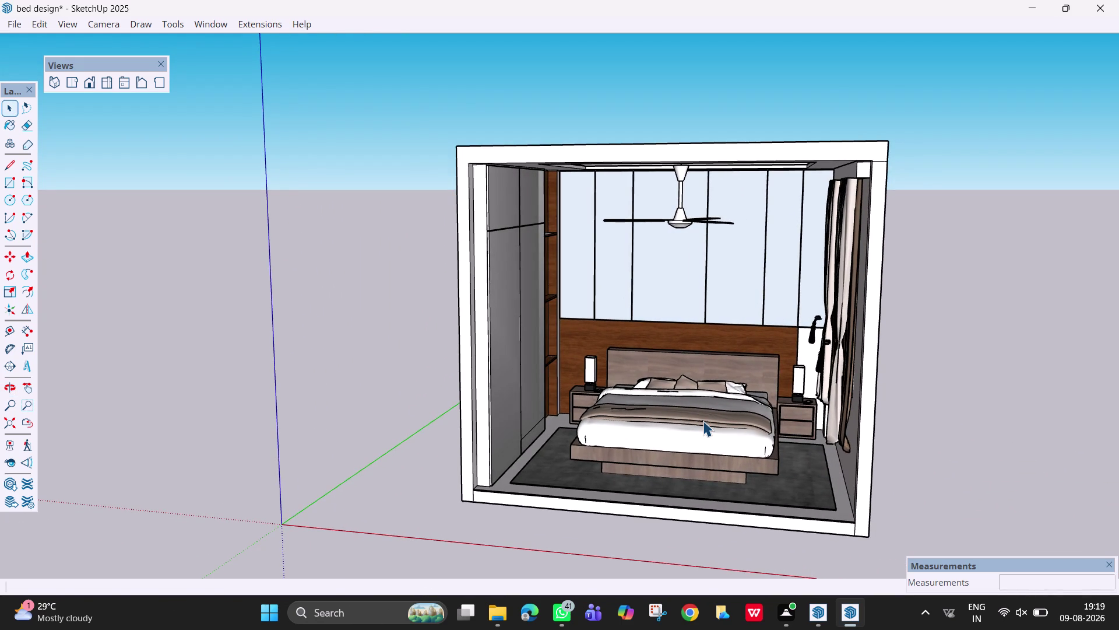
scroll(up, 3)
Face the bed head-on and open Window > 3D Warehouse.
middle_drag(731, 436, 741, 441)
scroll(up, 3)
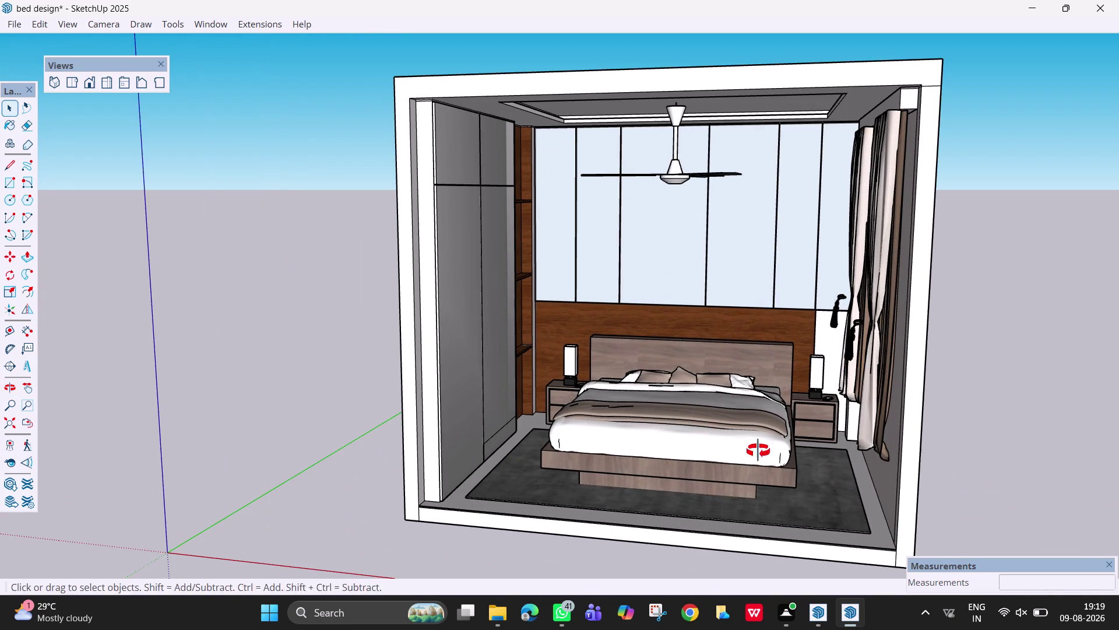
middle_drag(741, 442, 813, 468)
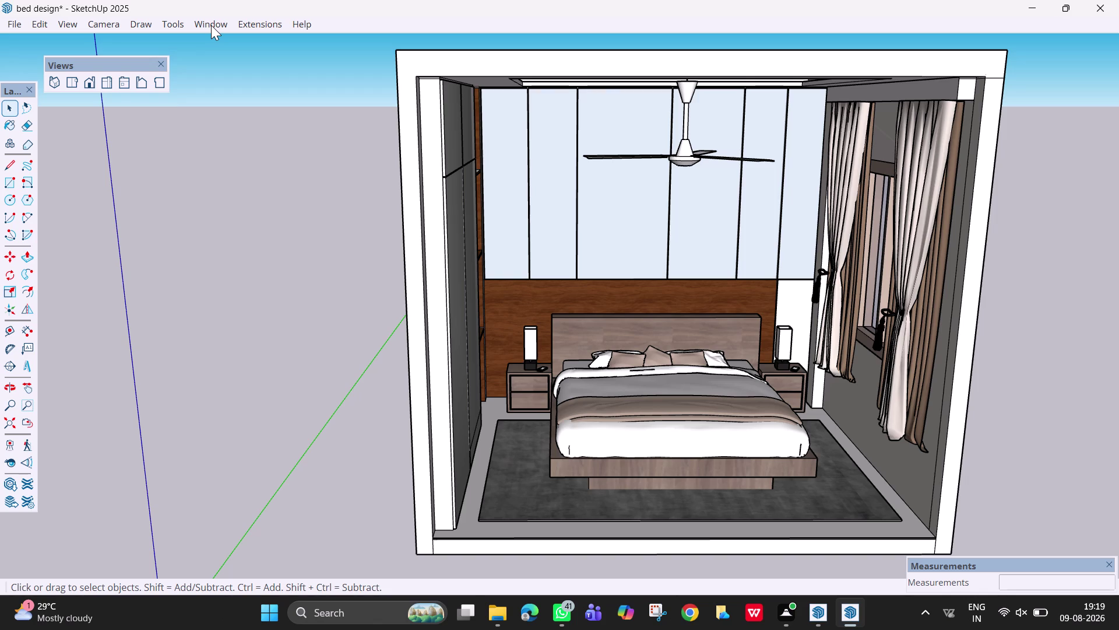
click(211, 25)
click(261, 143)
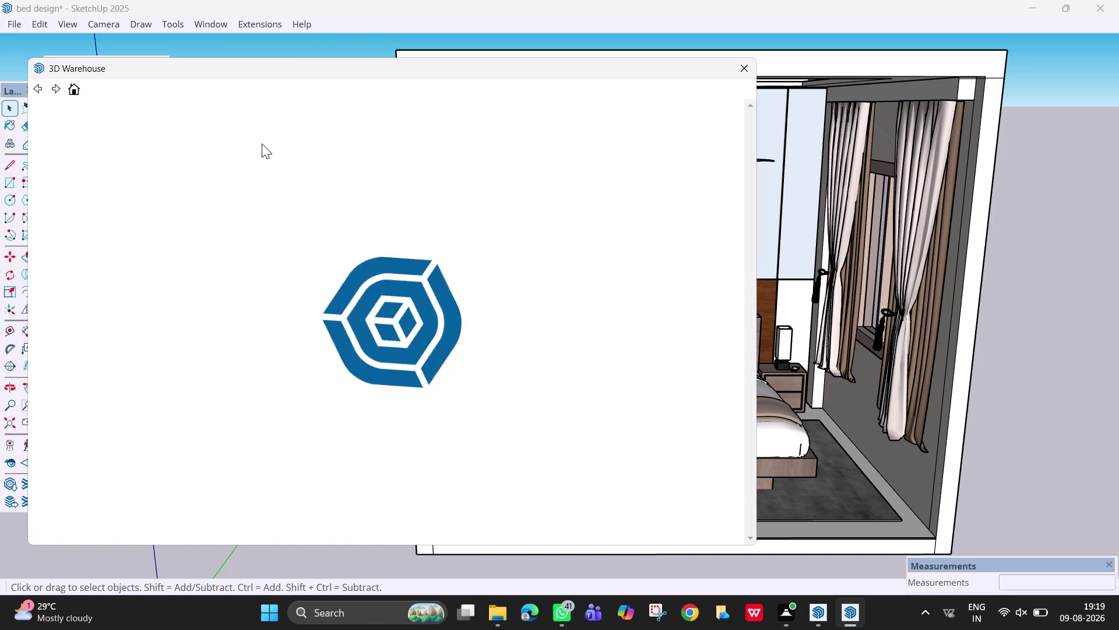
Replace the 'fan' search term with 'chair' and run the 3D Warehouse search.
click(470, 128)
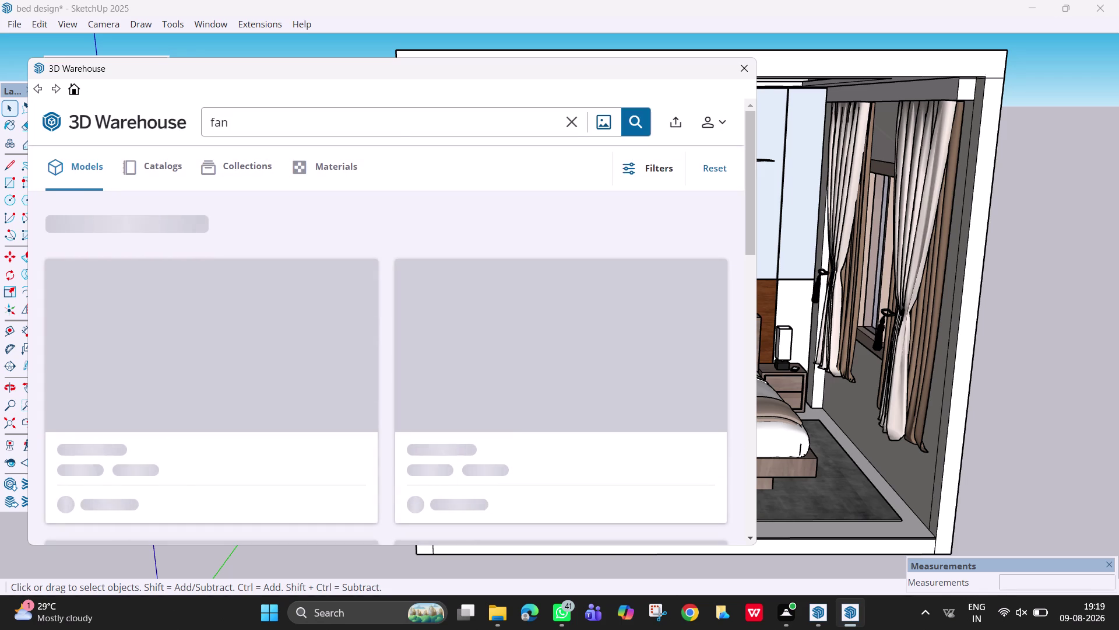
click(470, 128)
key(BackSpace)
key(BackSpace)
key(BackSpace)
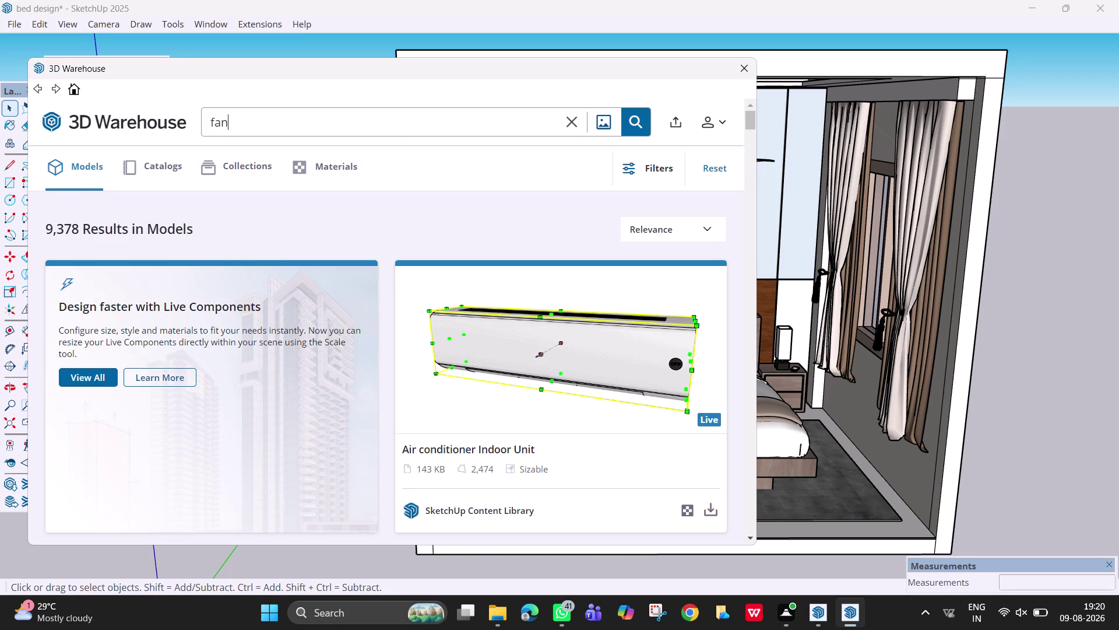
text(cha)
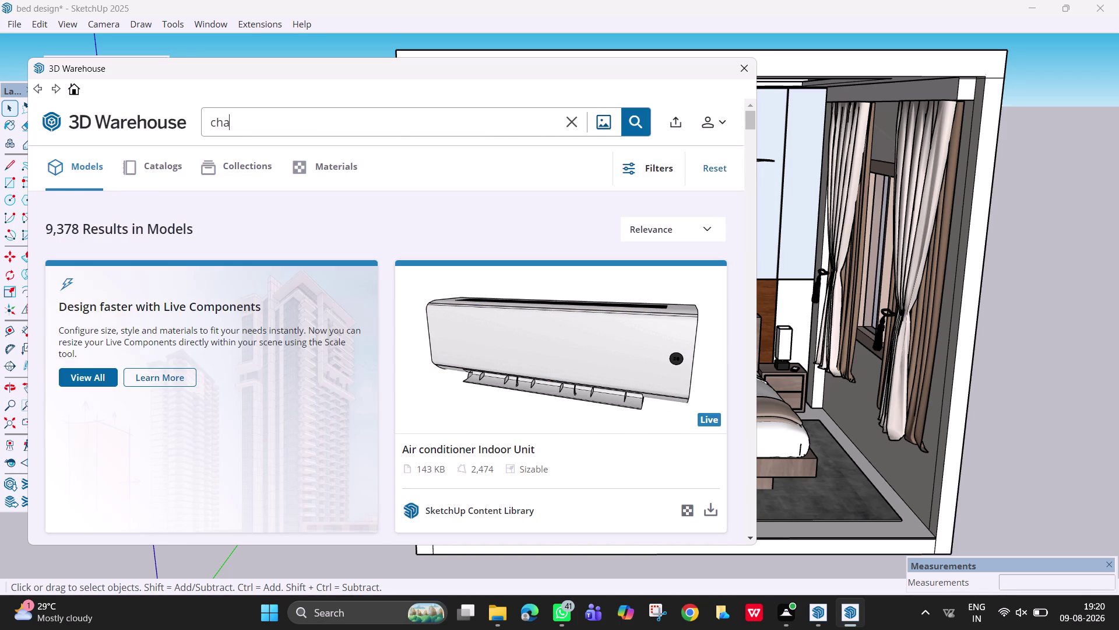
text(ir)
key(Return)
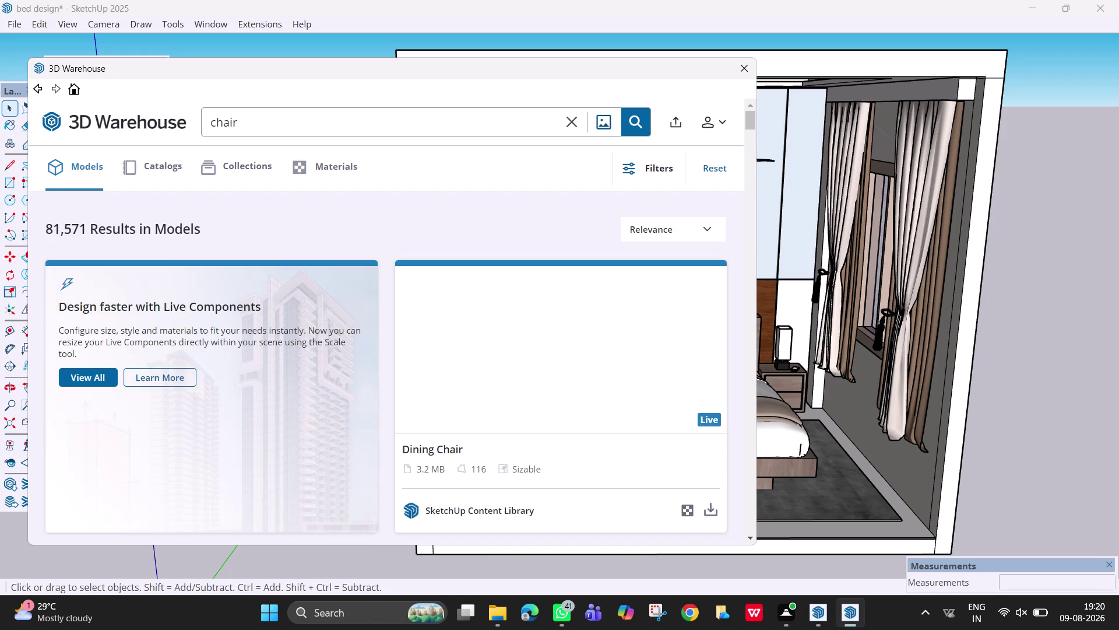
Scroll through the chair results and close the 3D Warehouse window.
scroll(down, 3)
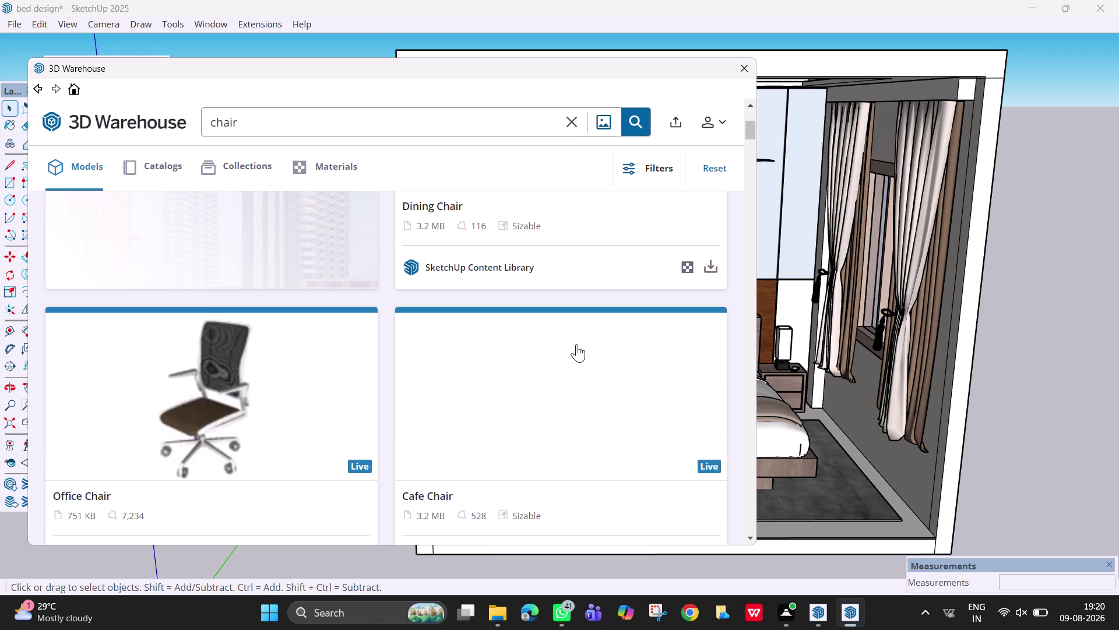
scroll(down, 3)
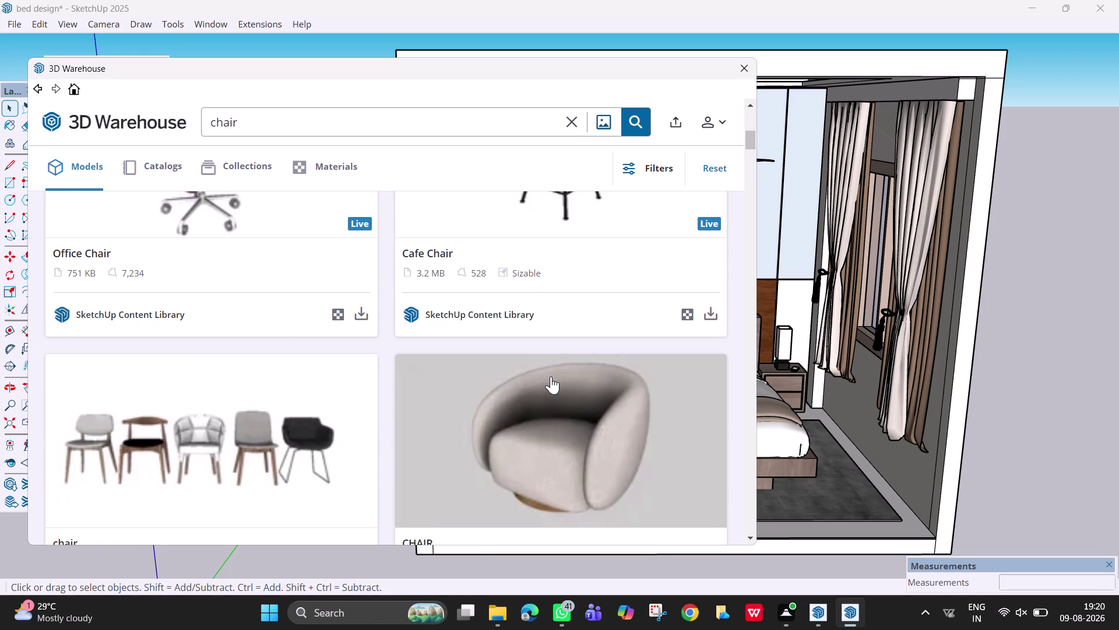
scroll(down, 3)
scroll(down, 3)
scroll(down, 3)
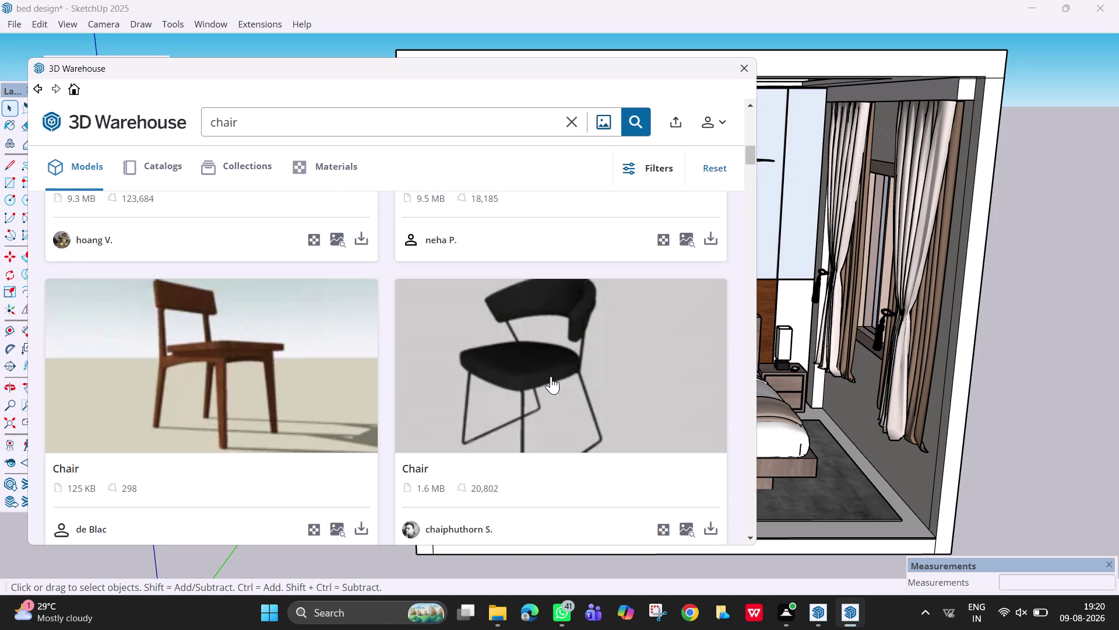
scroll(down, 3)
scroll(down, 3)
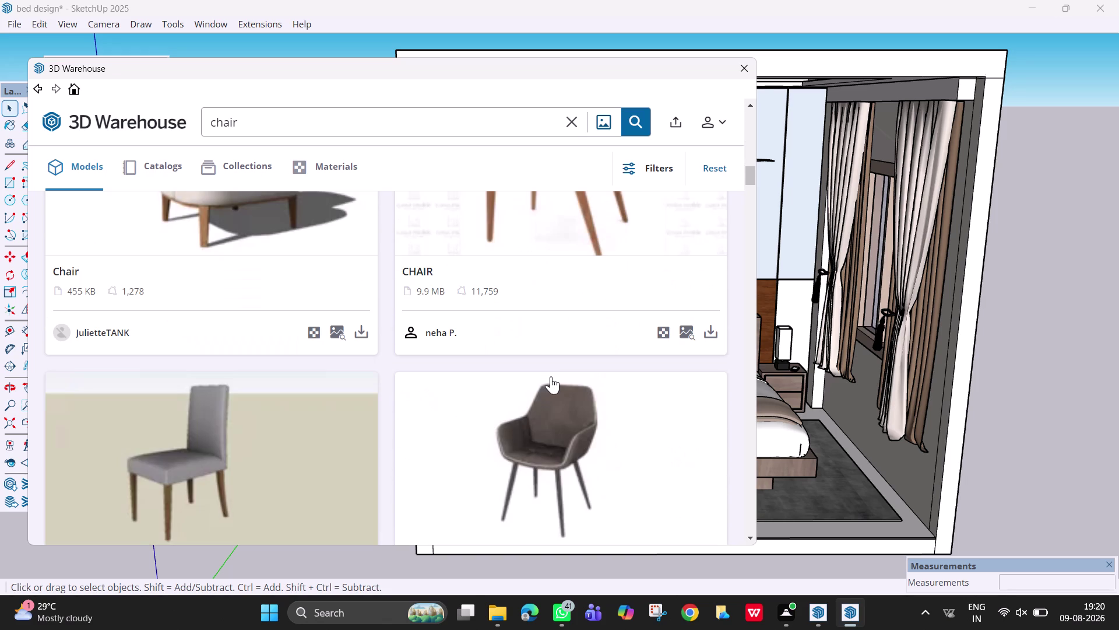
scroll(down, 3)
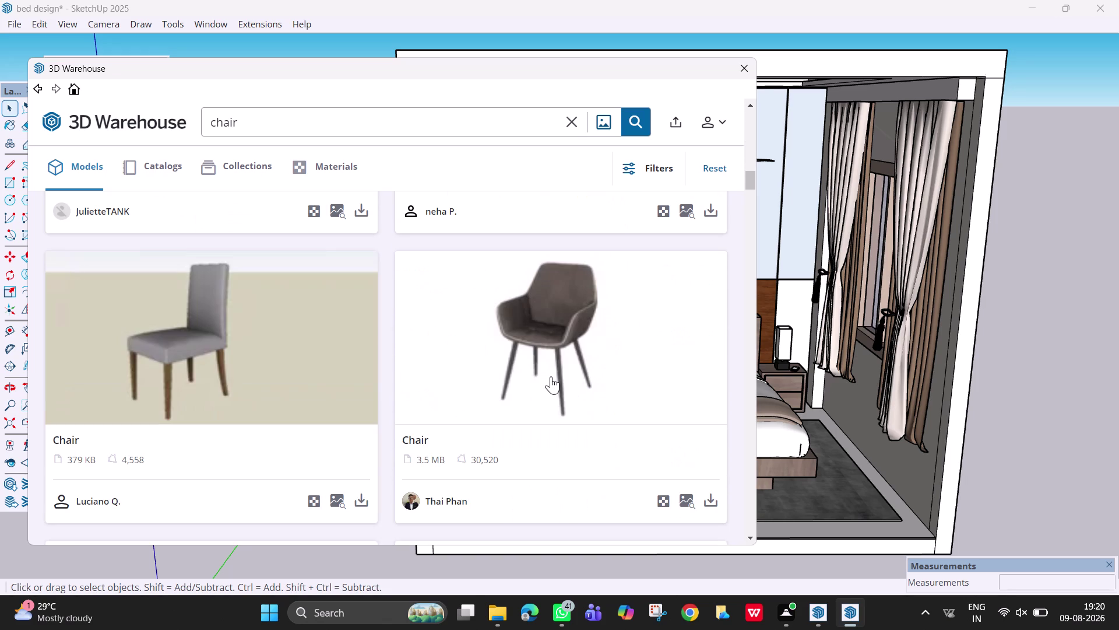
key(Escape)
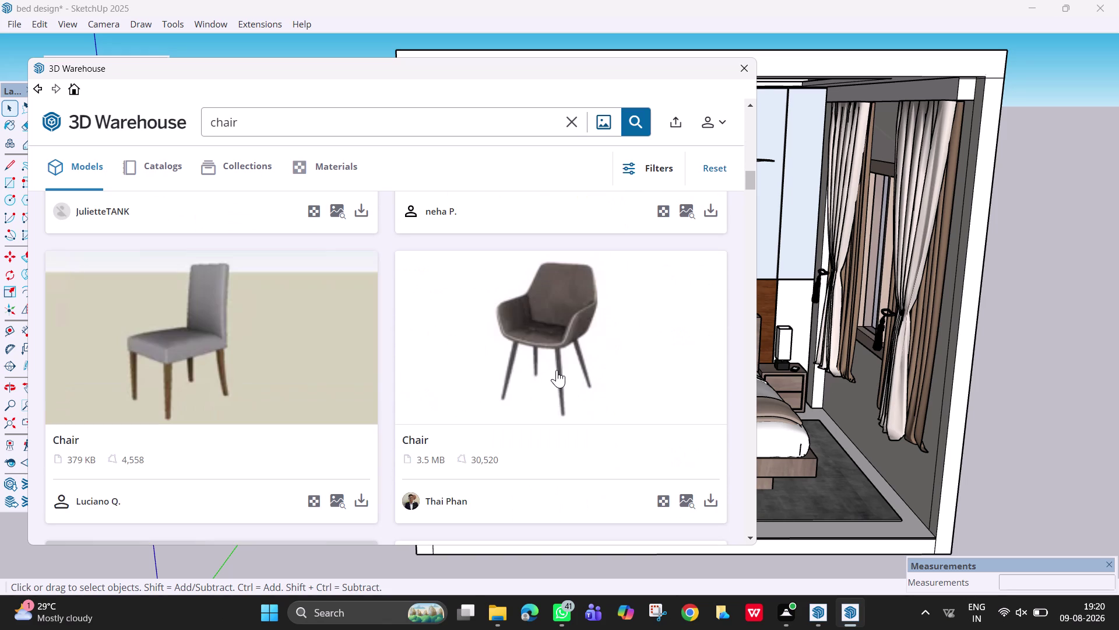
click(740, 69)
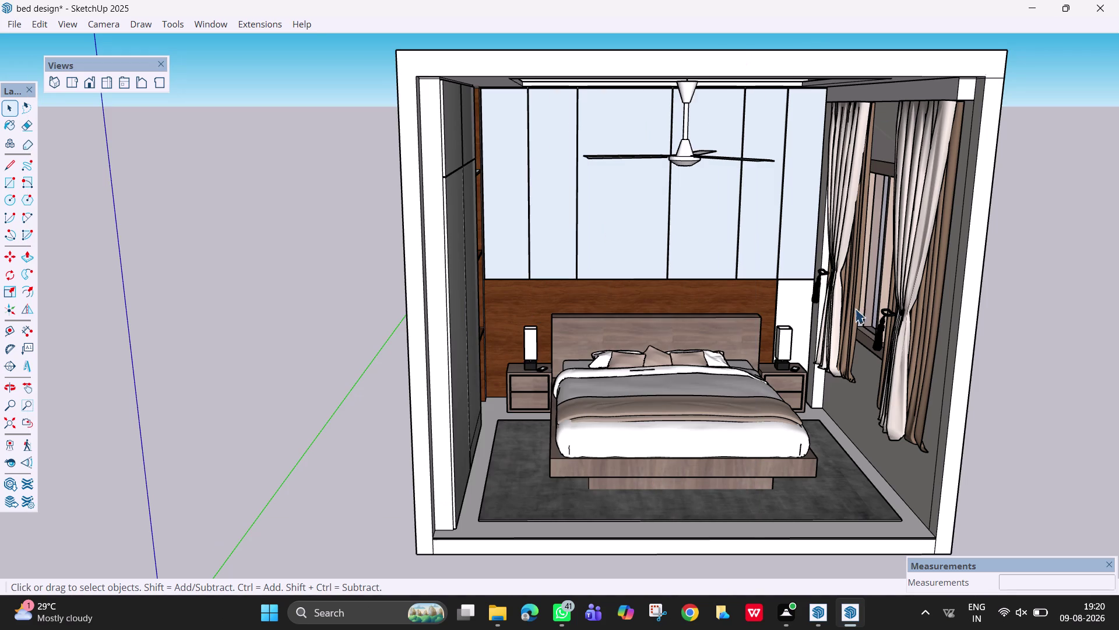
Save the bedroom model with Ctrl+S, accepting the Purge Unused prompt.
middle_drag(830, 242, 786, 217)
scroll(up, 3)
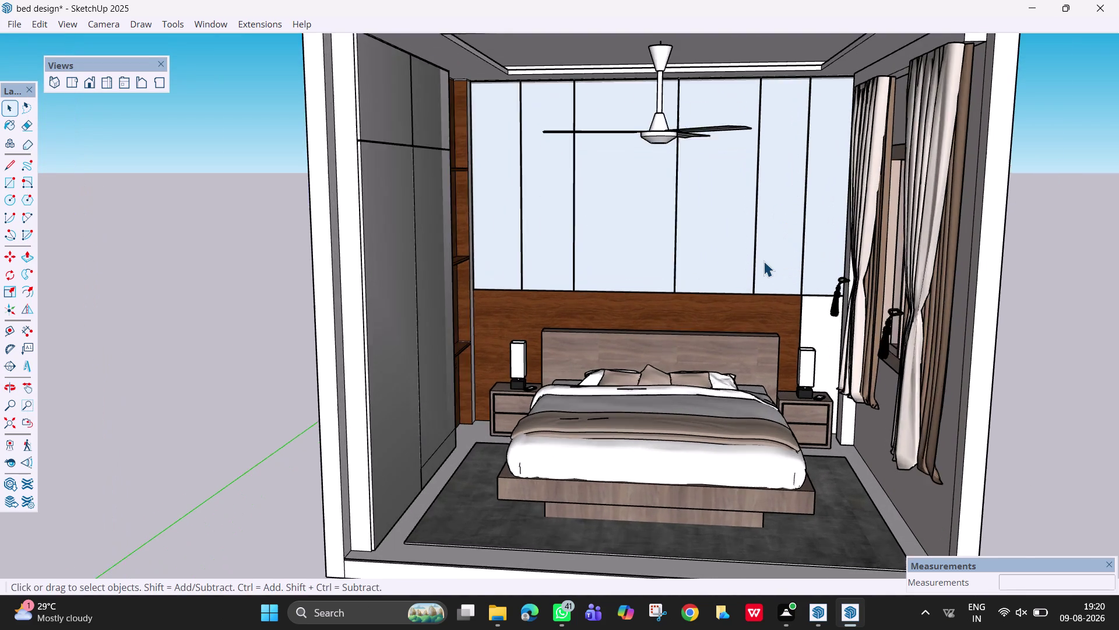
scroll(down, 3)
key(ctrl+s)
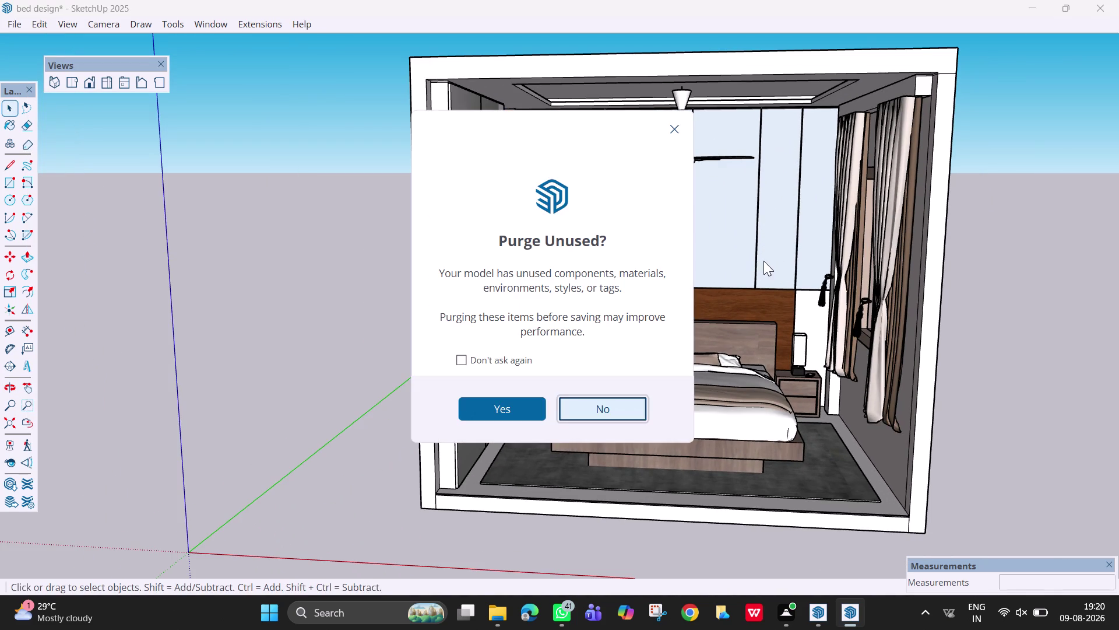
click(525, 406)
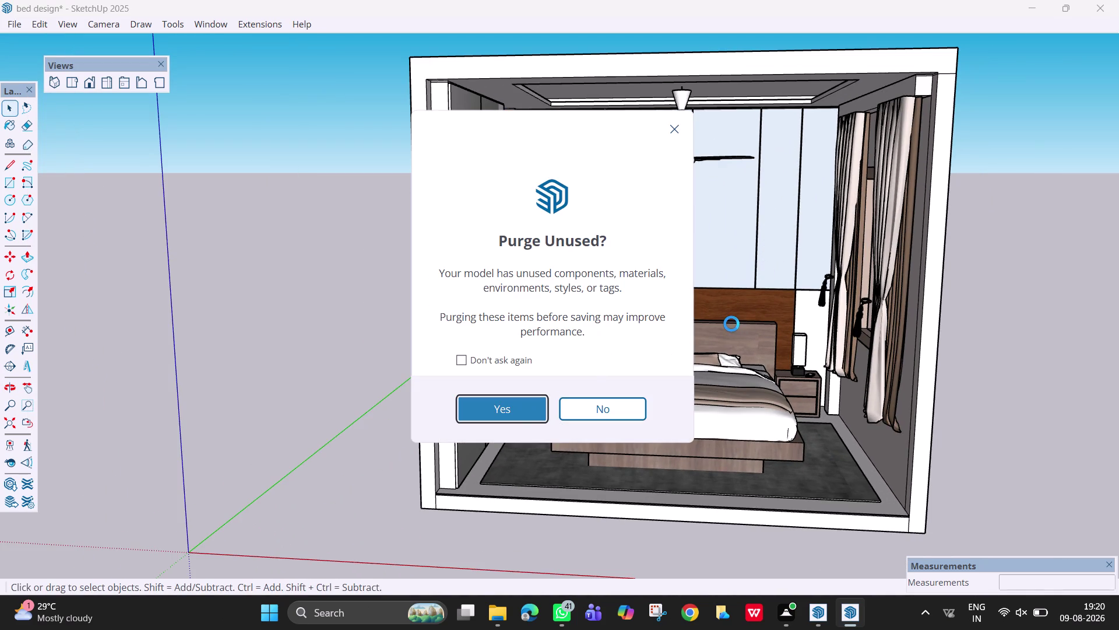
scroll(up, 3)
middle_drag(731, 324, 757, 323)
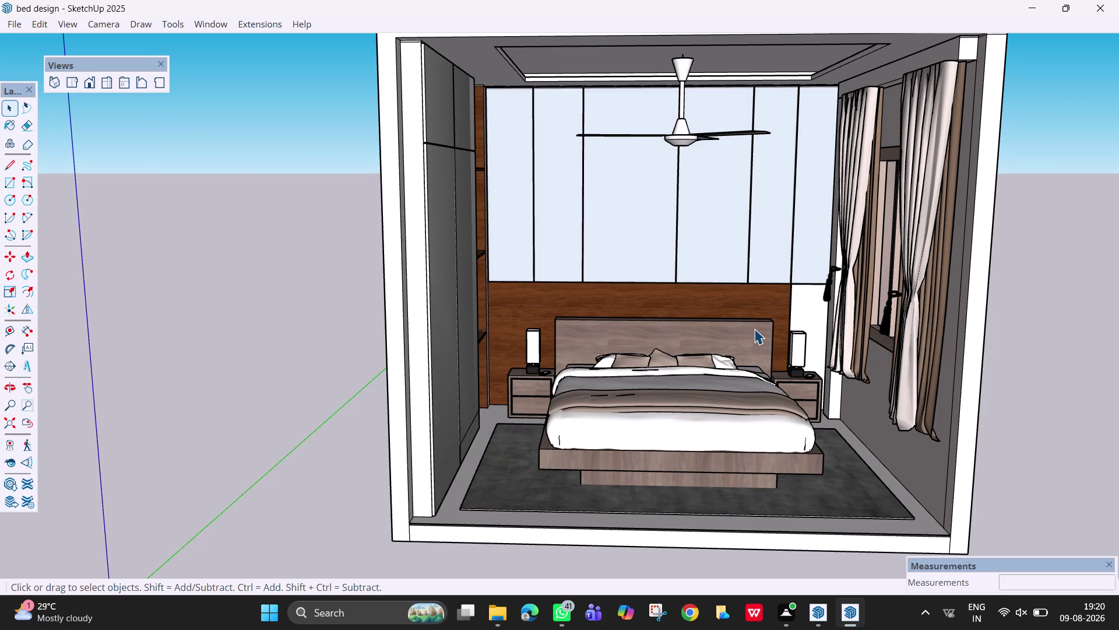
scroll(up, 3)
middle_drag(754, 328, 716, 328)
scroll(down, 3)
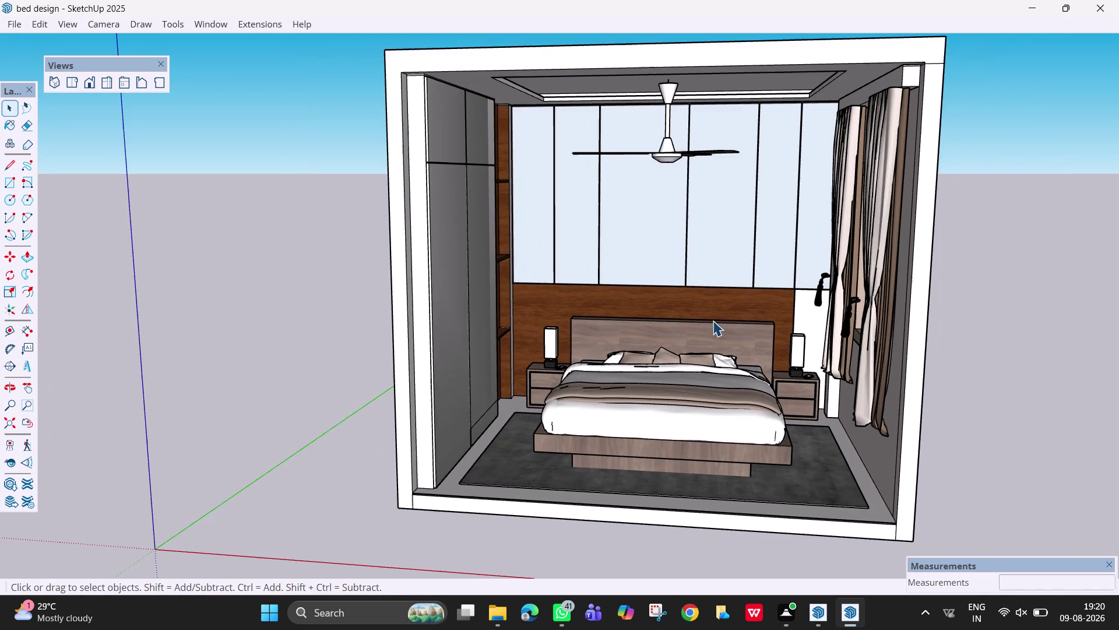
middle_drag(713, 320, 720, 294)
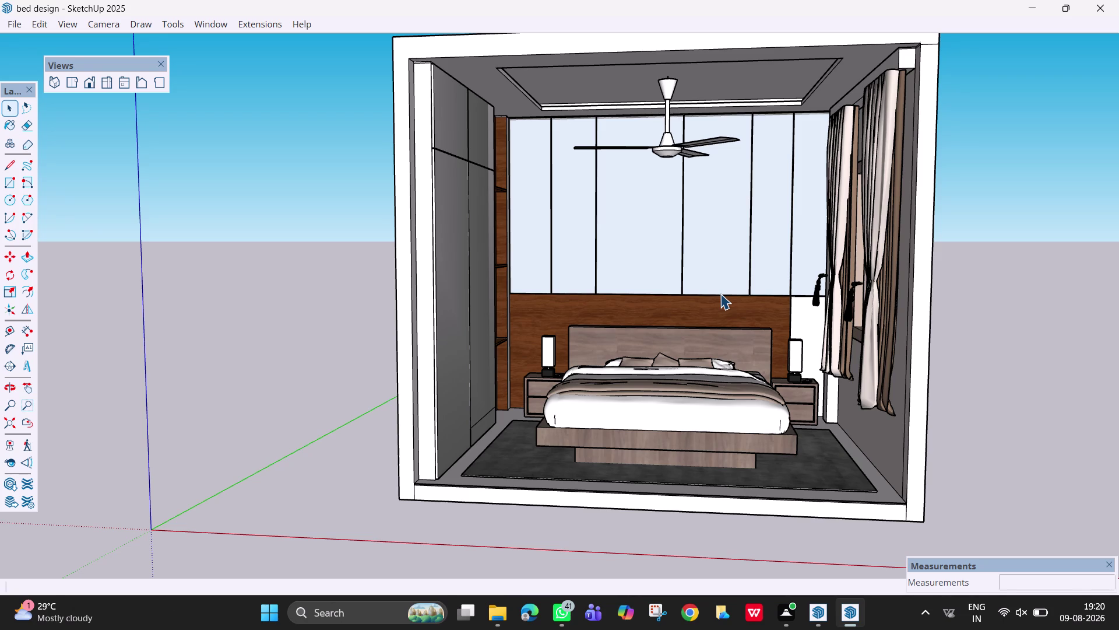
scroll(down, 3)
middle_drag(720, 295, 728, 300)
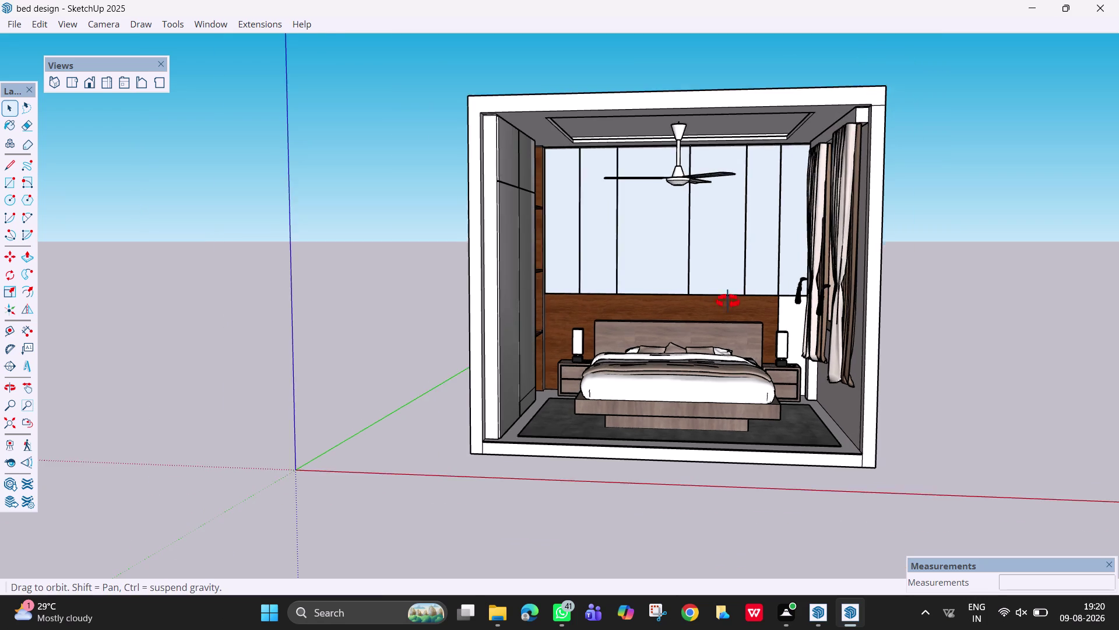
middle_drag(728, 300, 738, 332)
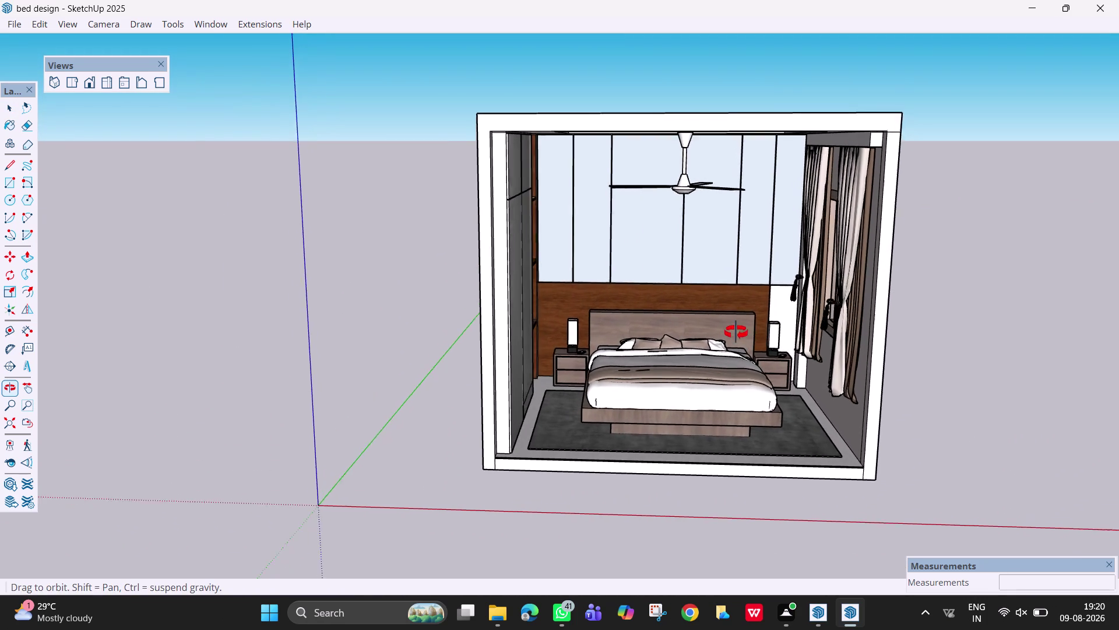
middle_drag(738, 332, 684, 331)
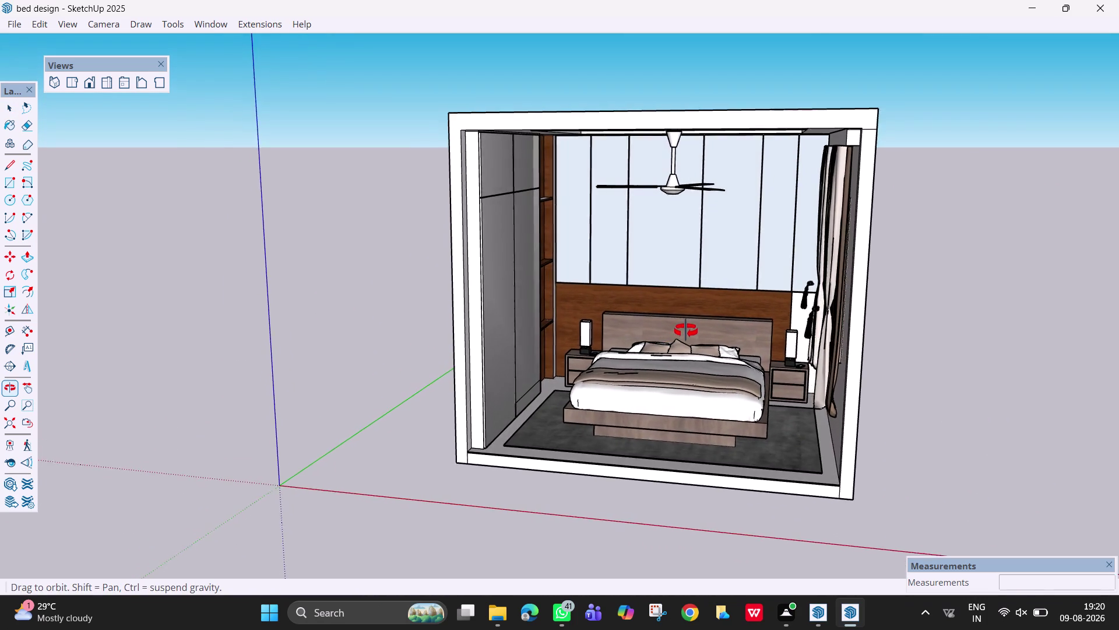
middle_drag(684, 331, 726, 334)
scroll(up, 3)
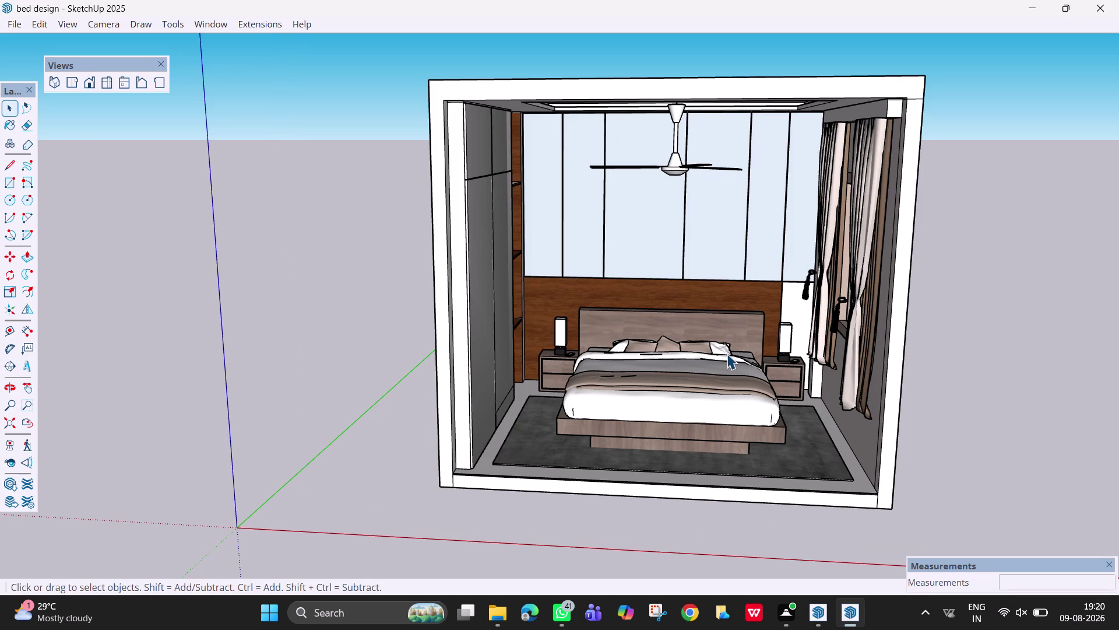
middle_drag(727, 353, 631, 359)
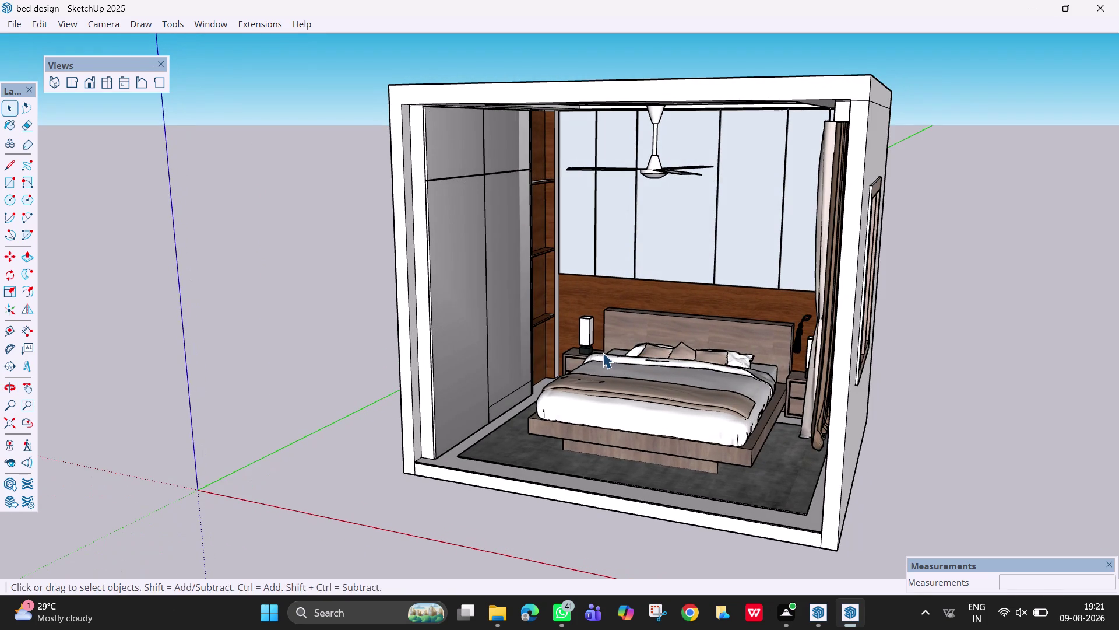